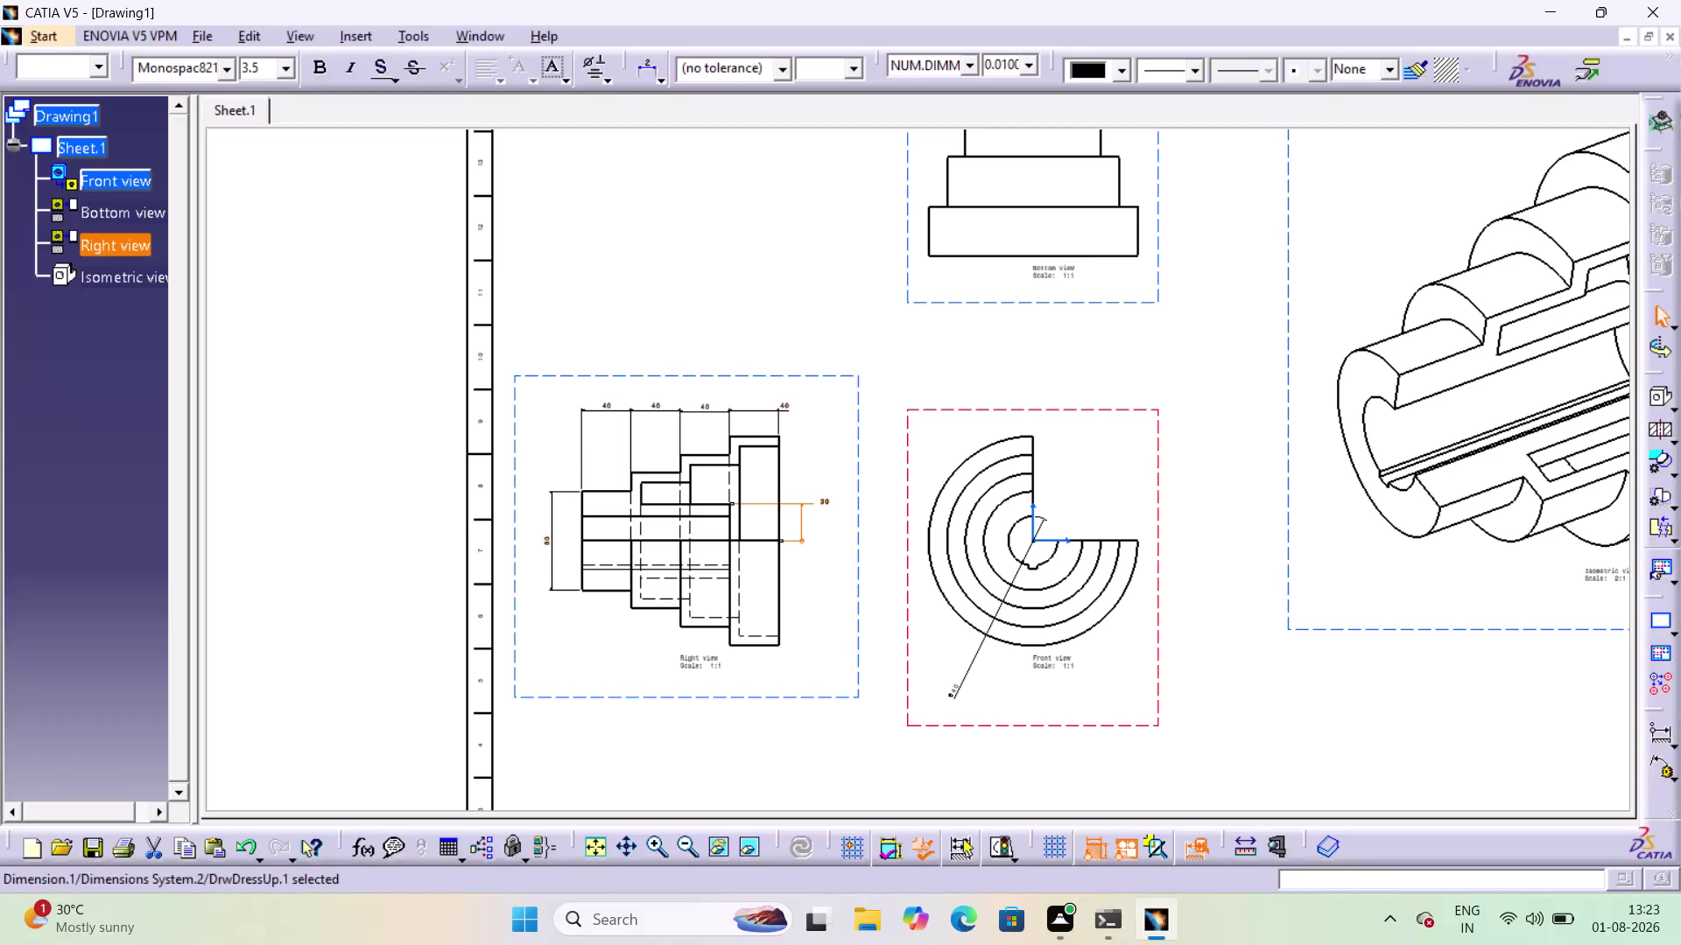
Frame the right view and place a step-edge dimension below it.
middle_drag(964, 369, 983, 442)
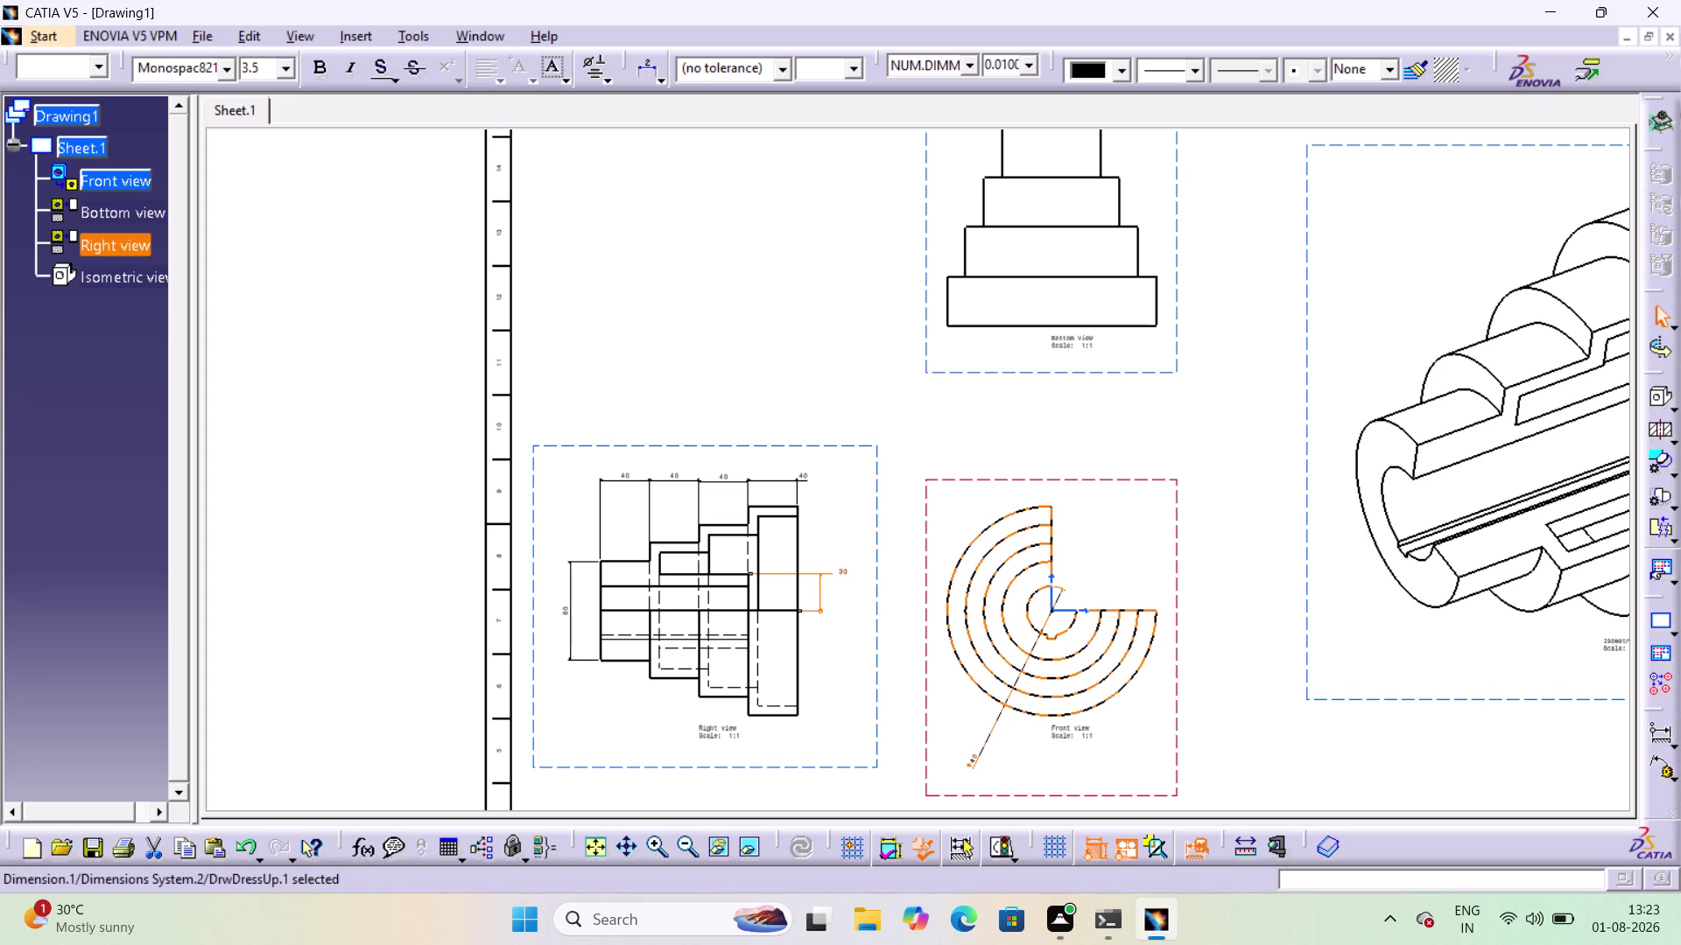
scroll(down, 3)
middle_drag(705, 664, 694, 577)
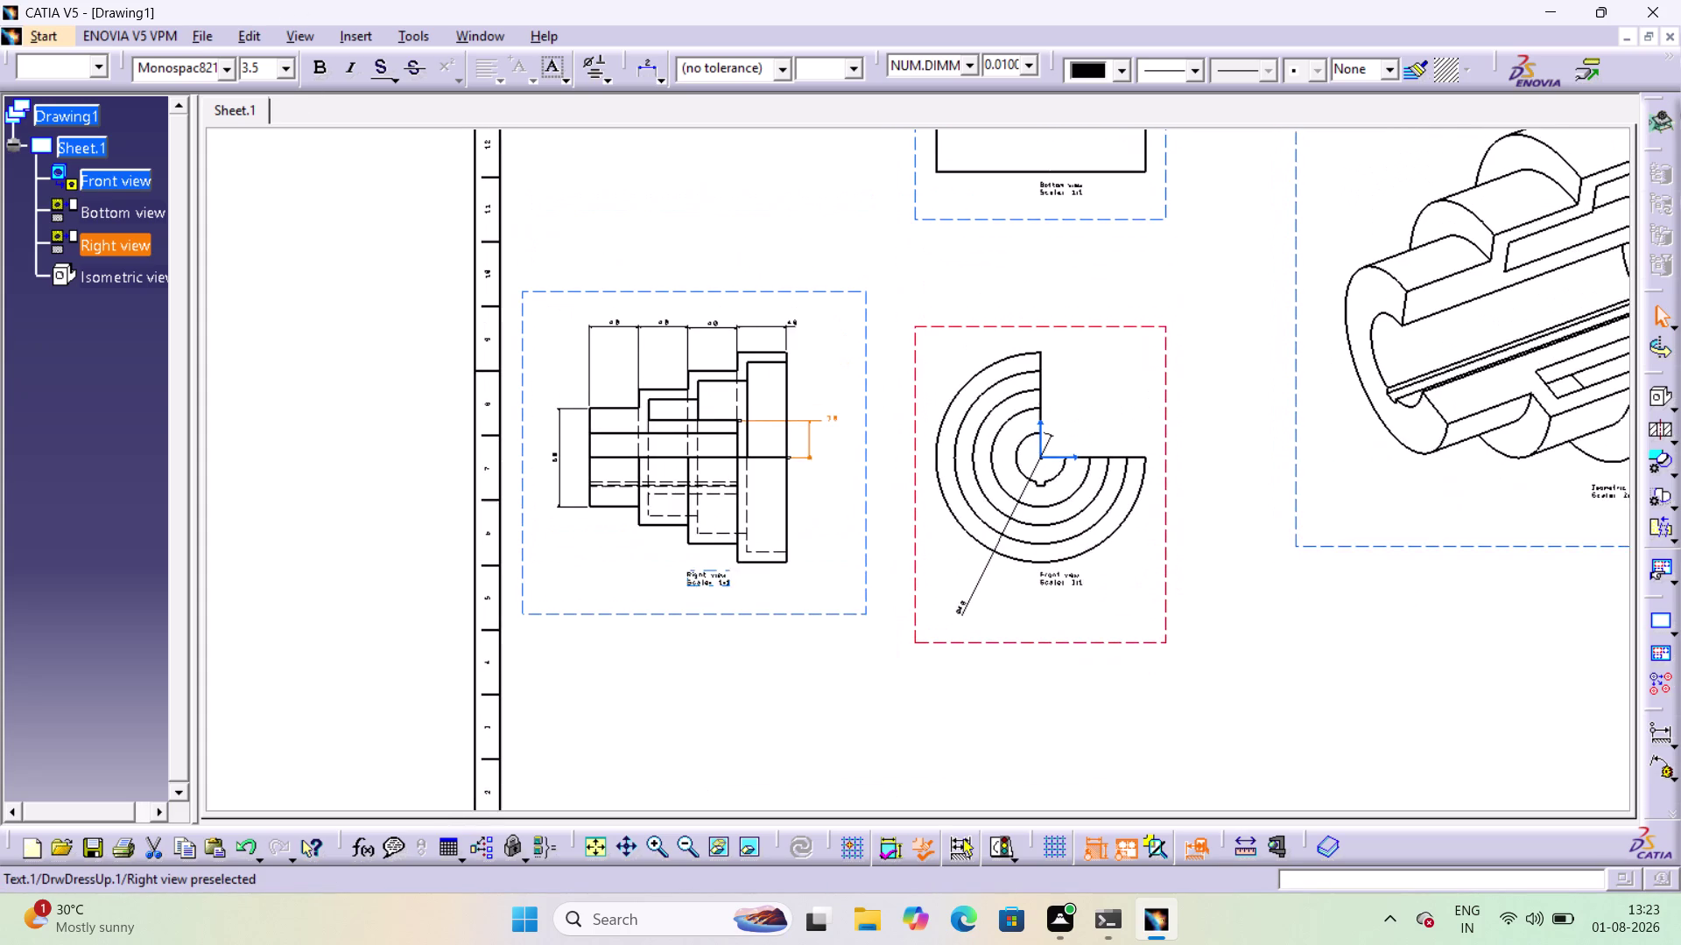
middle_drag(694, 577, 694, 579)
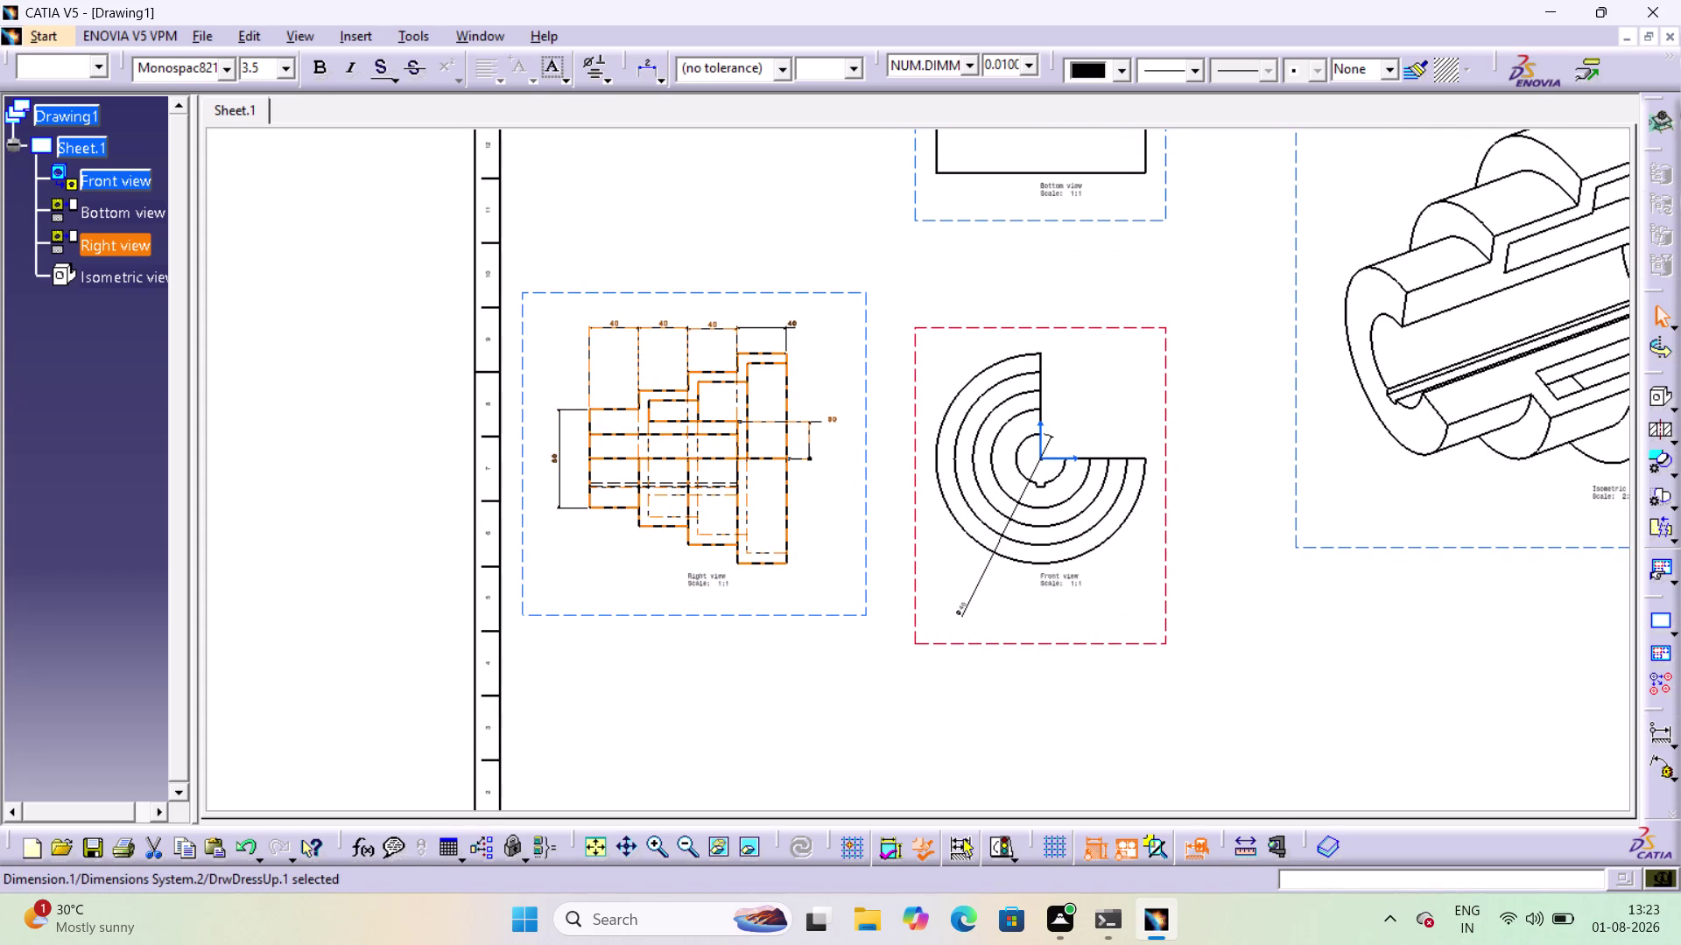
click(1675, 744)
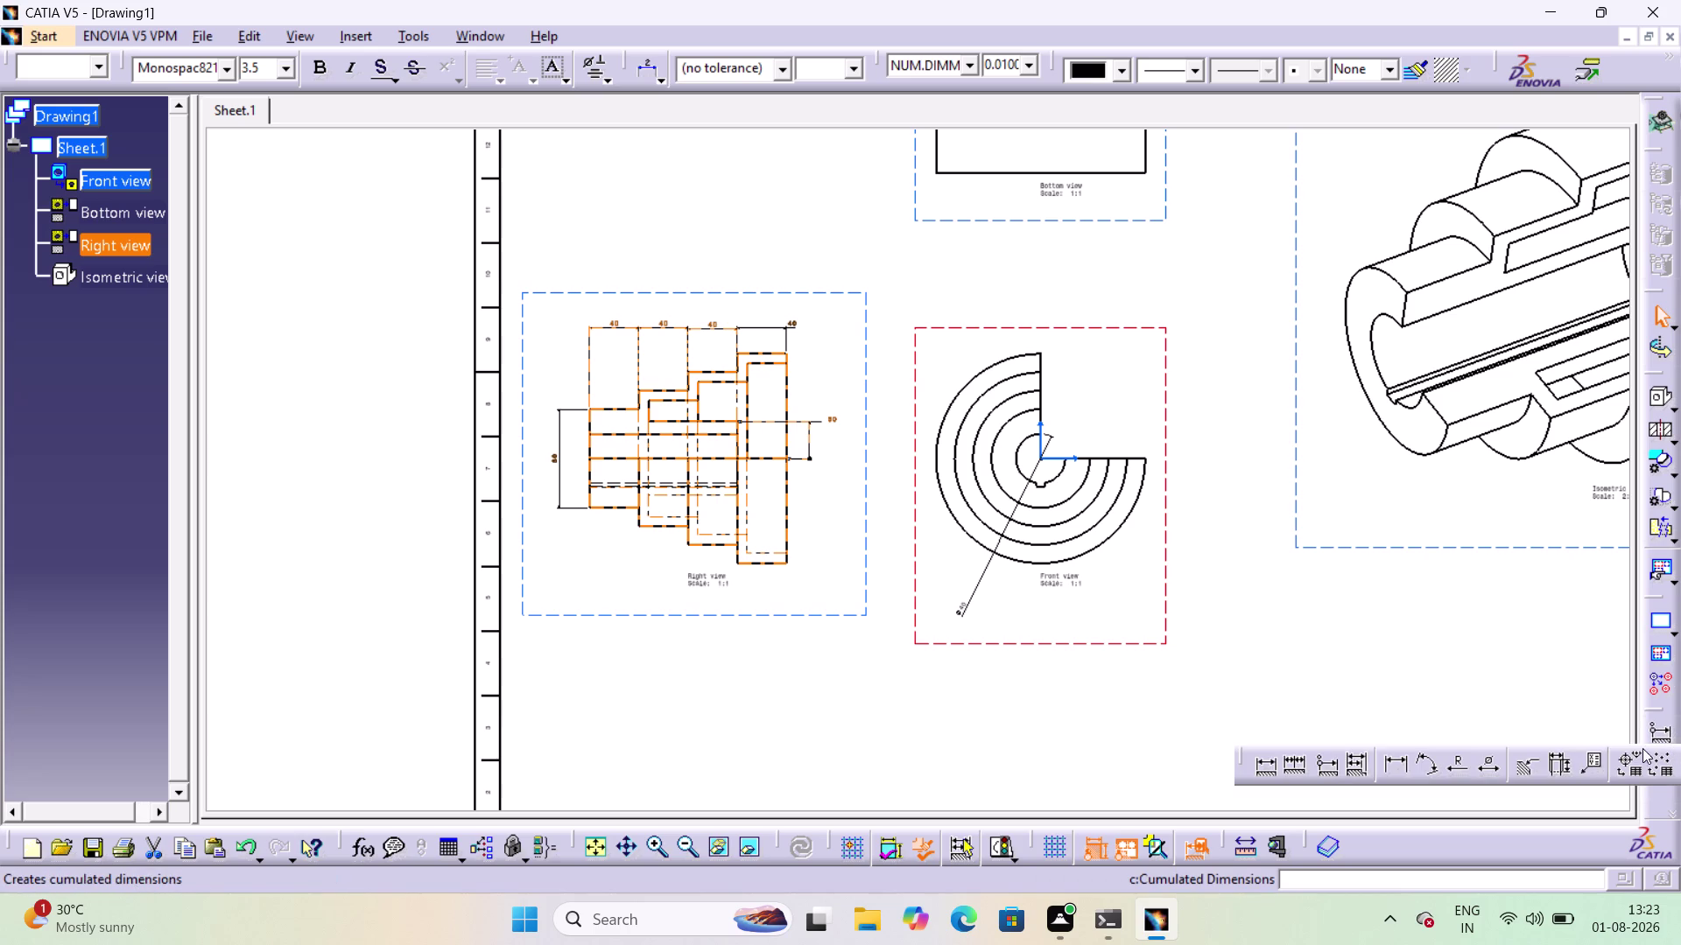
click(1449, 755)
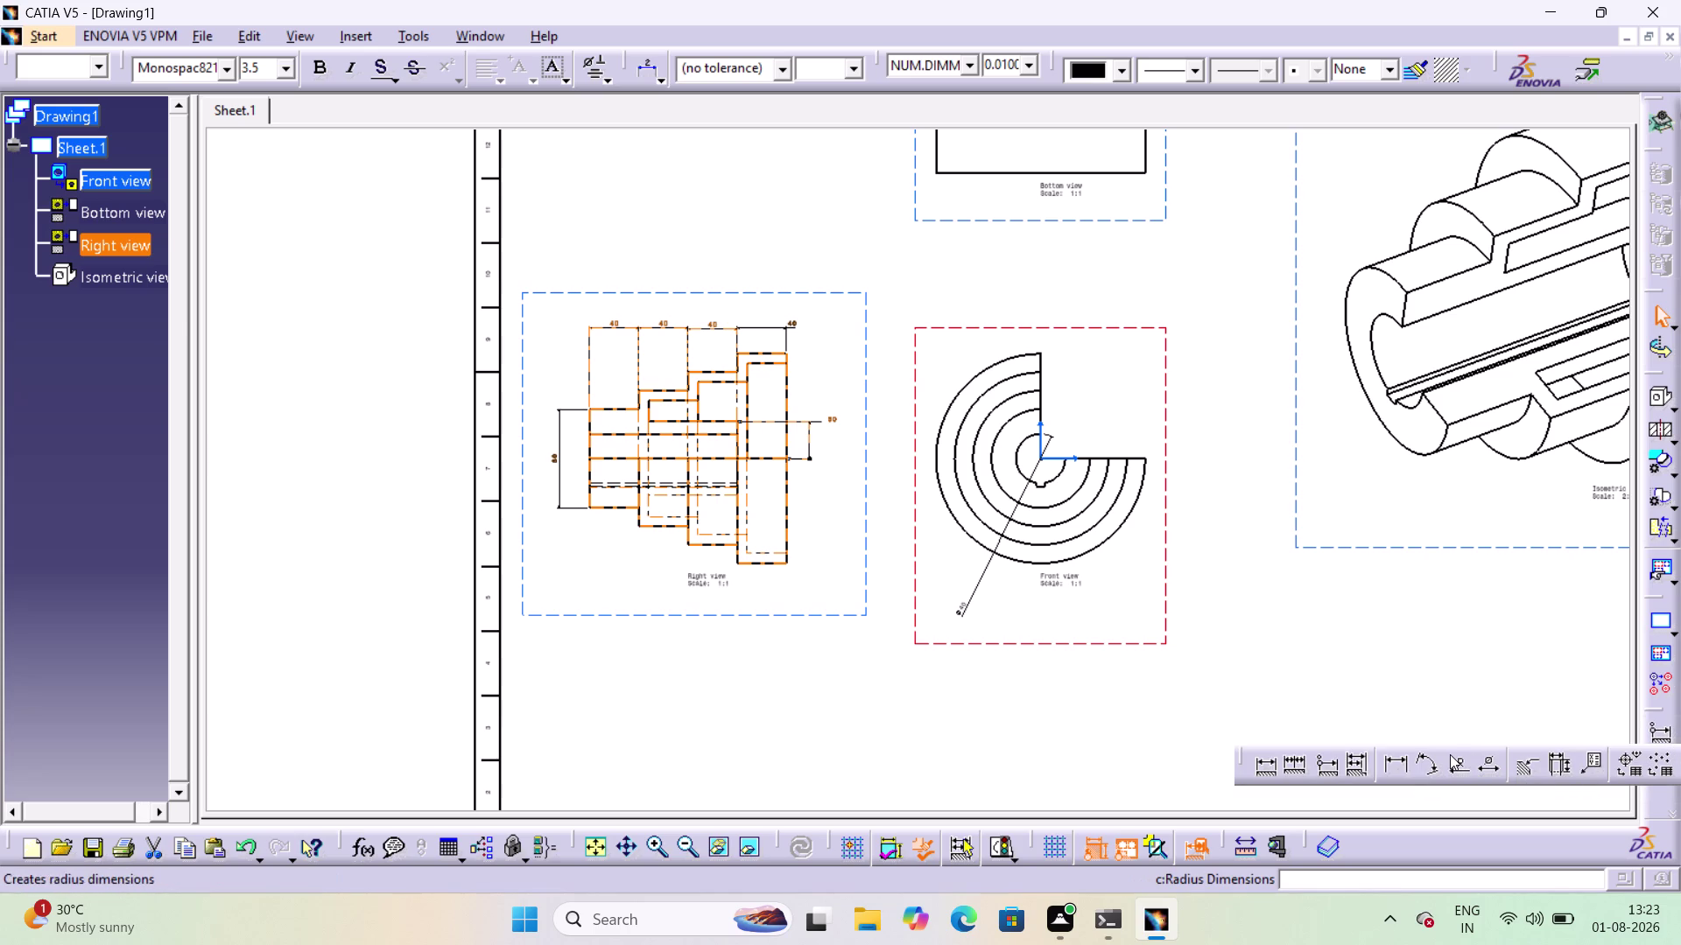
click(661, 458)
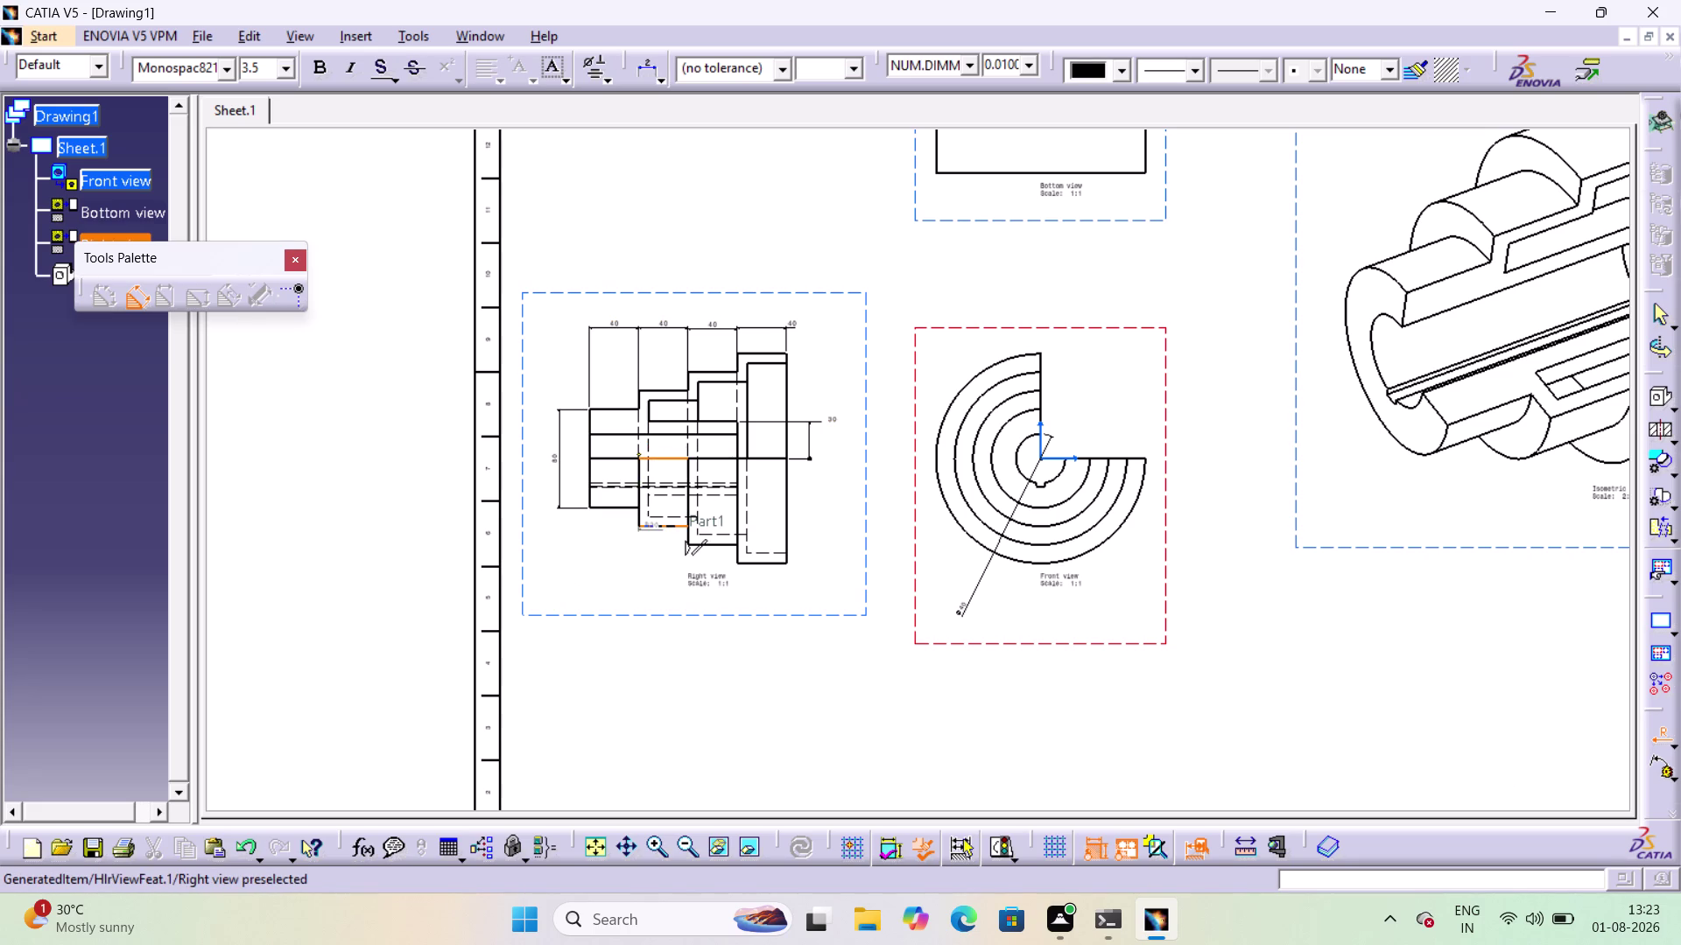
click(653, 523)
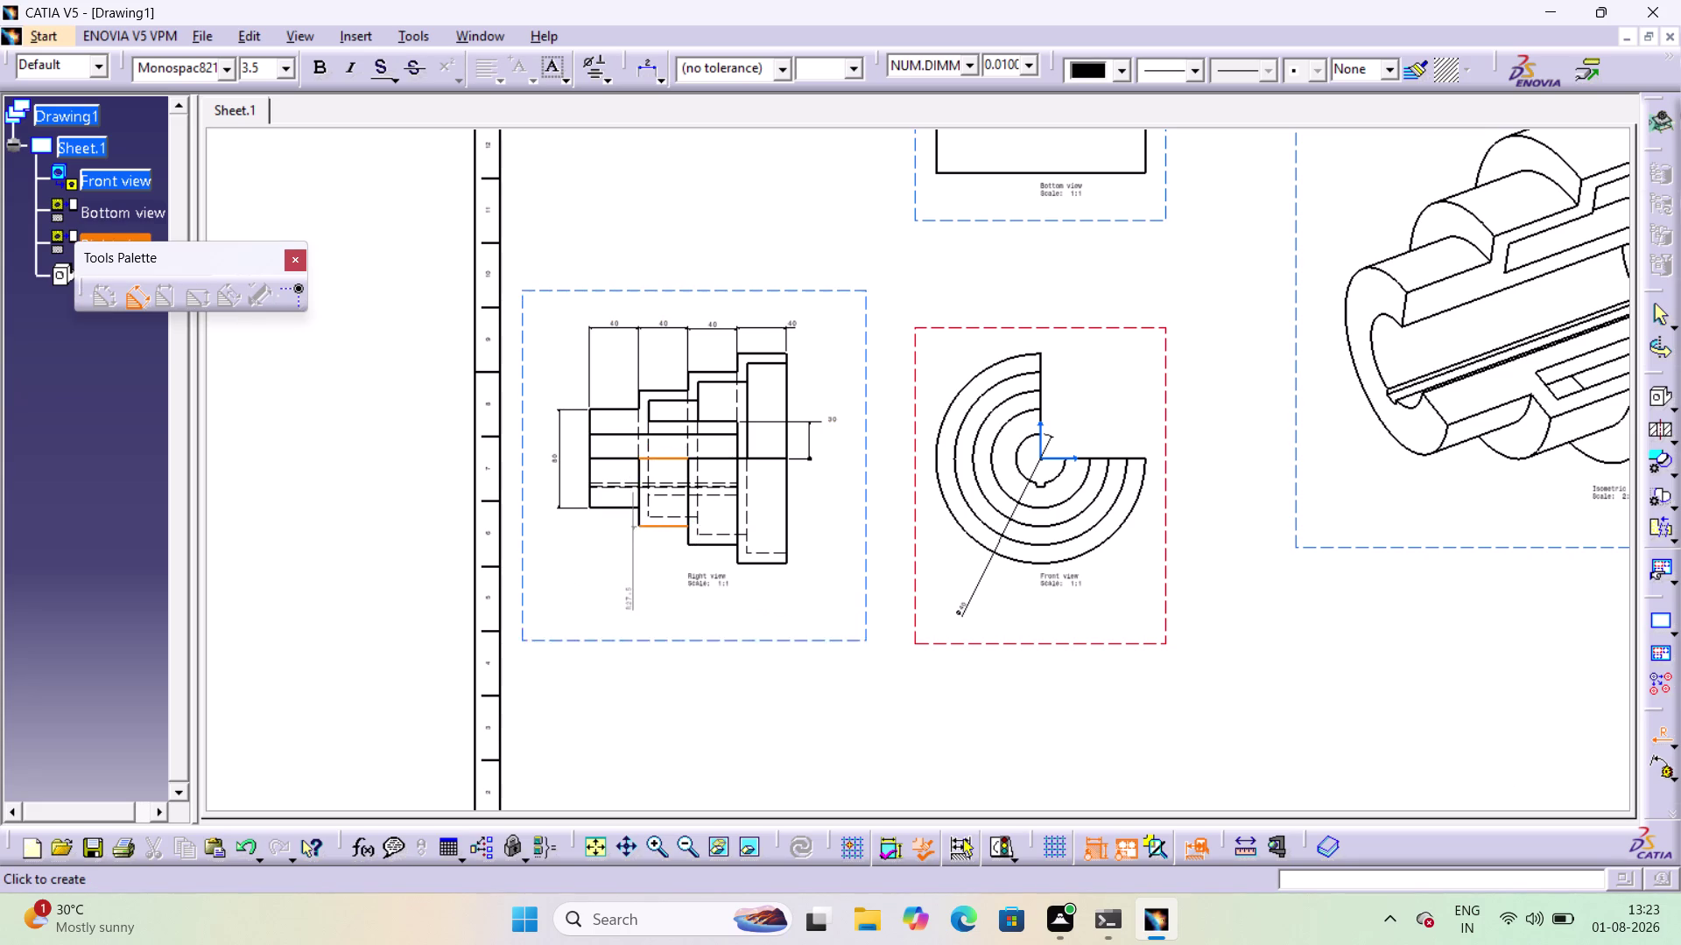
click(642, 602)
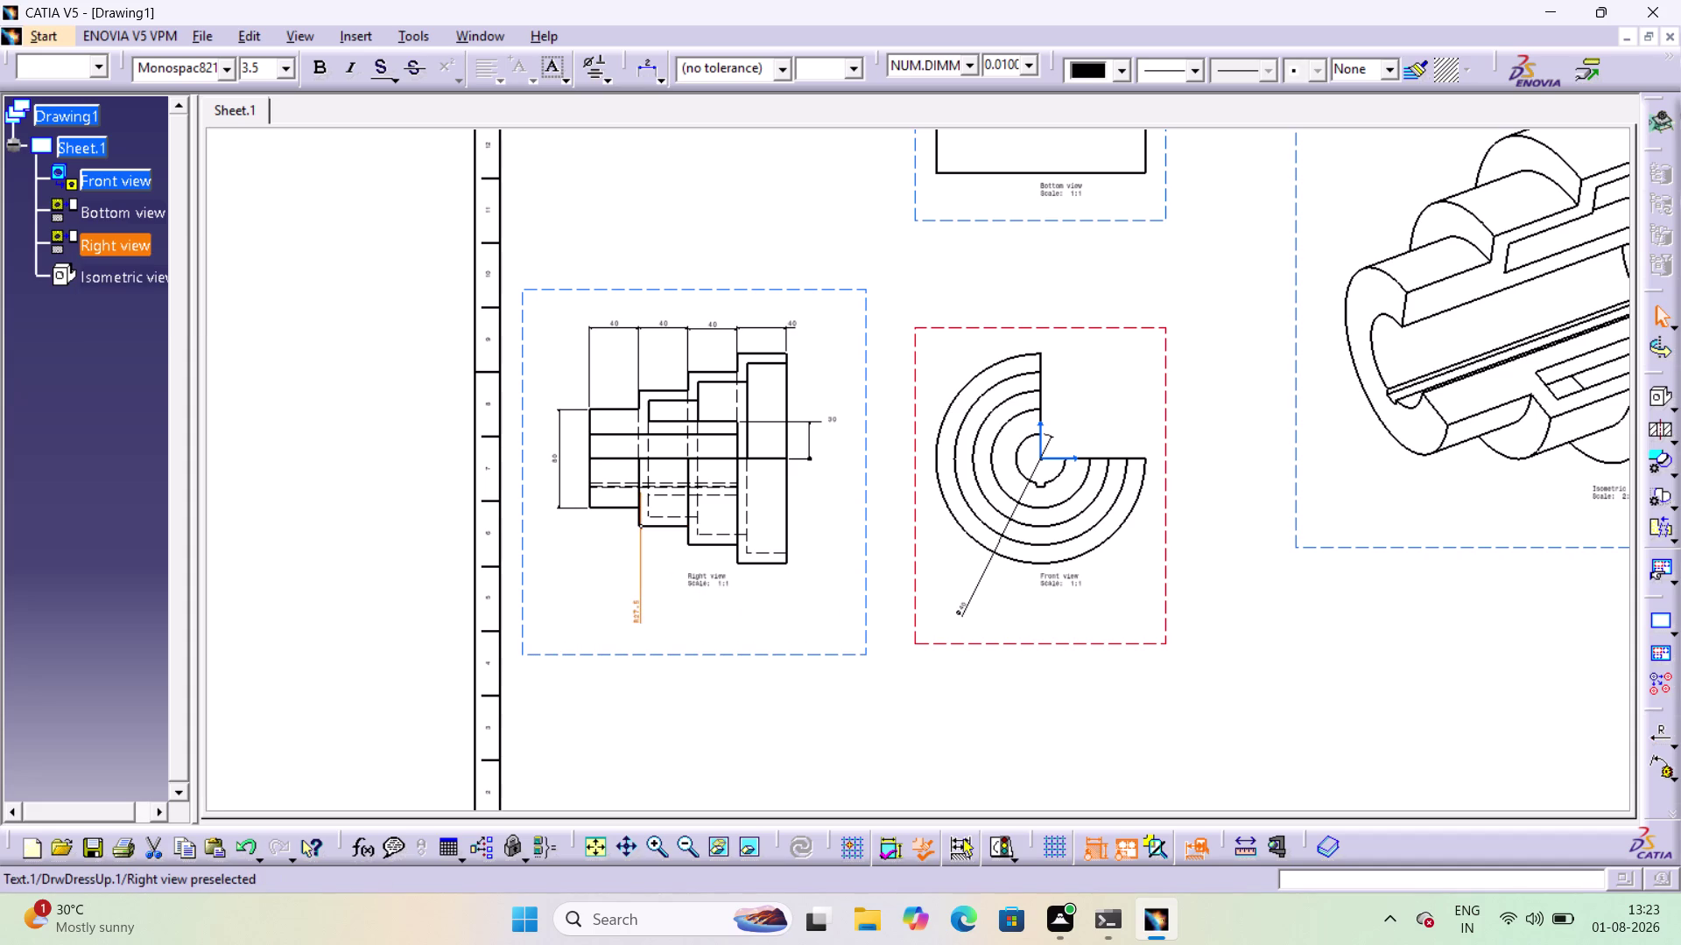
Add a second step-edge dimension below the right view and delete the extra one.
click(727, 461)
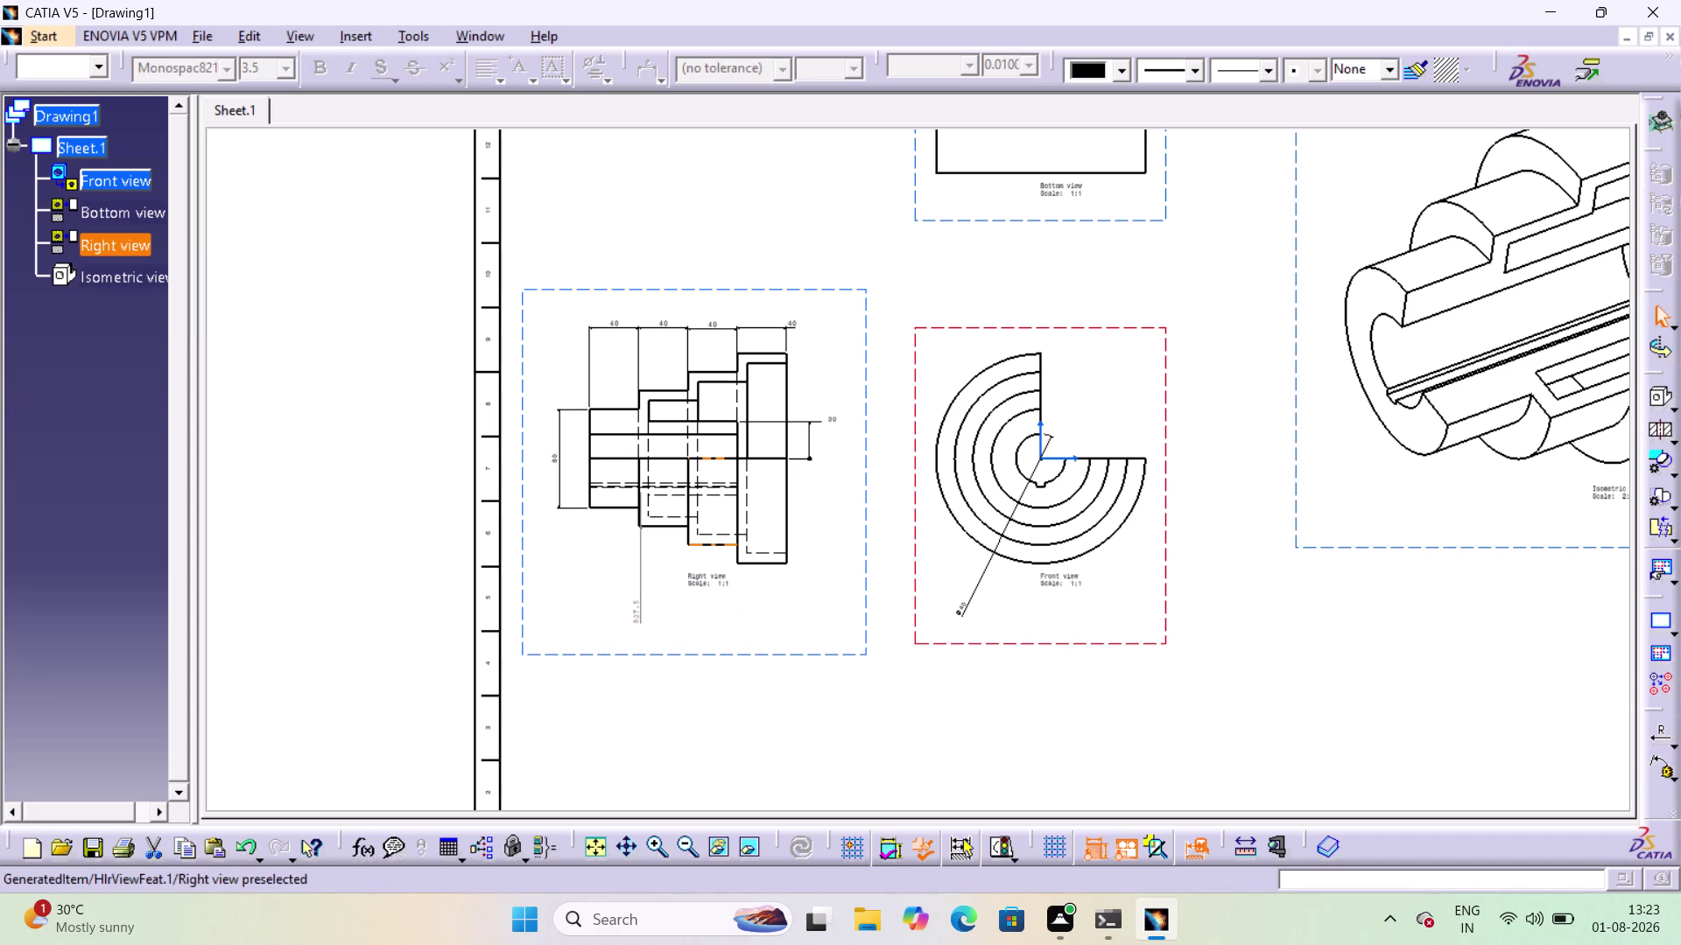
click(732, 542)
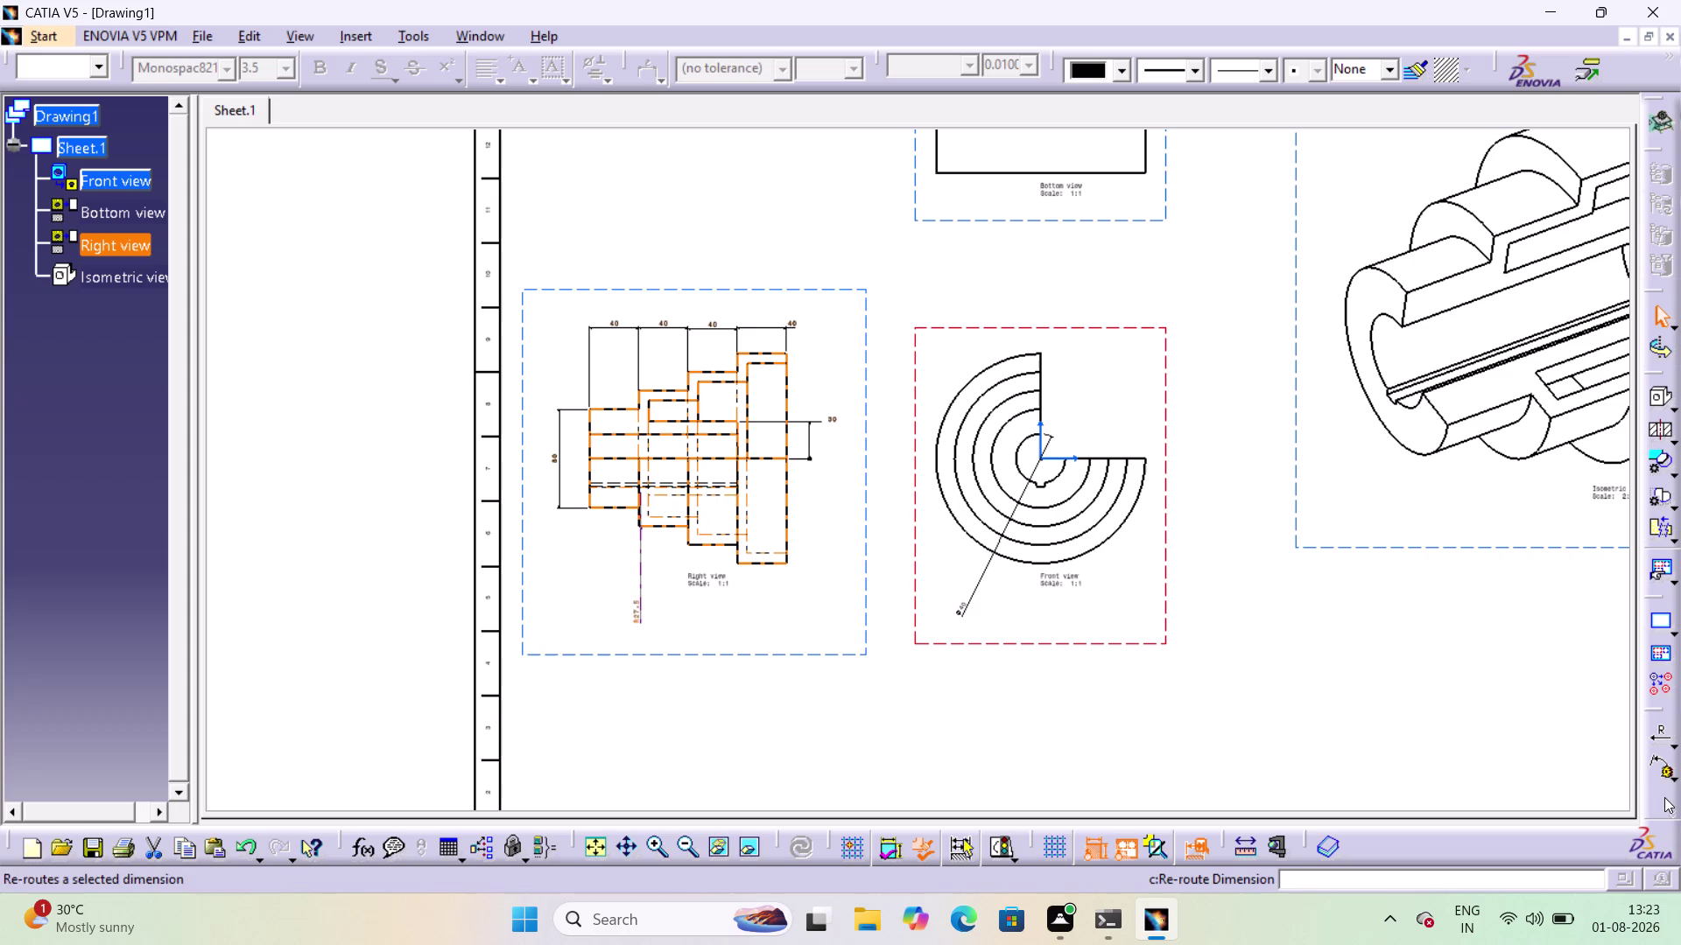
click(1667, 733)
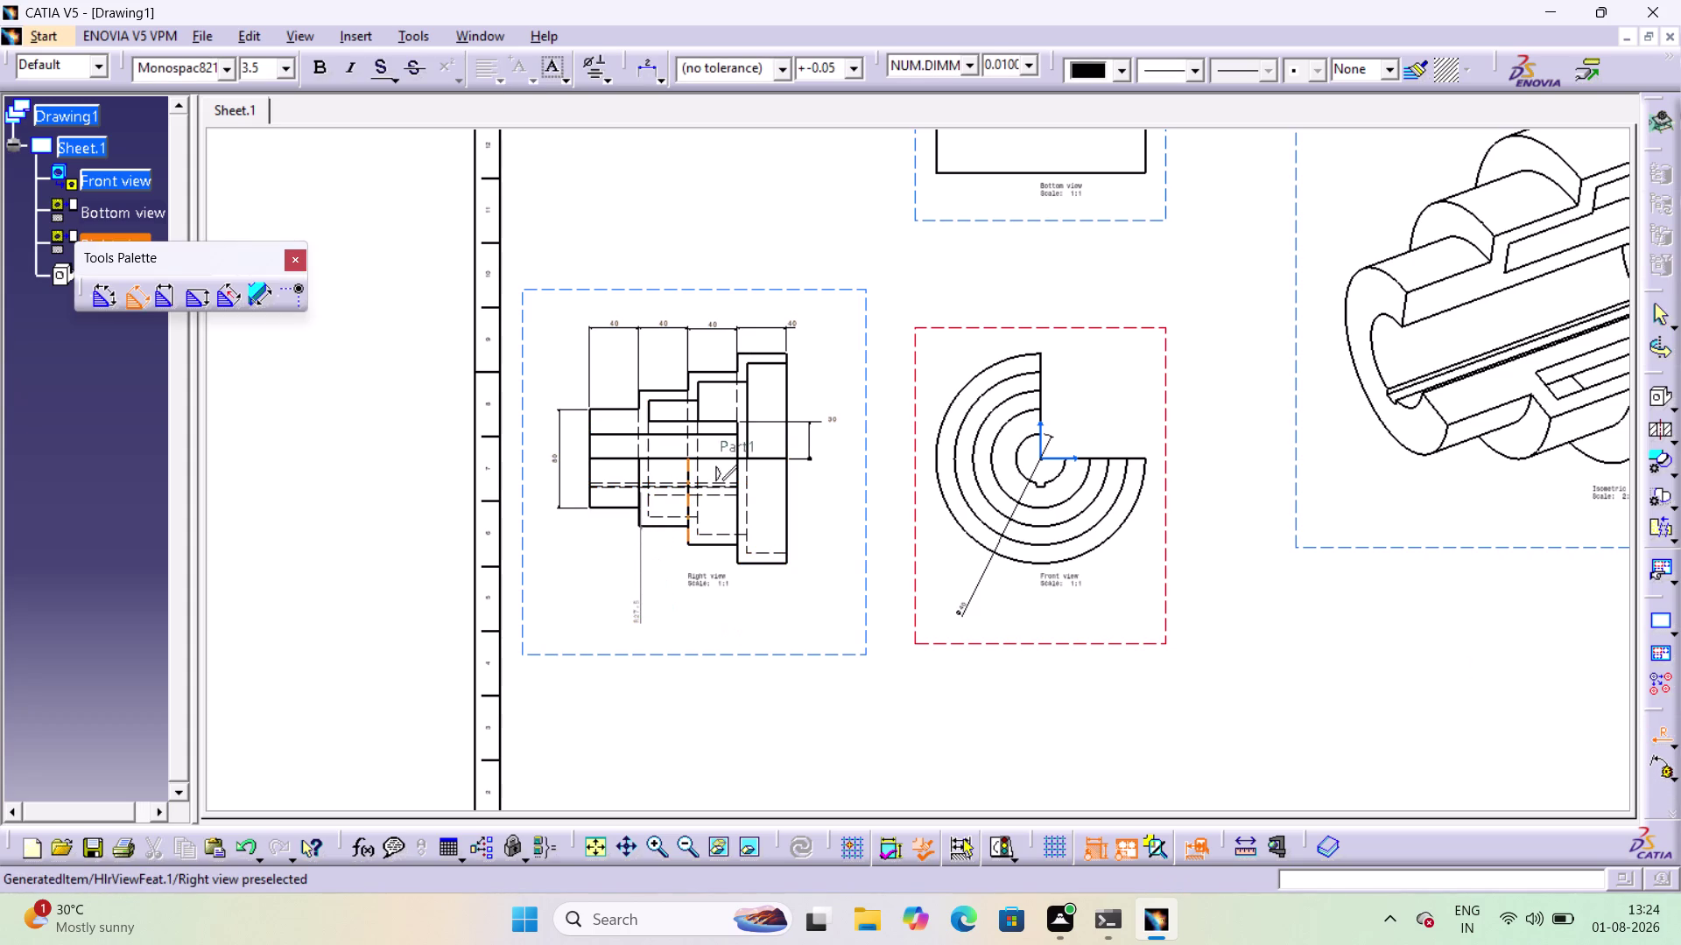
click(707, 460)
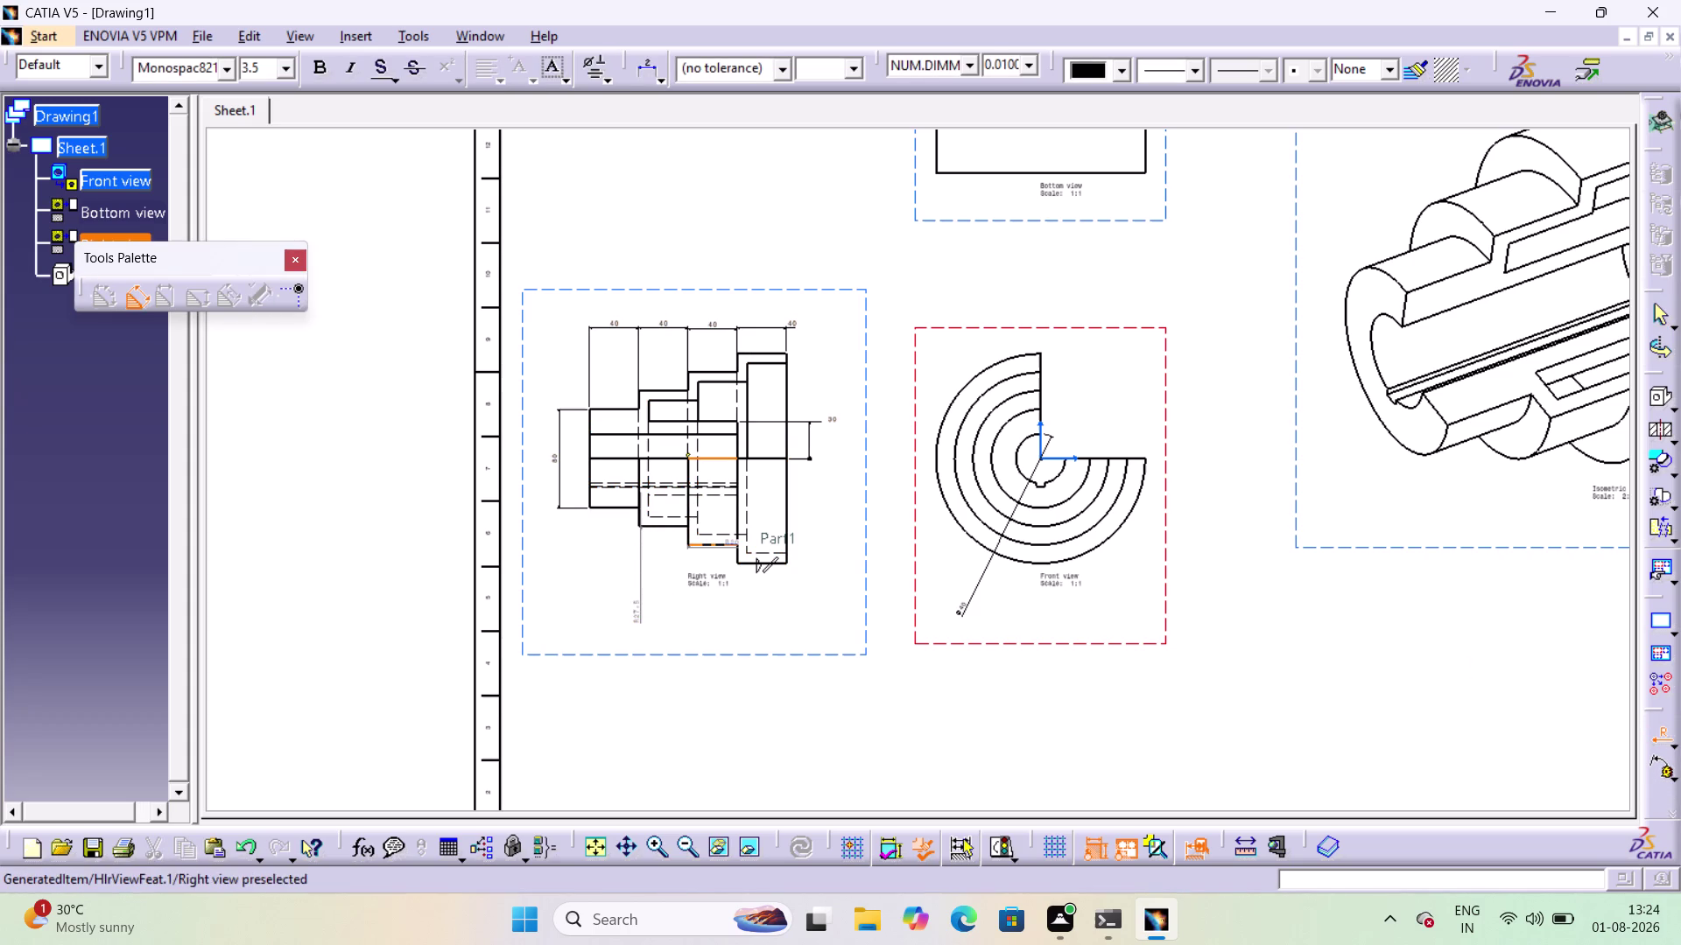
click(726, 548)
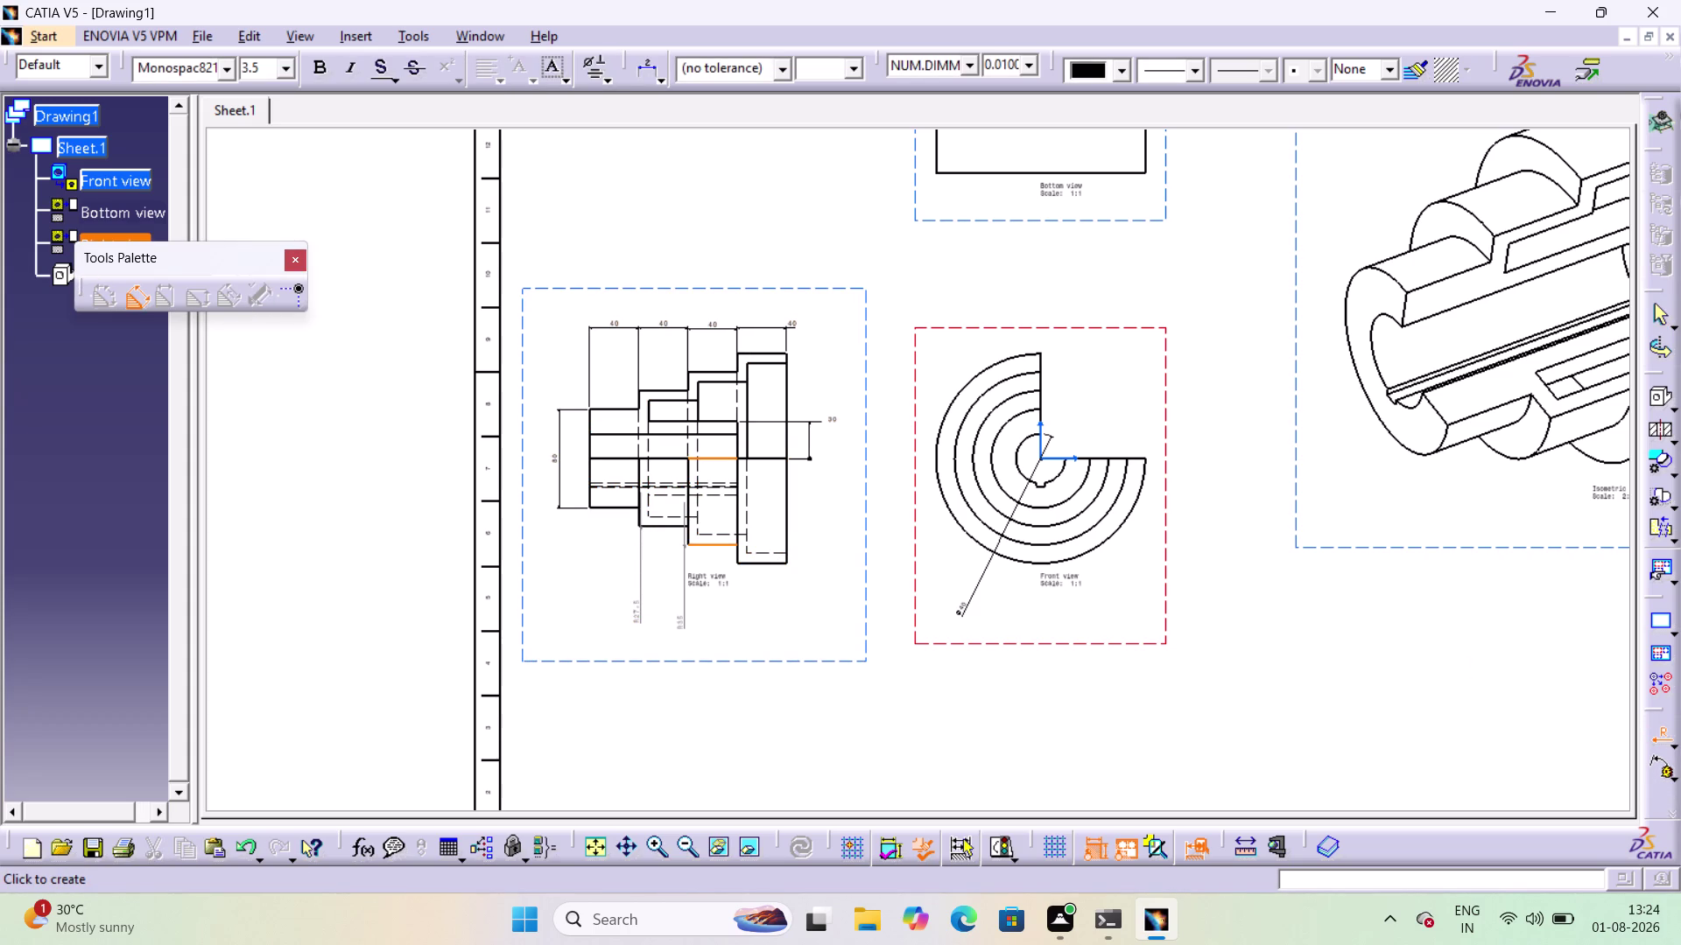
click(689, 610)
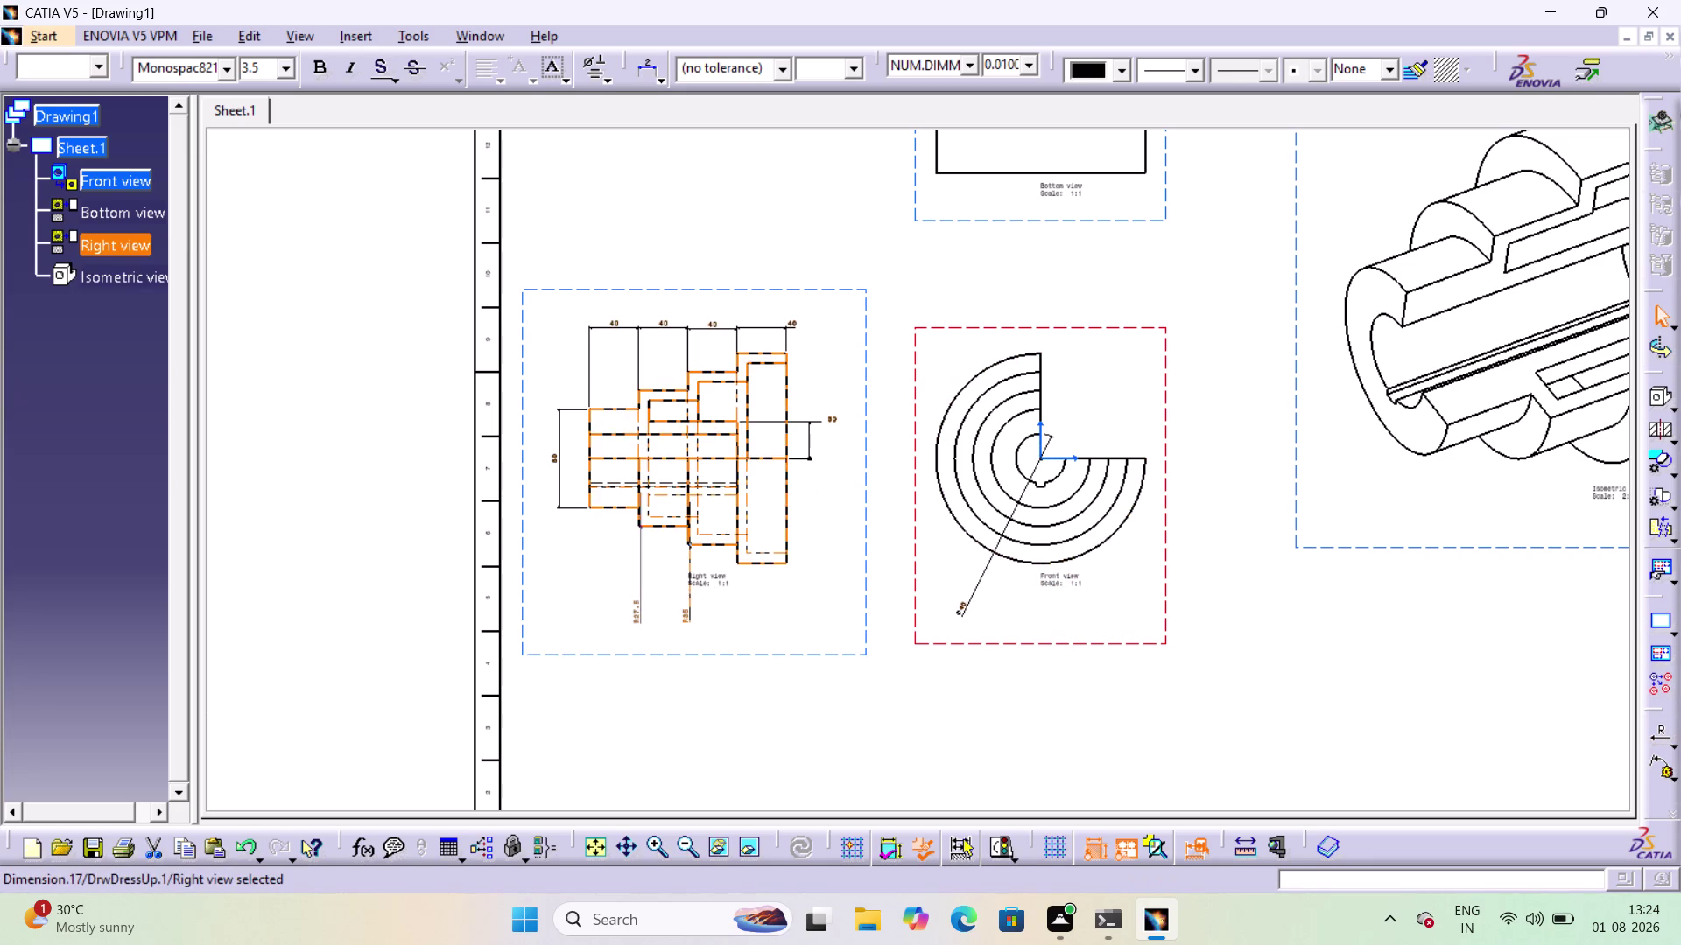
click(643, 584)
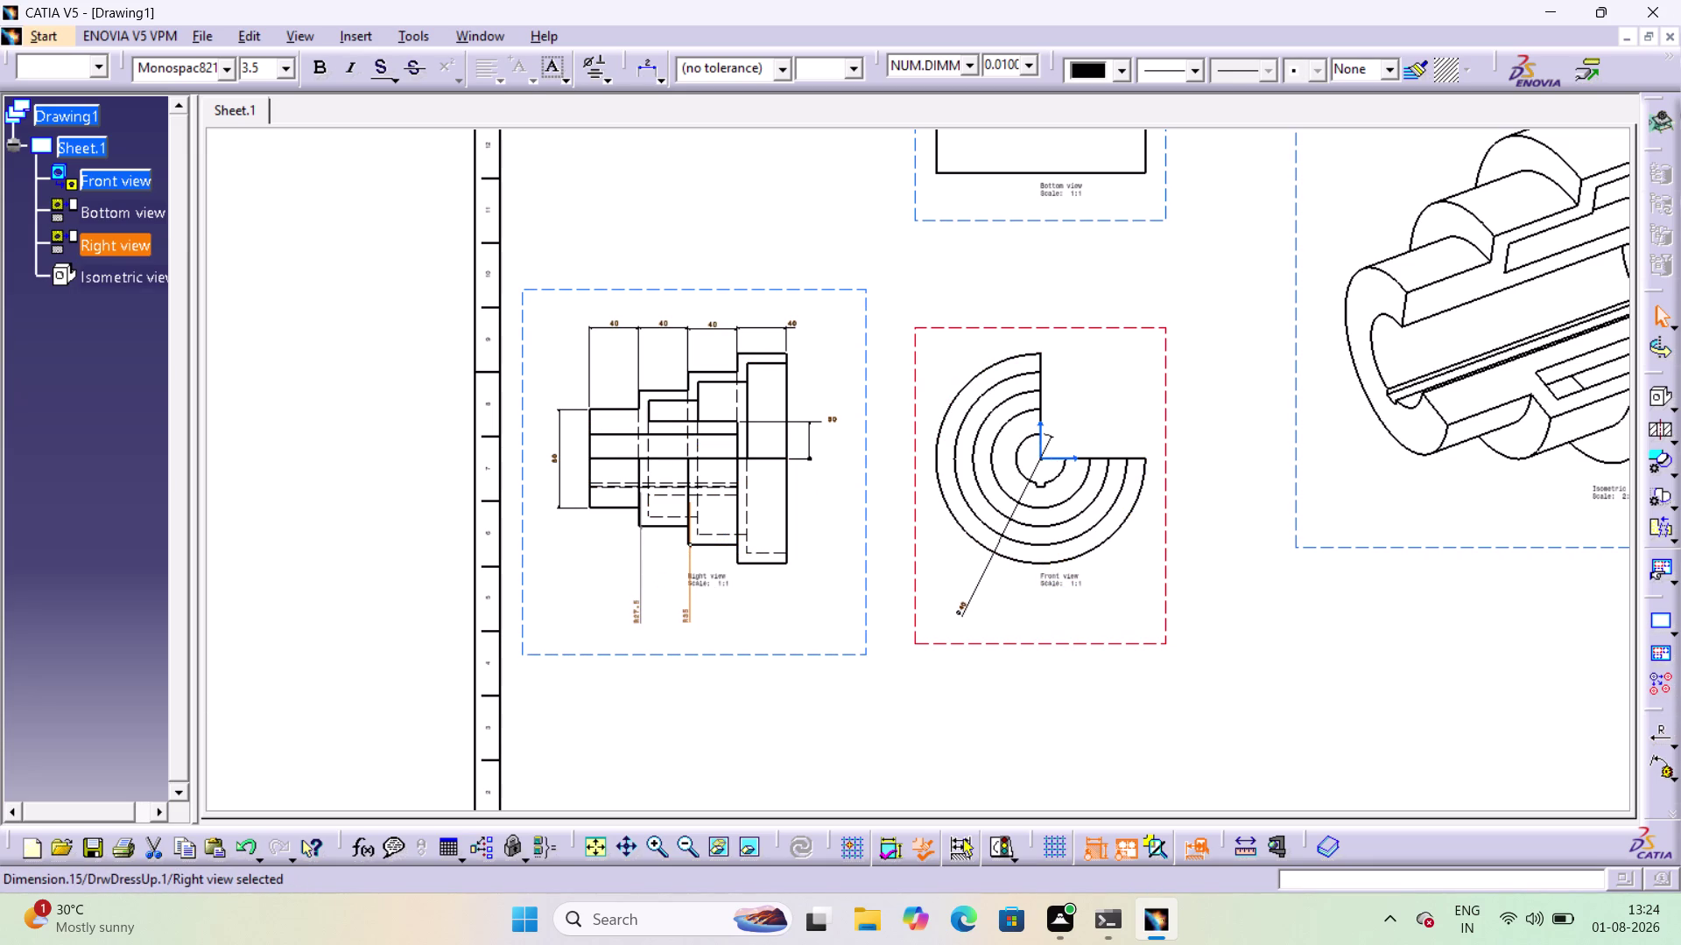
key(Delete)
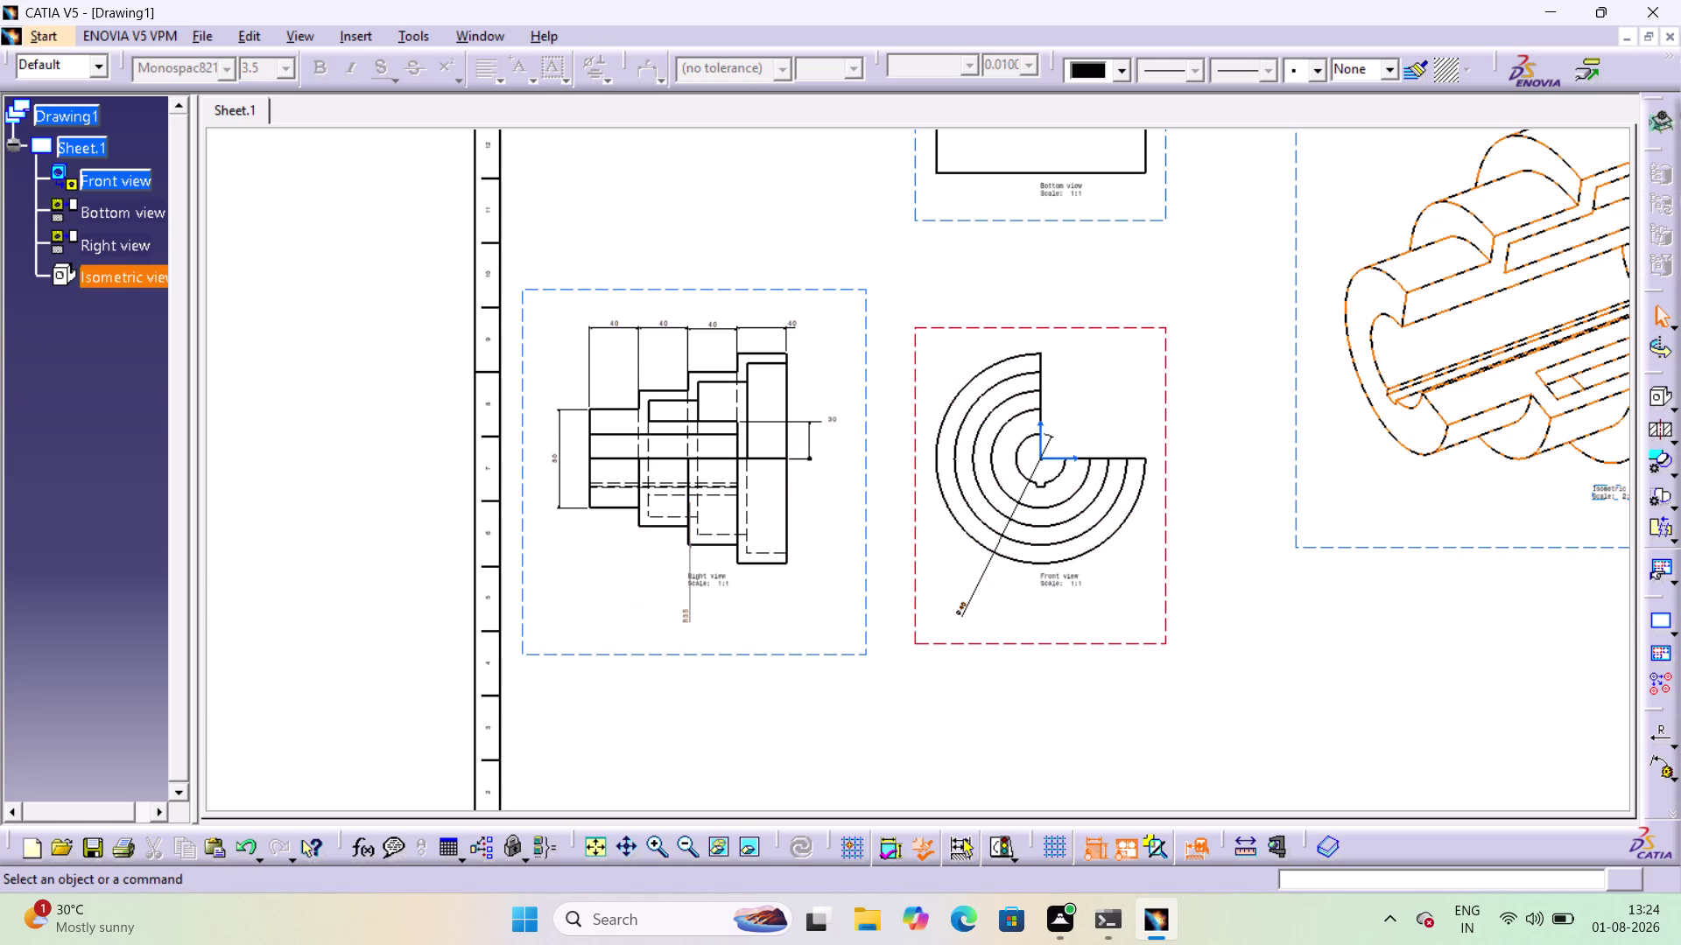
click(1655, 734)
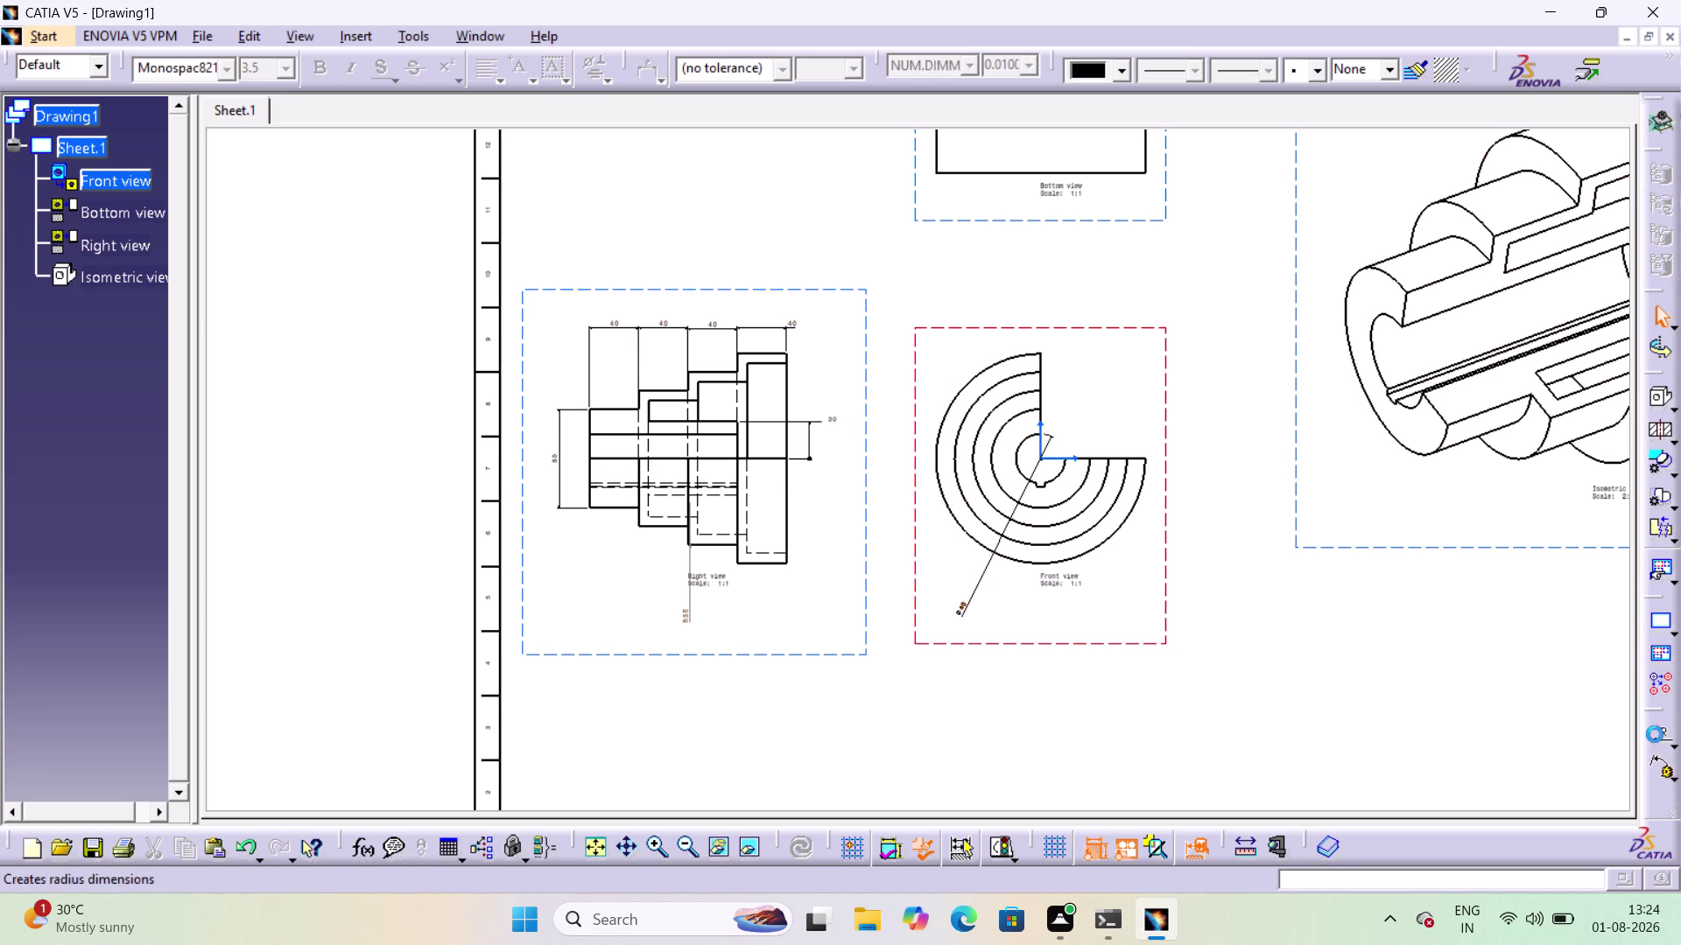
click(759, 455)
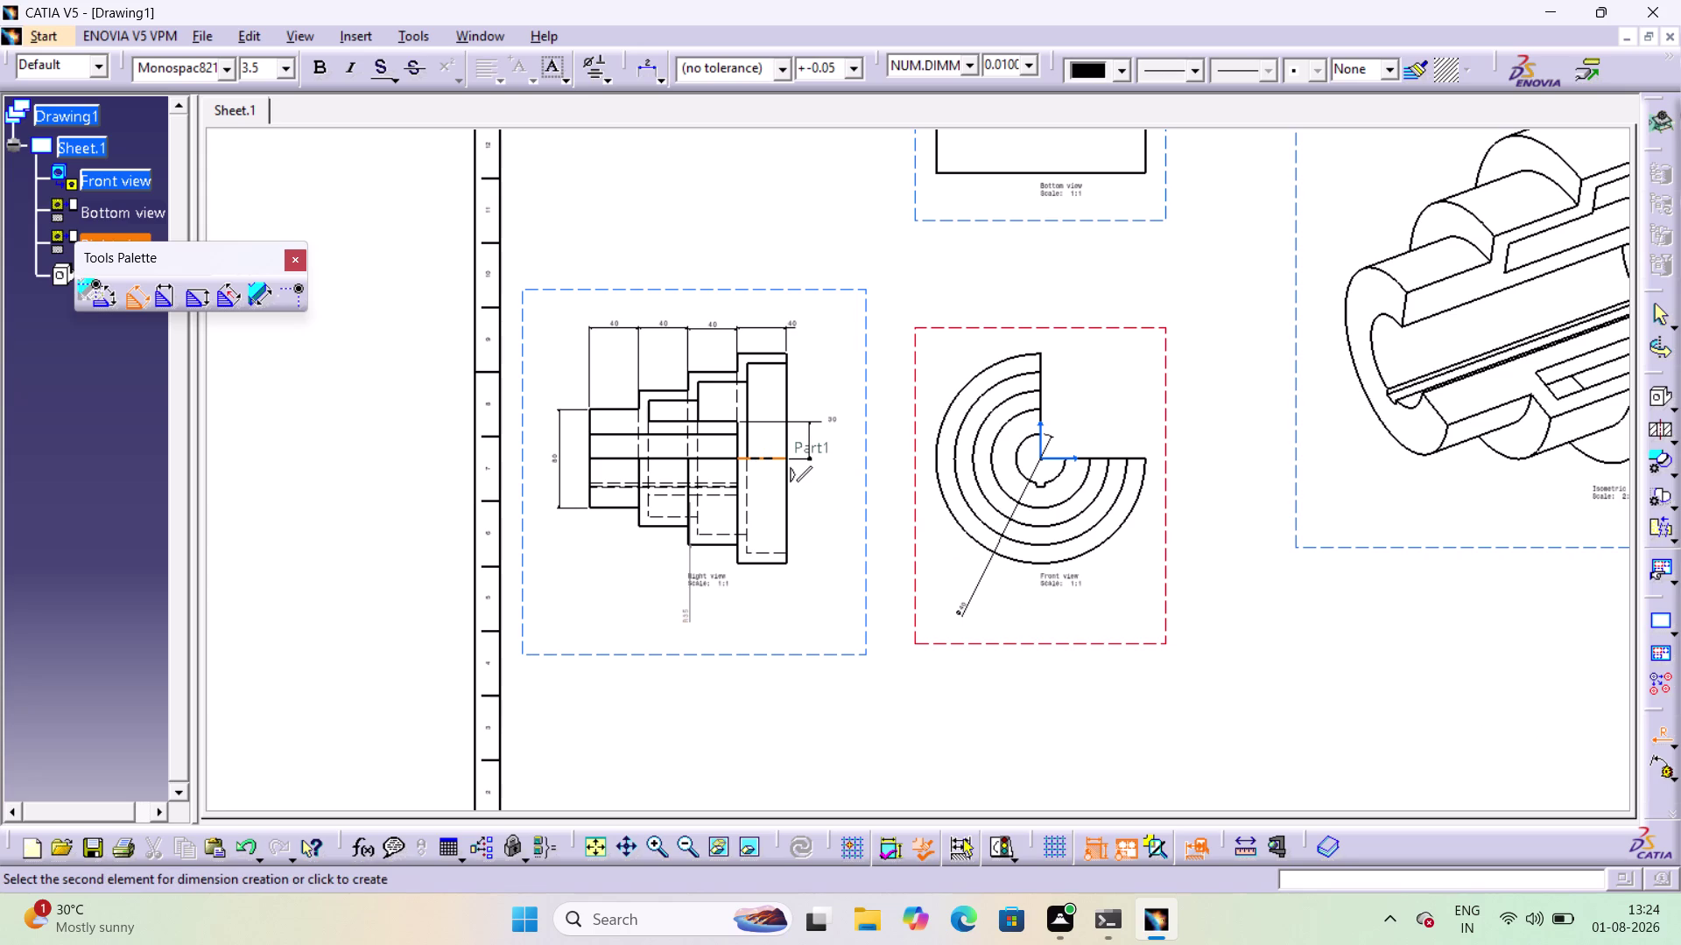
click(768, 565)
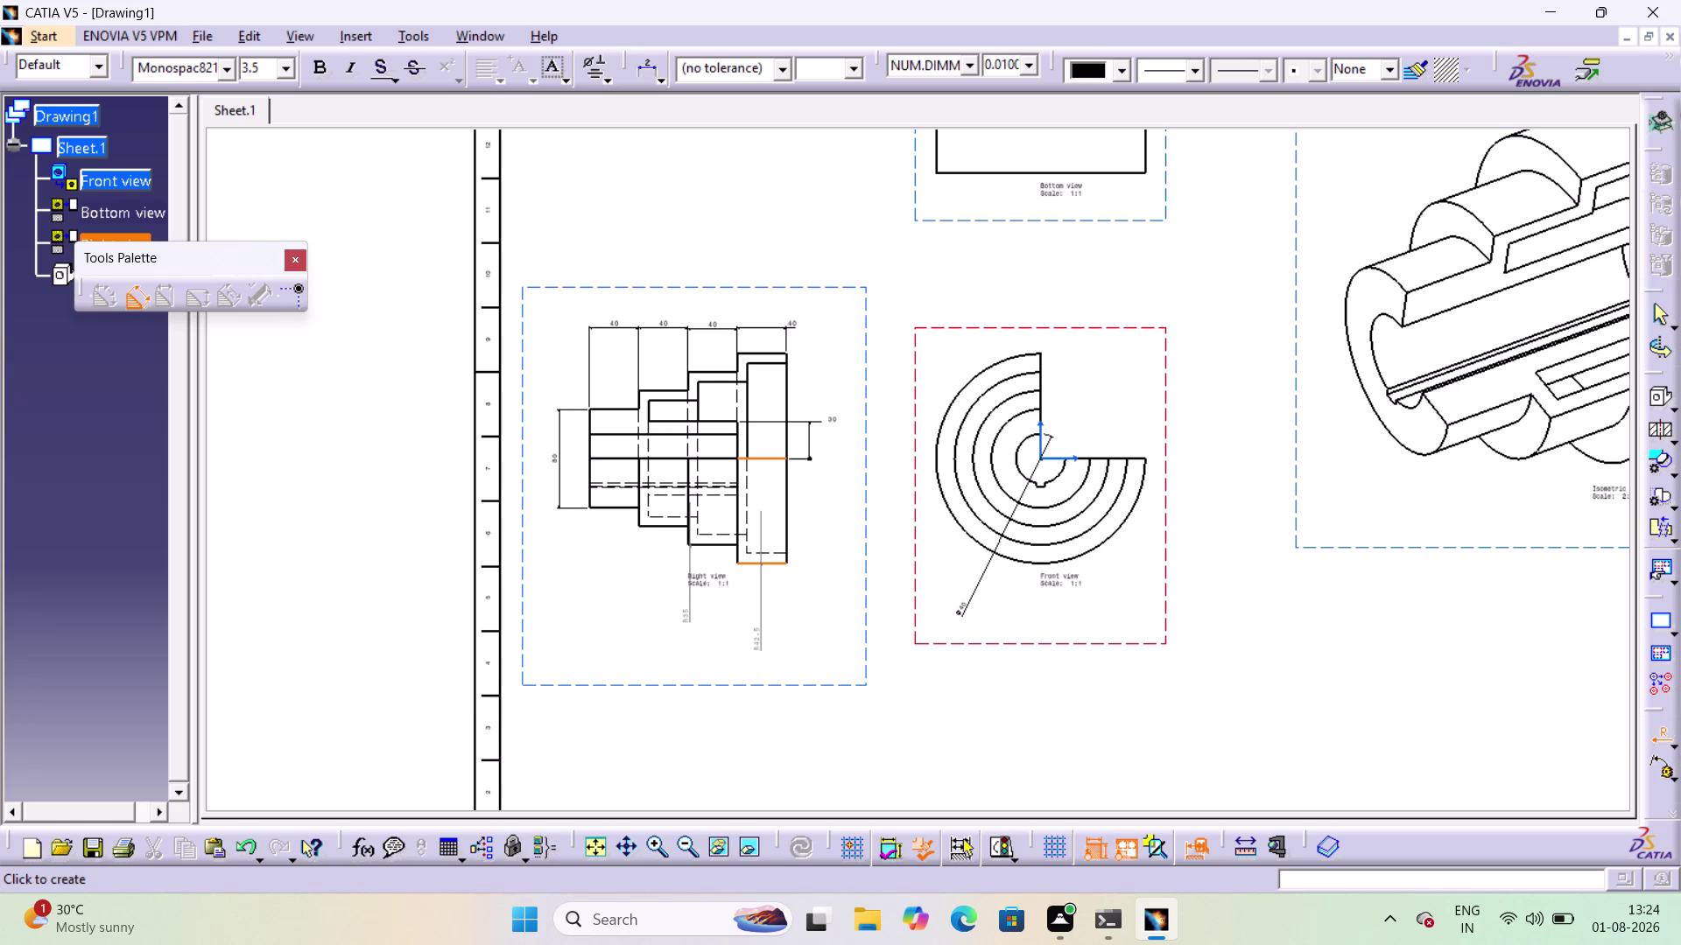
click(763, 623)
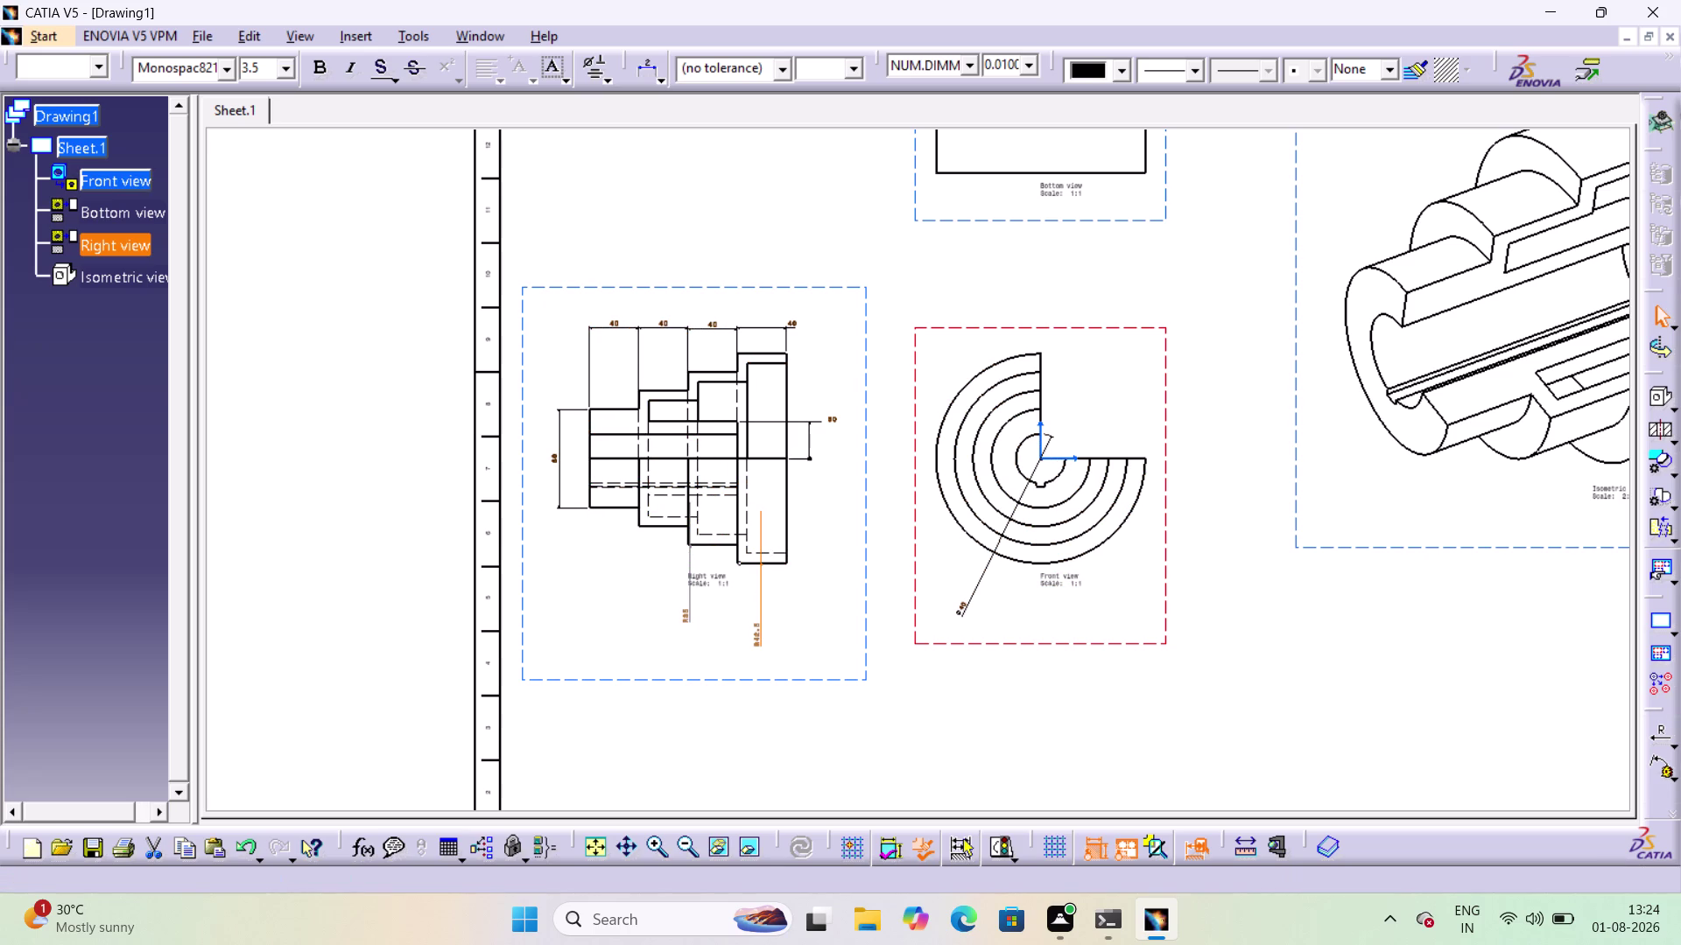
click(762, 618)
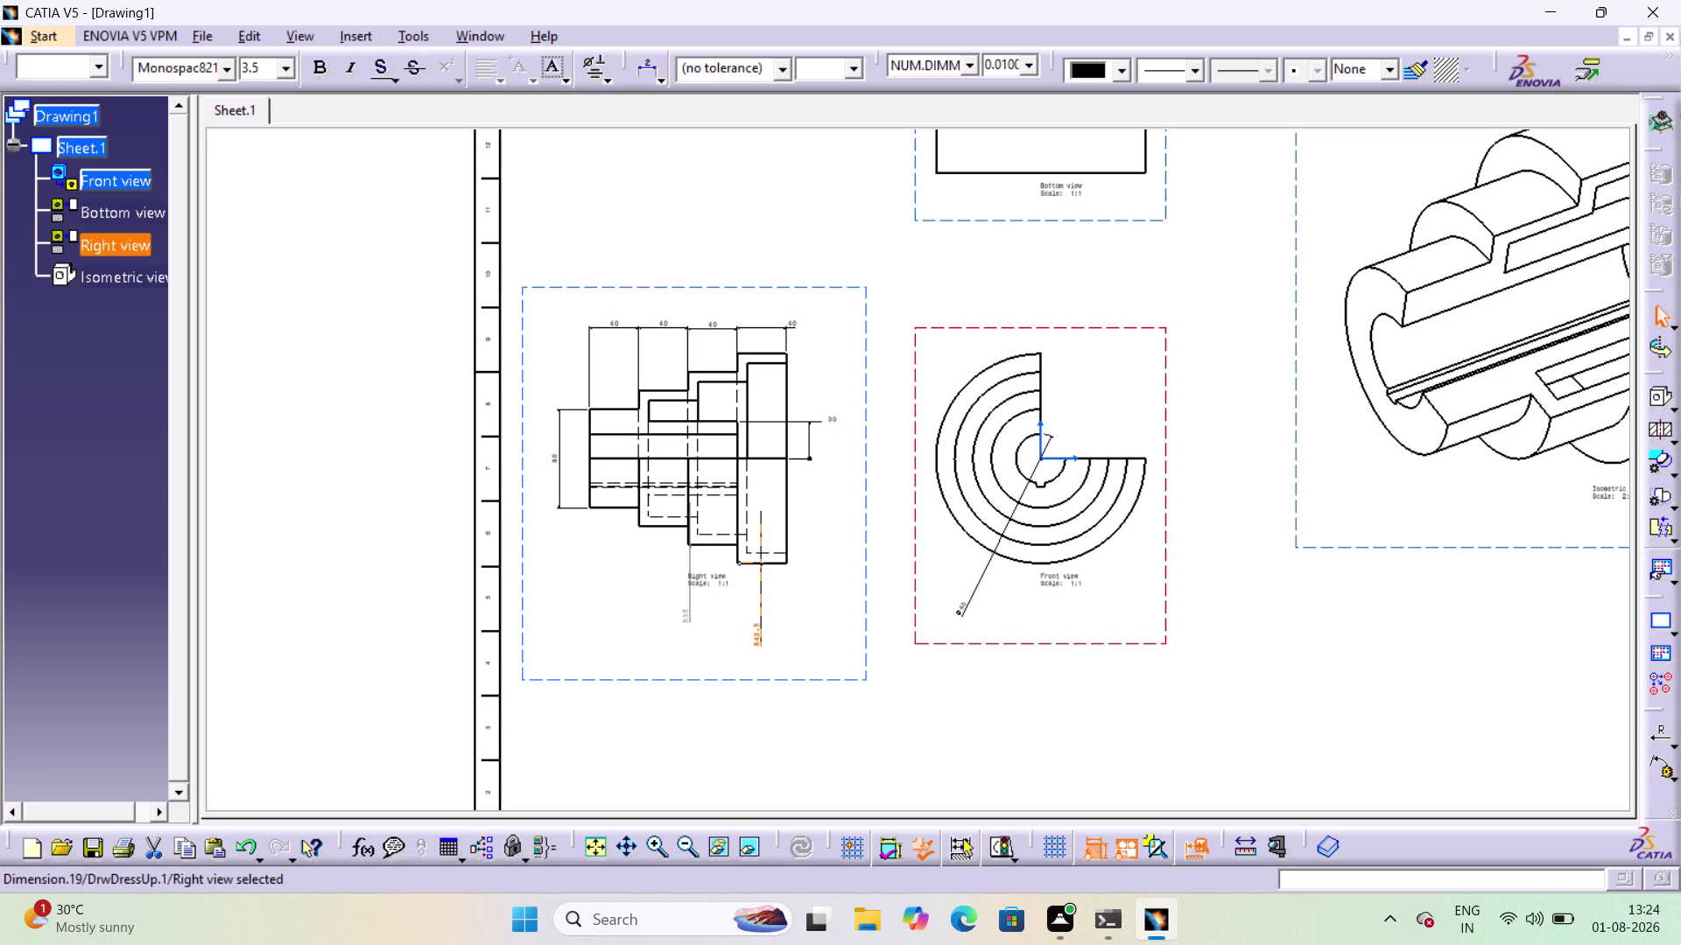
key(Delete)
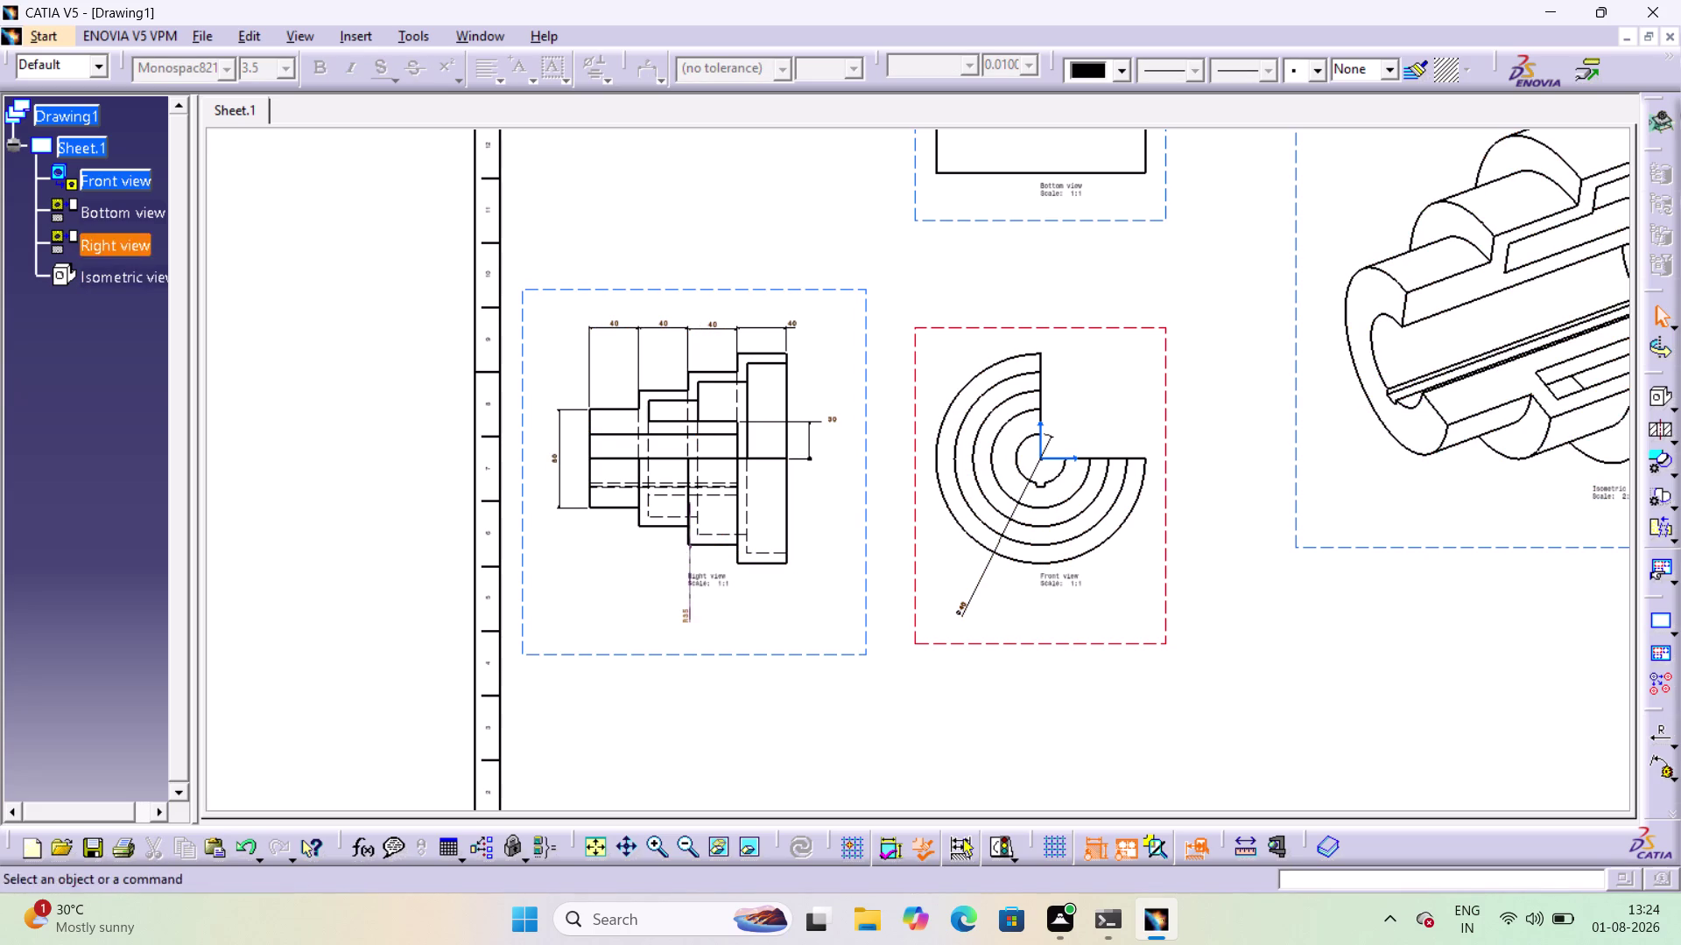
click(1676, 773)
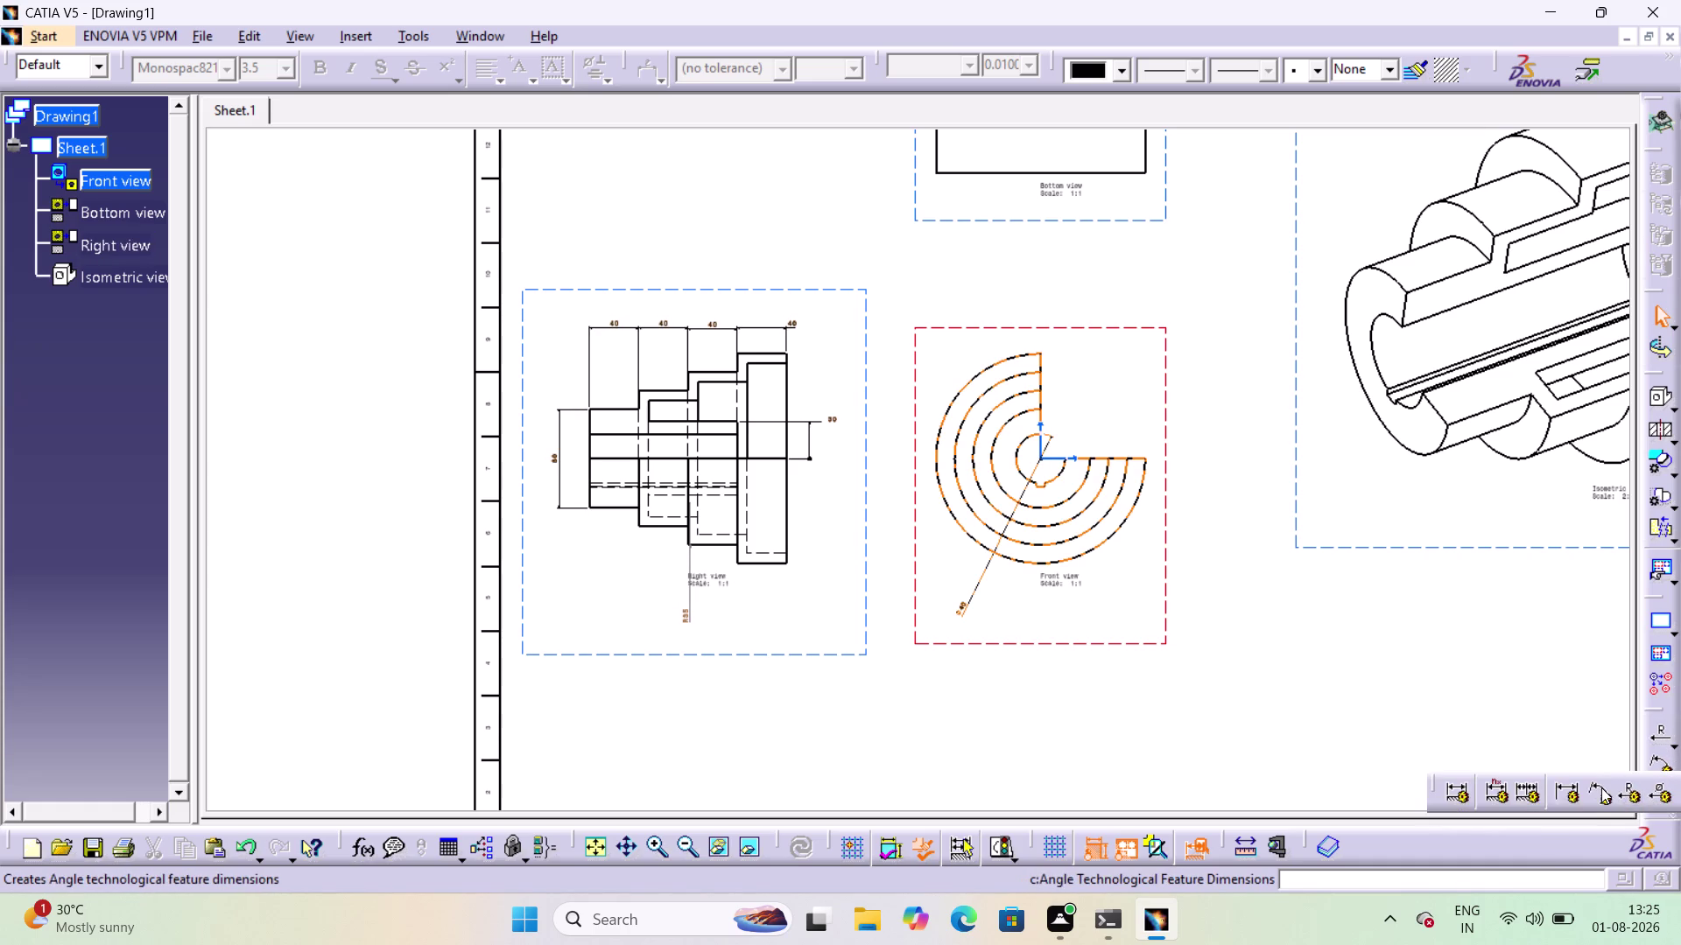
Dimension a step edge of the right view, placing it below the profile.
click(1630, 786)
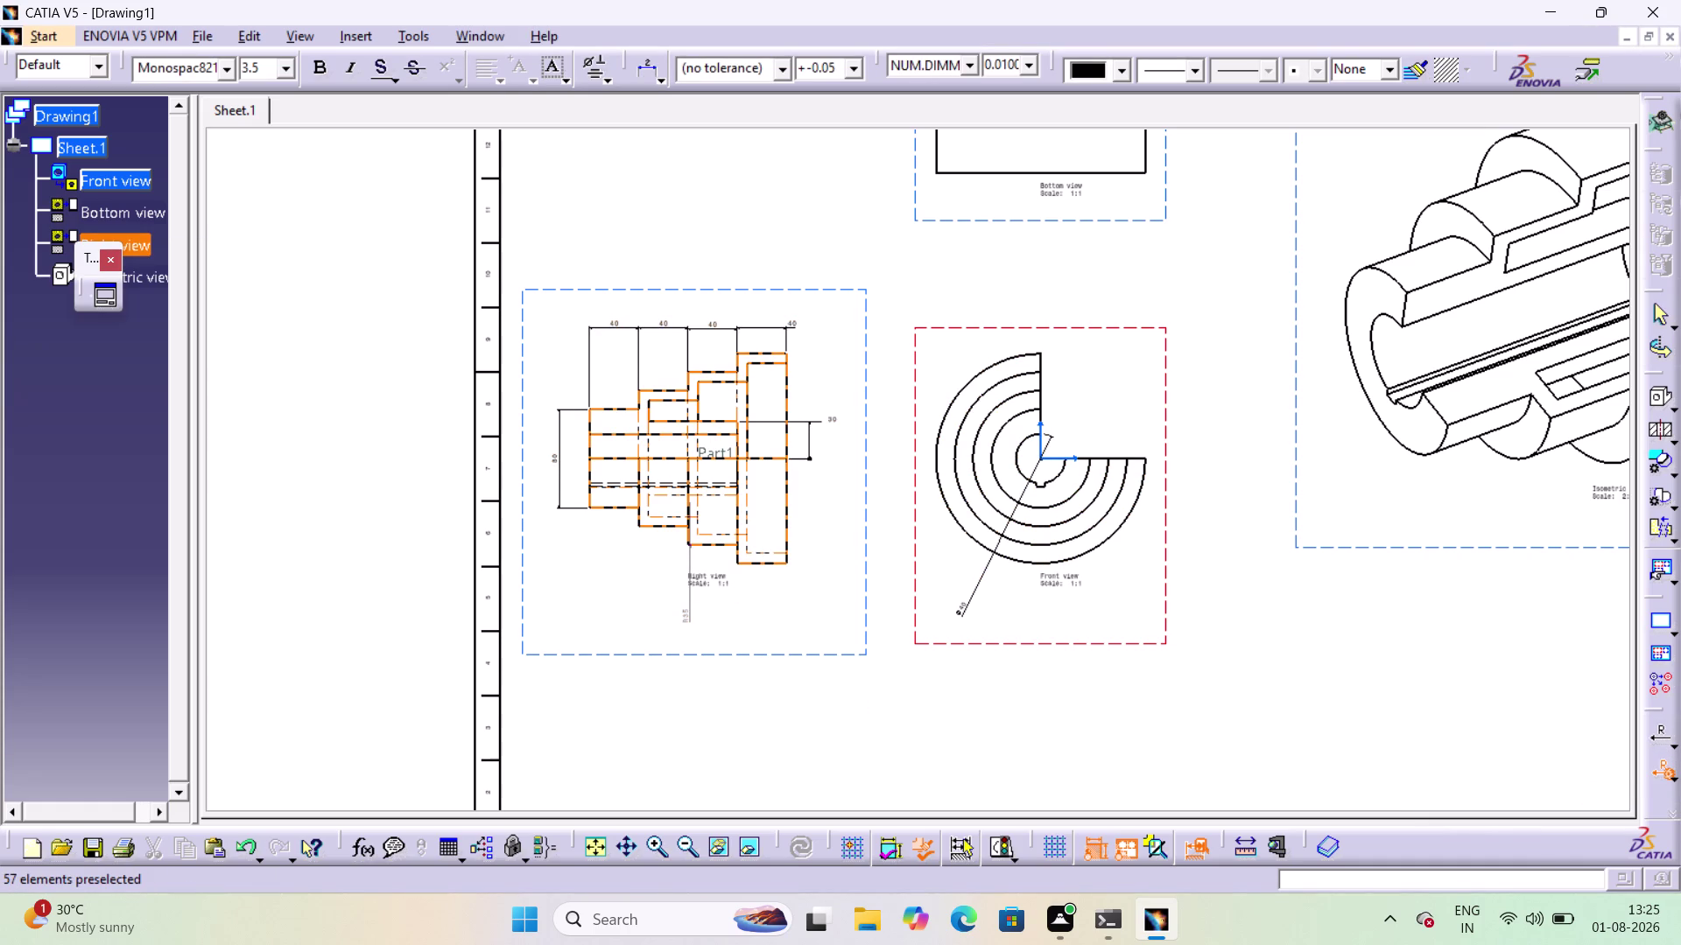
click(1669, 747)
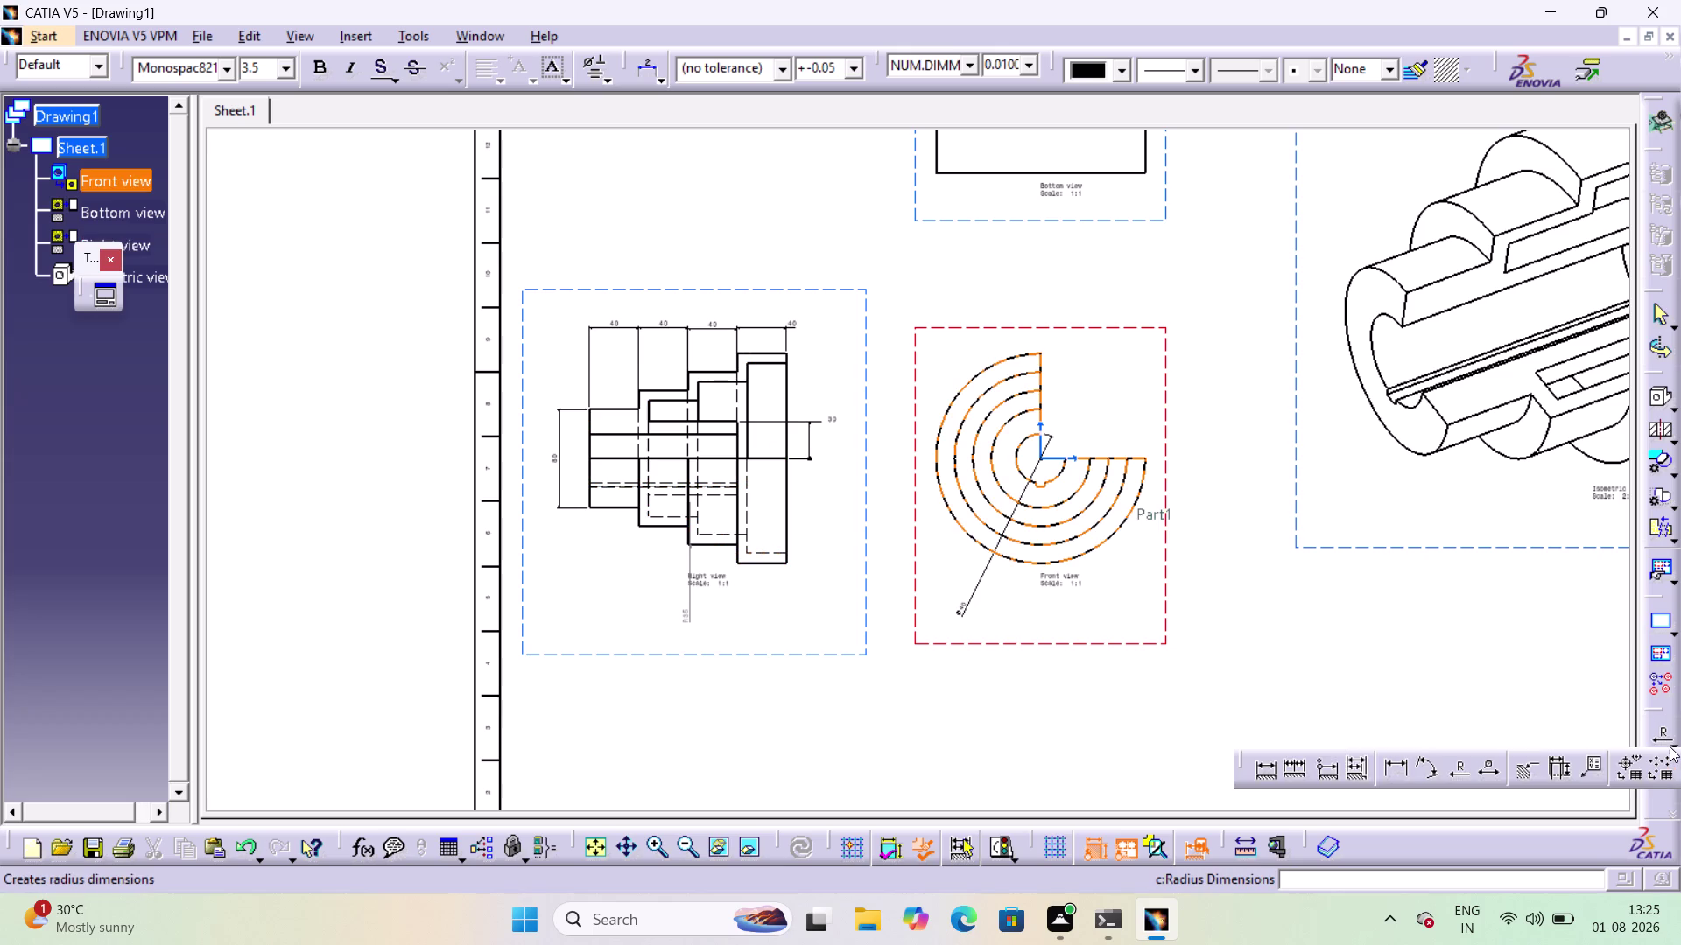
click(1454, 773)
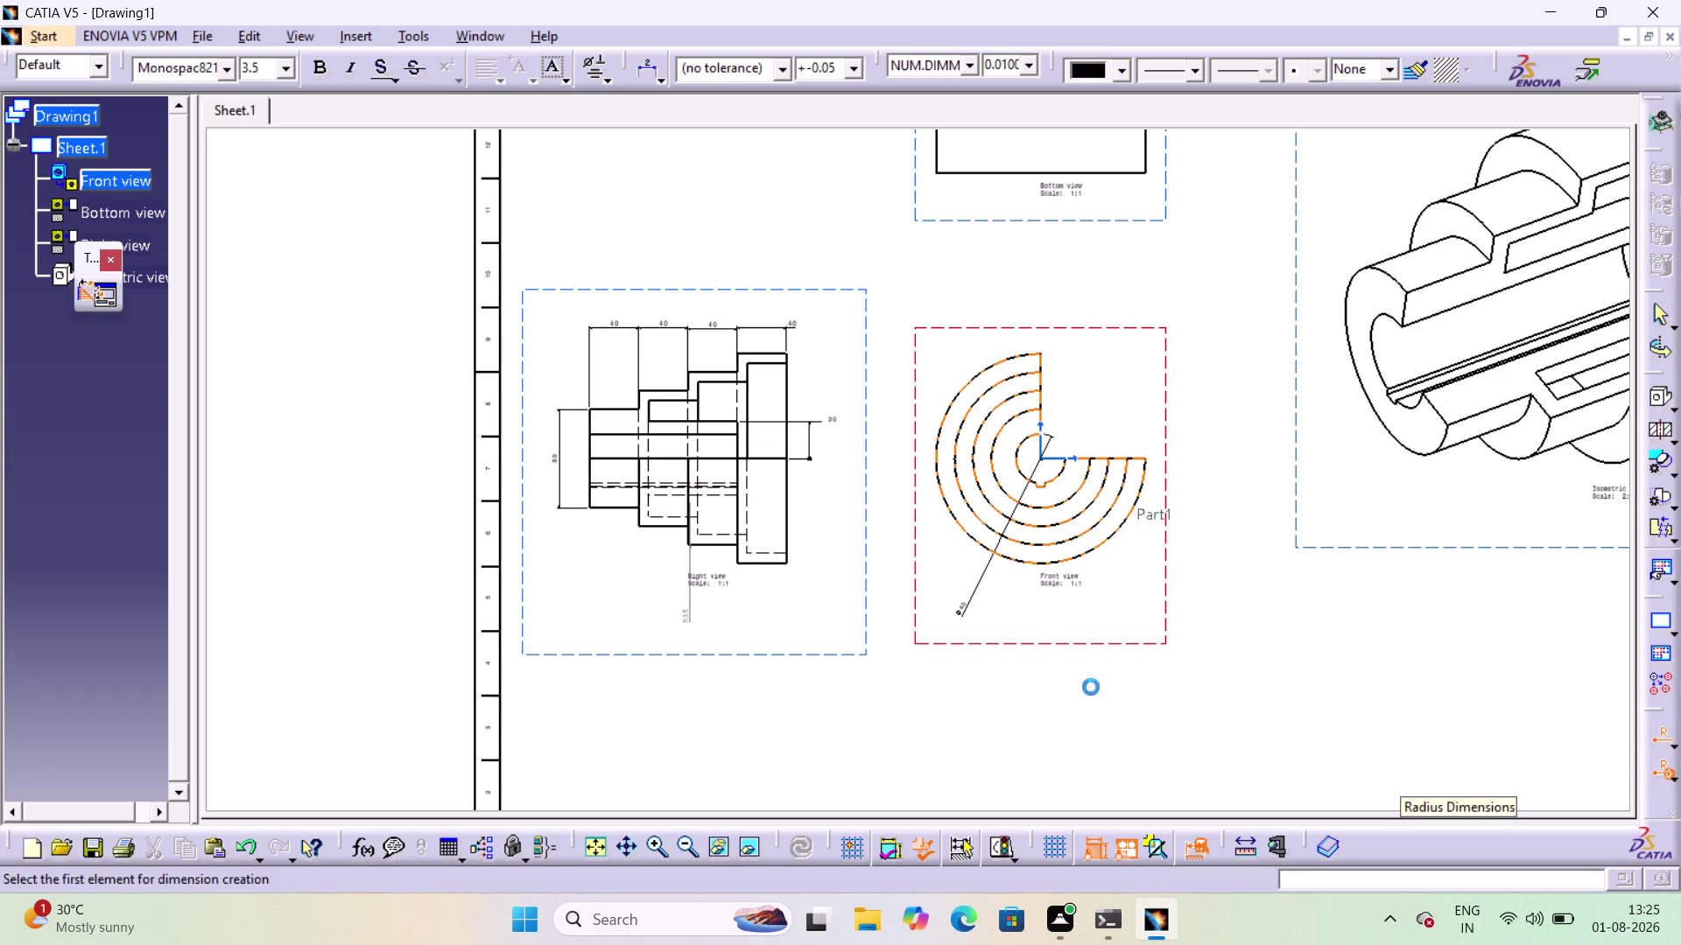
click(662, 456)
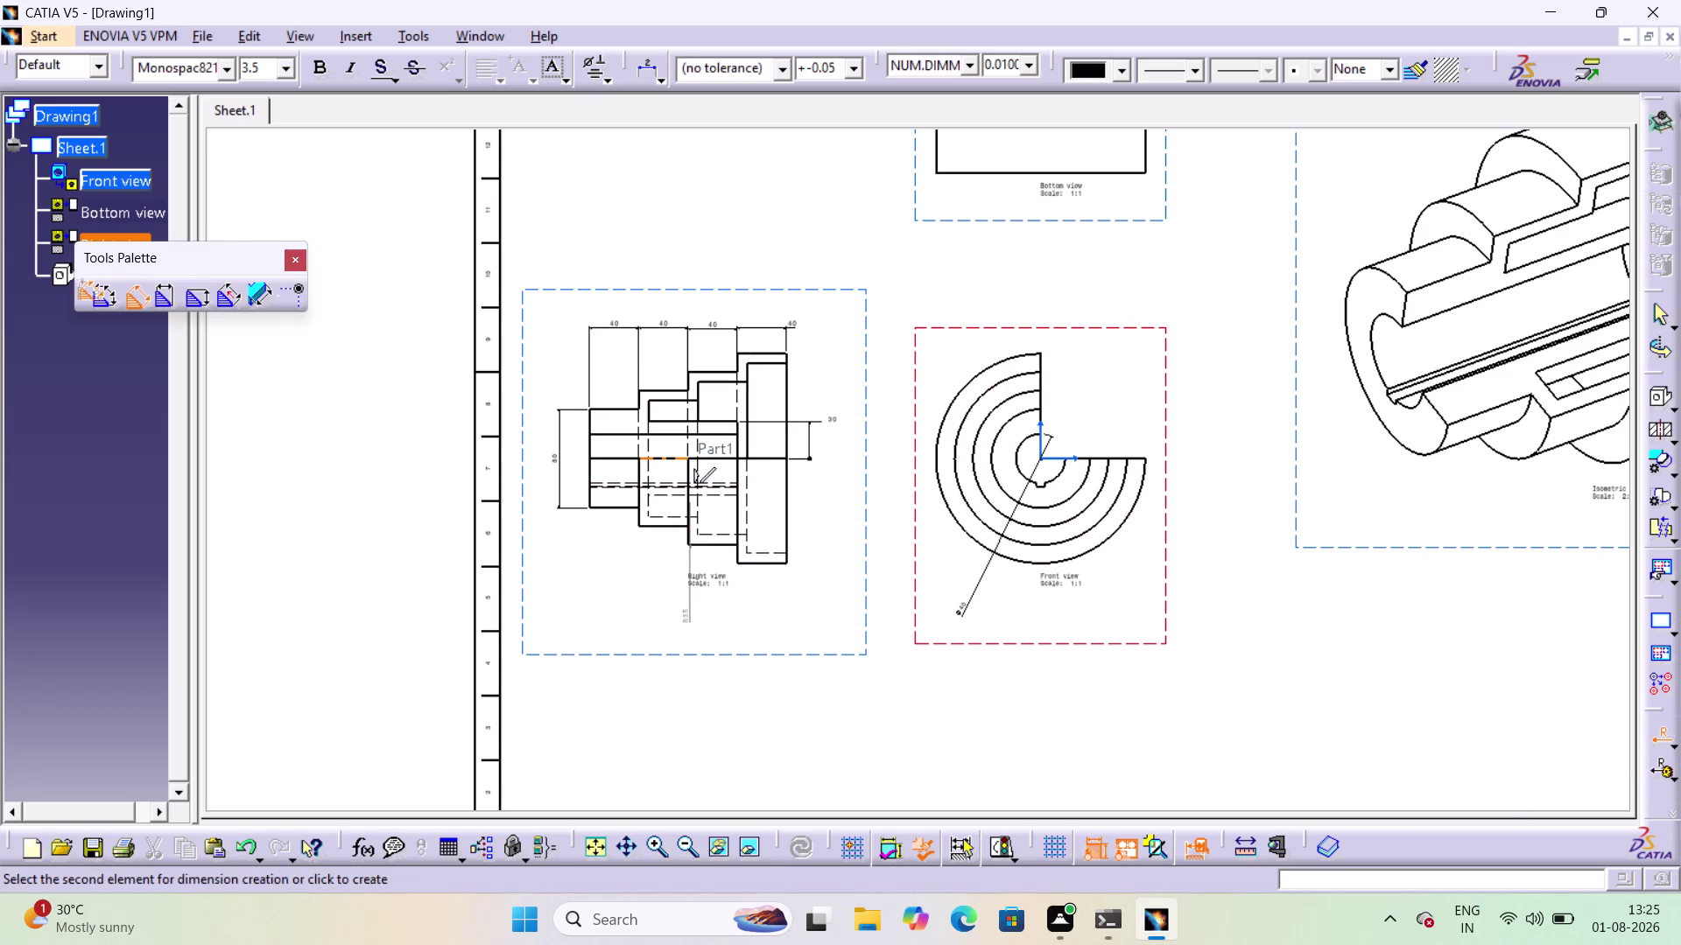
click(661, 525)
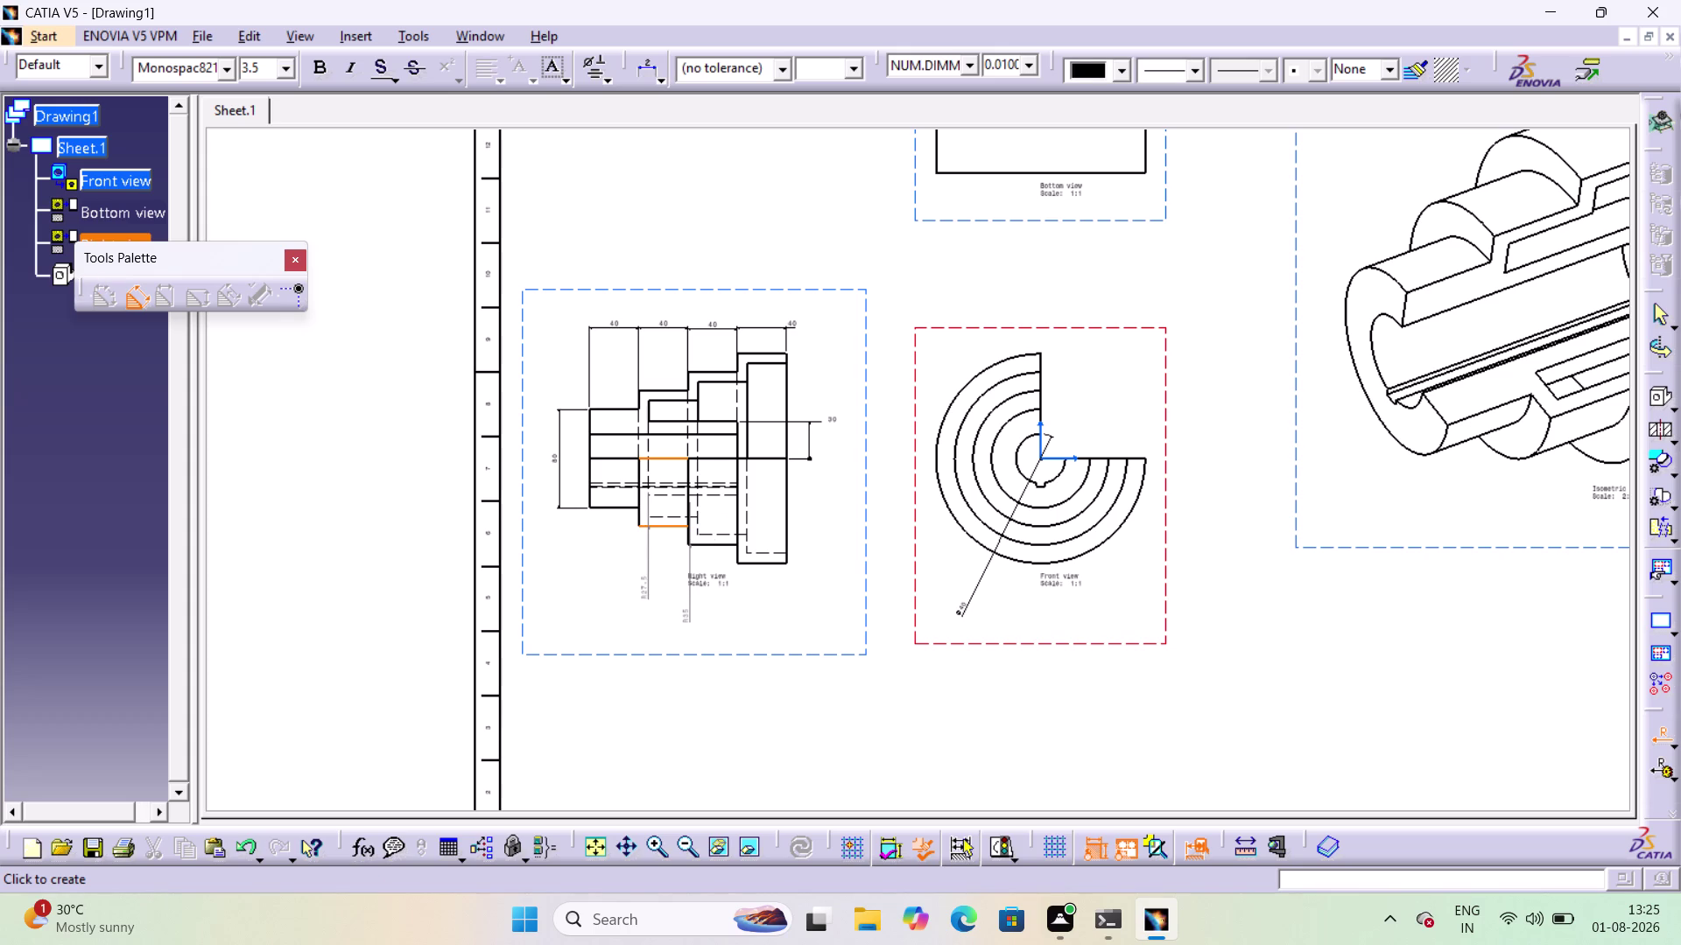
click(650, 576)
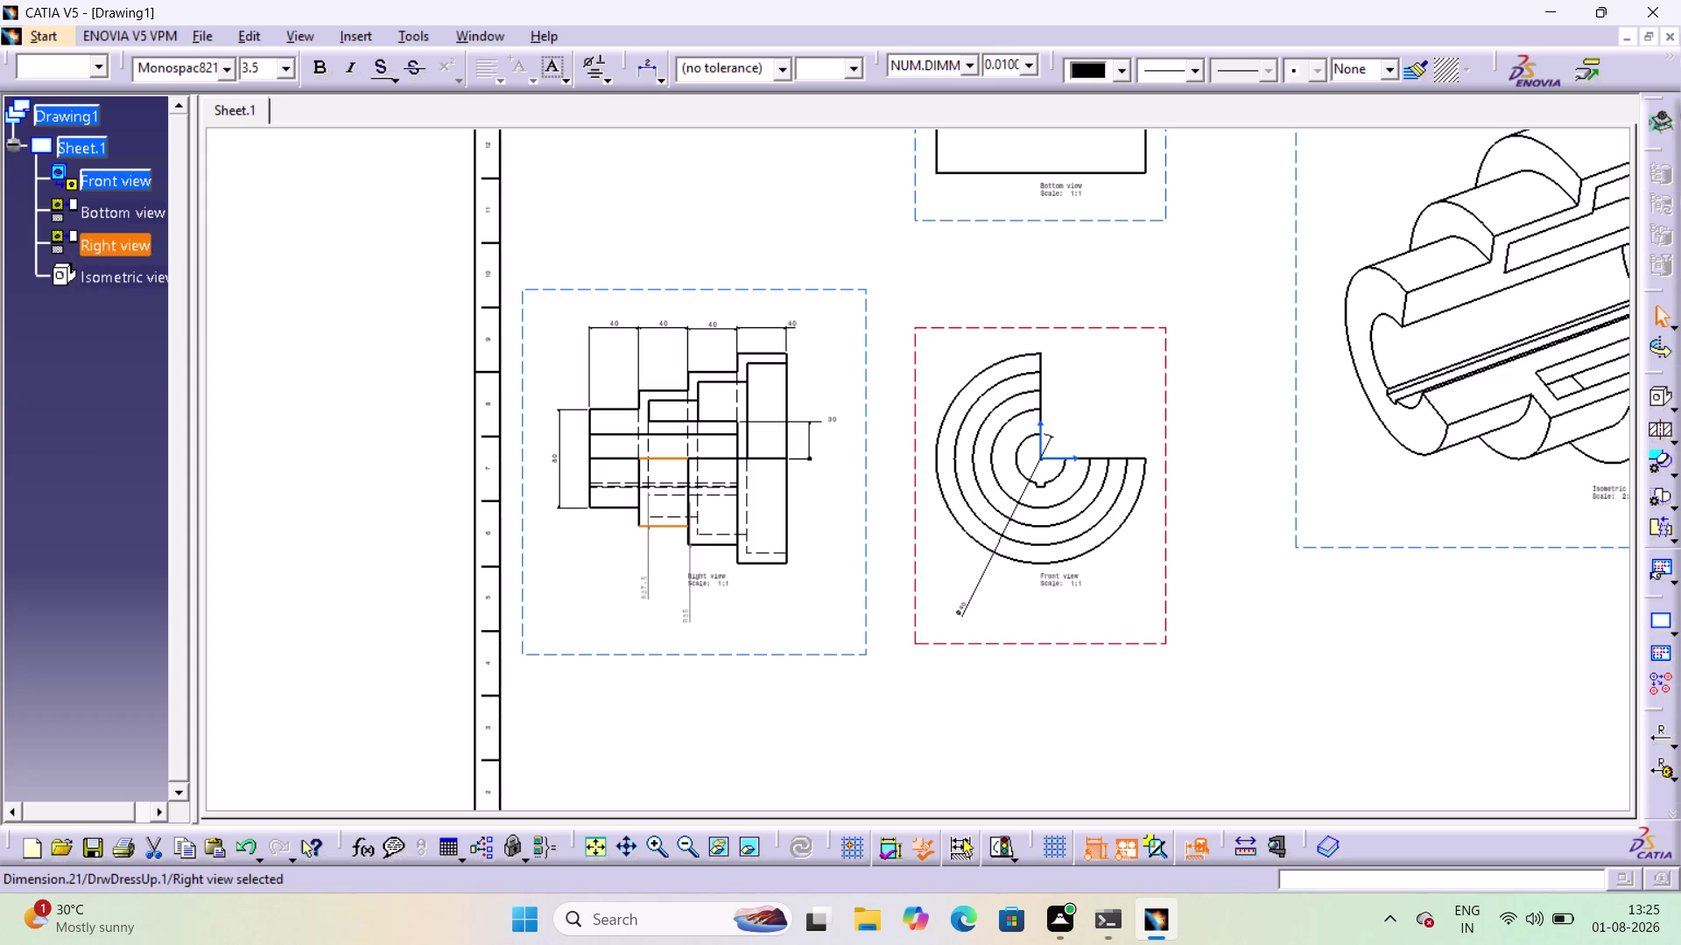
click(1159, 300)
click(1055, 289)
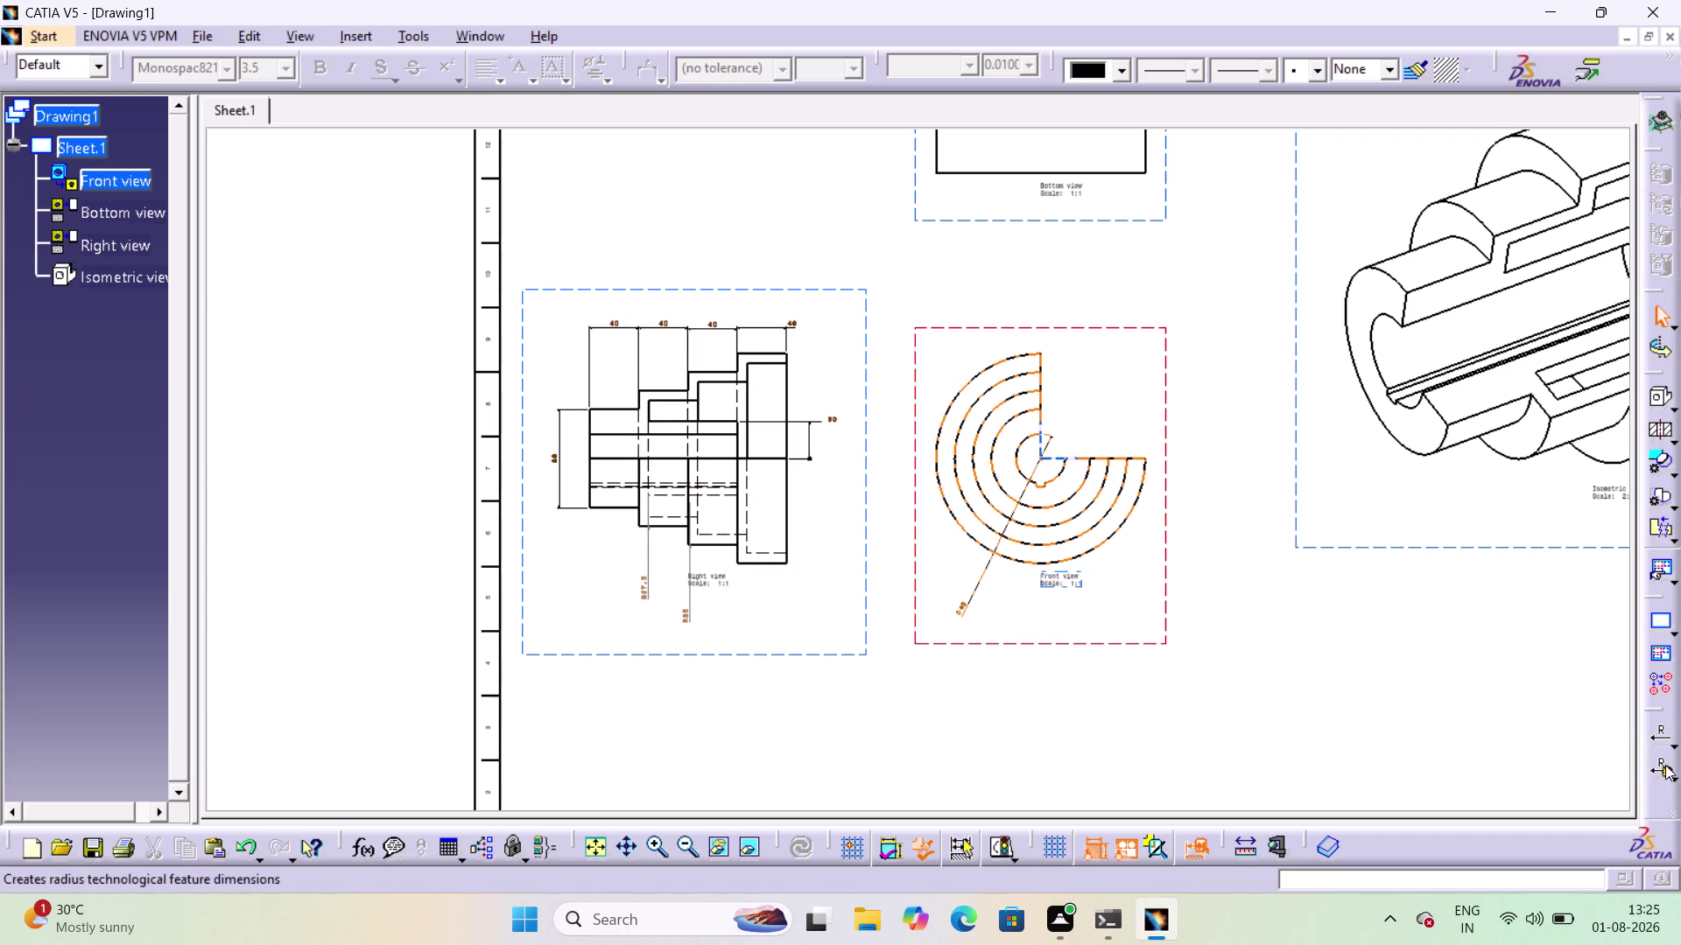
Add the last chained 40 step dimension above the right view.
click(1674, 737)
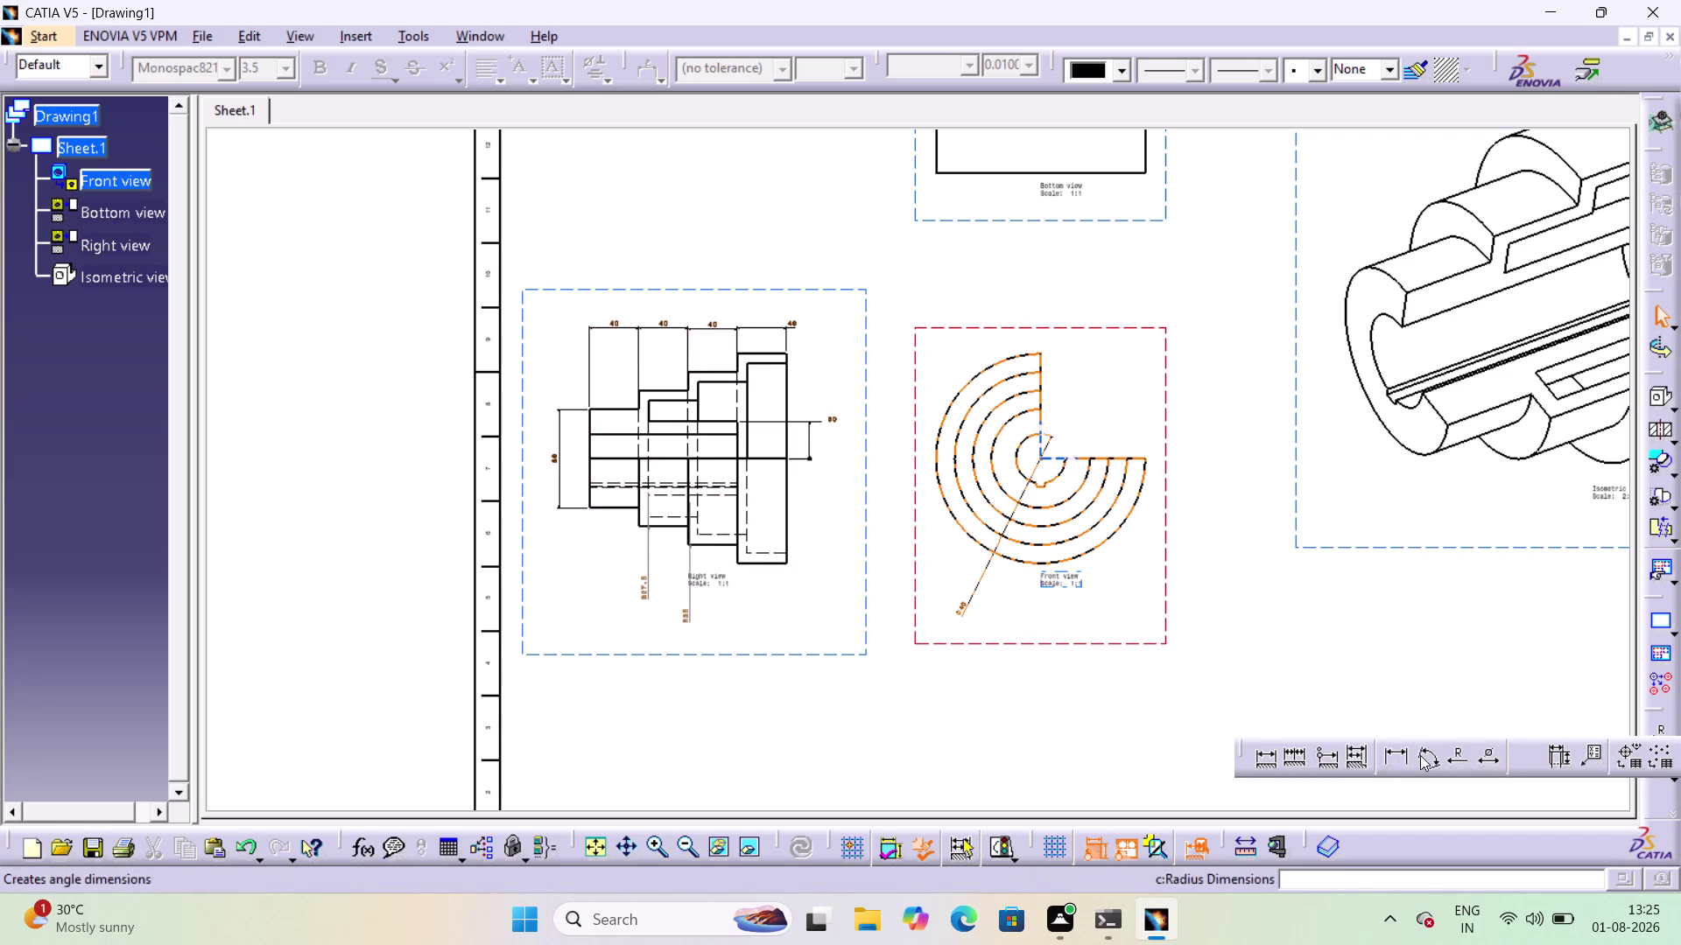
click(1386, 756)
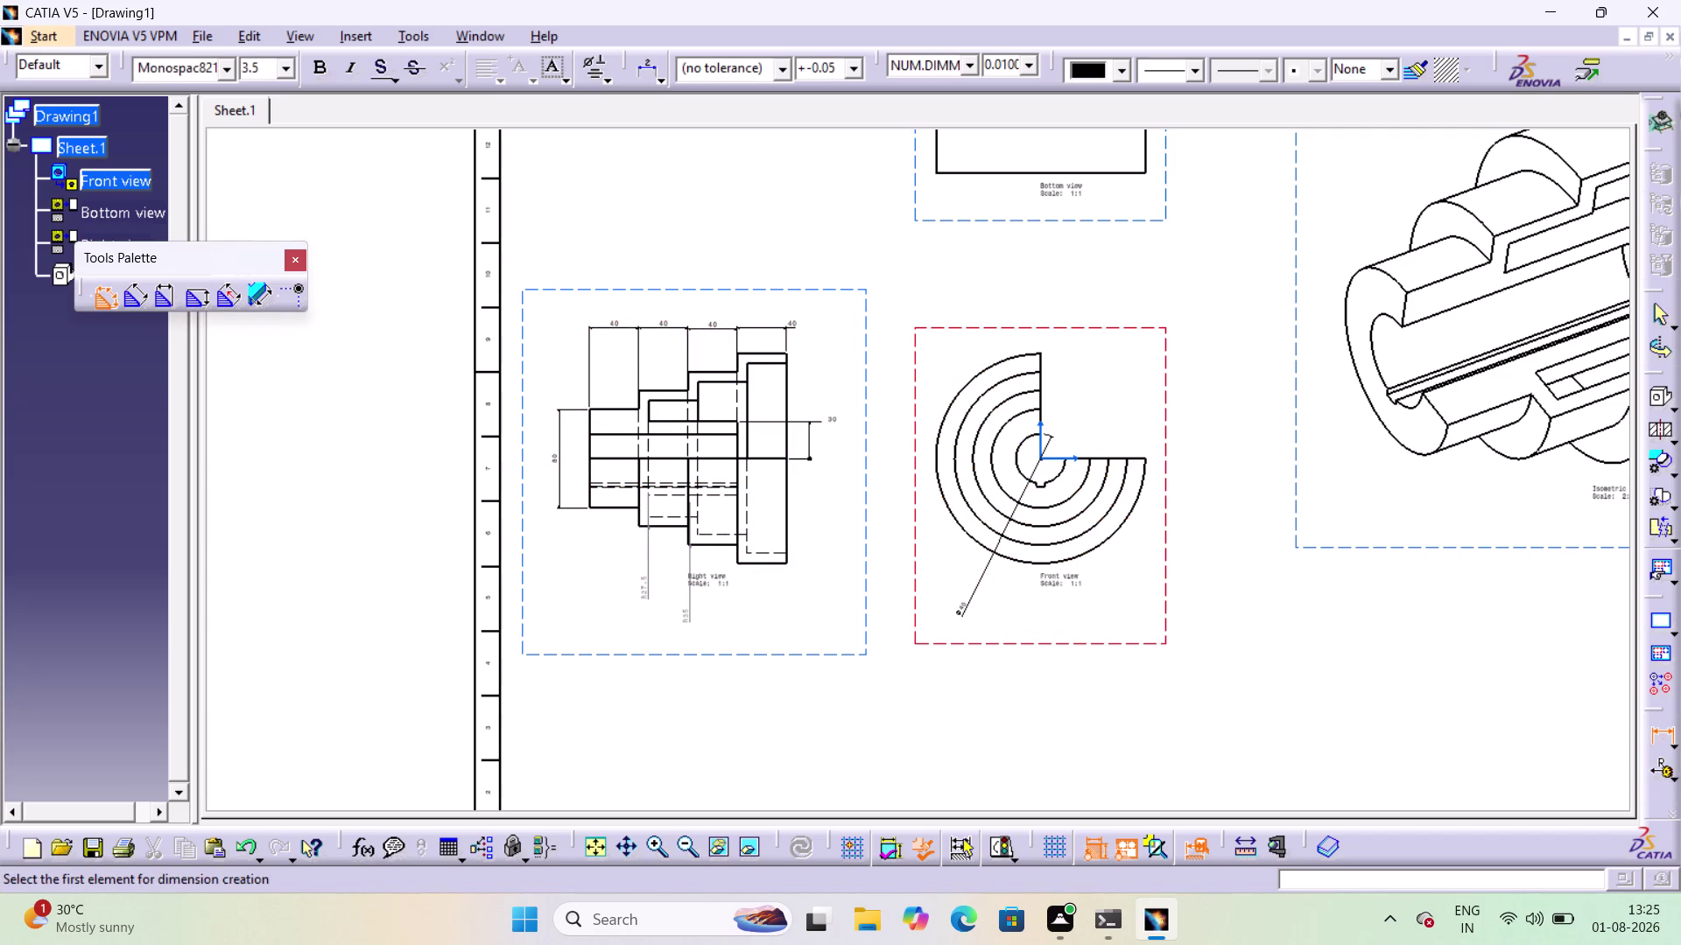
click(763, 567)
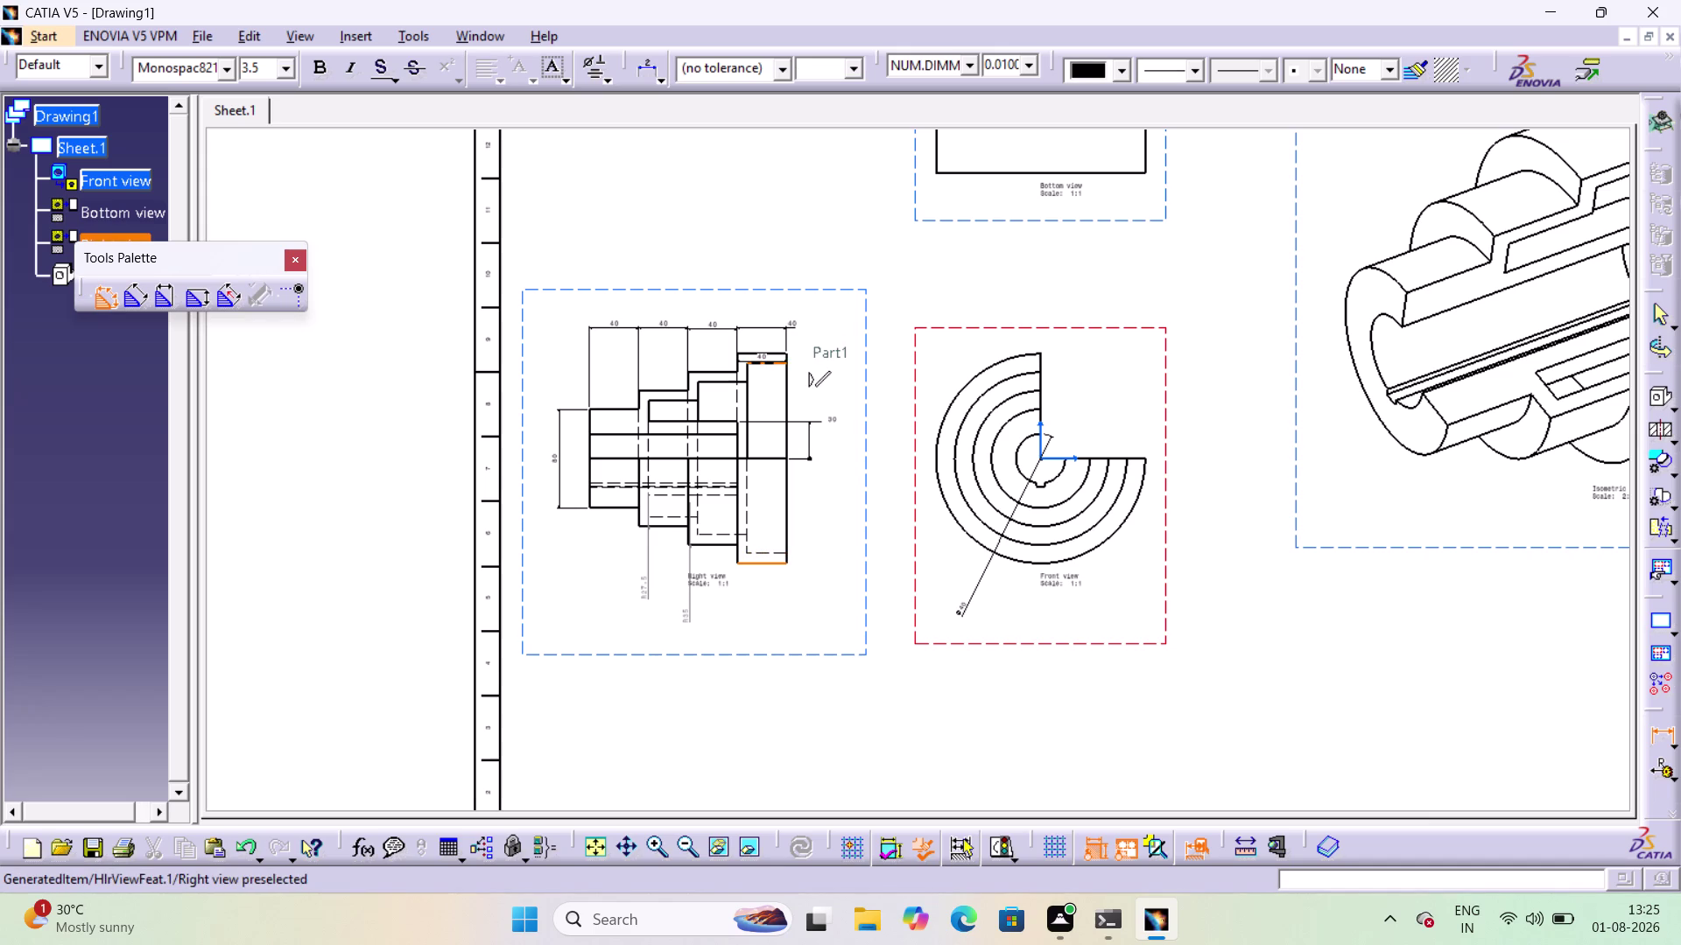
click(773, 358)
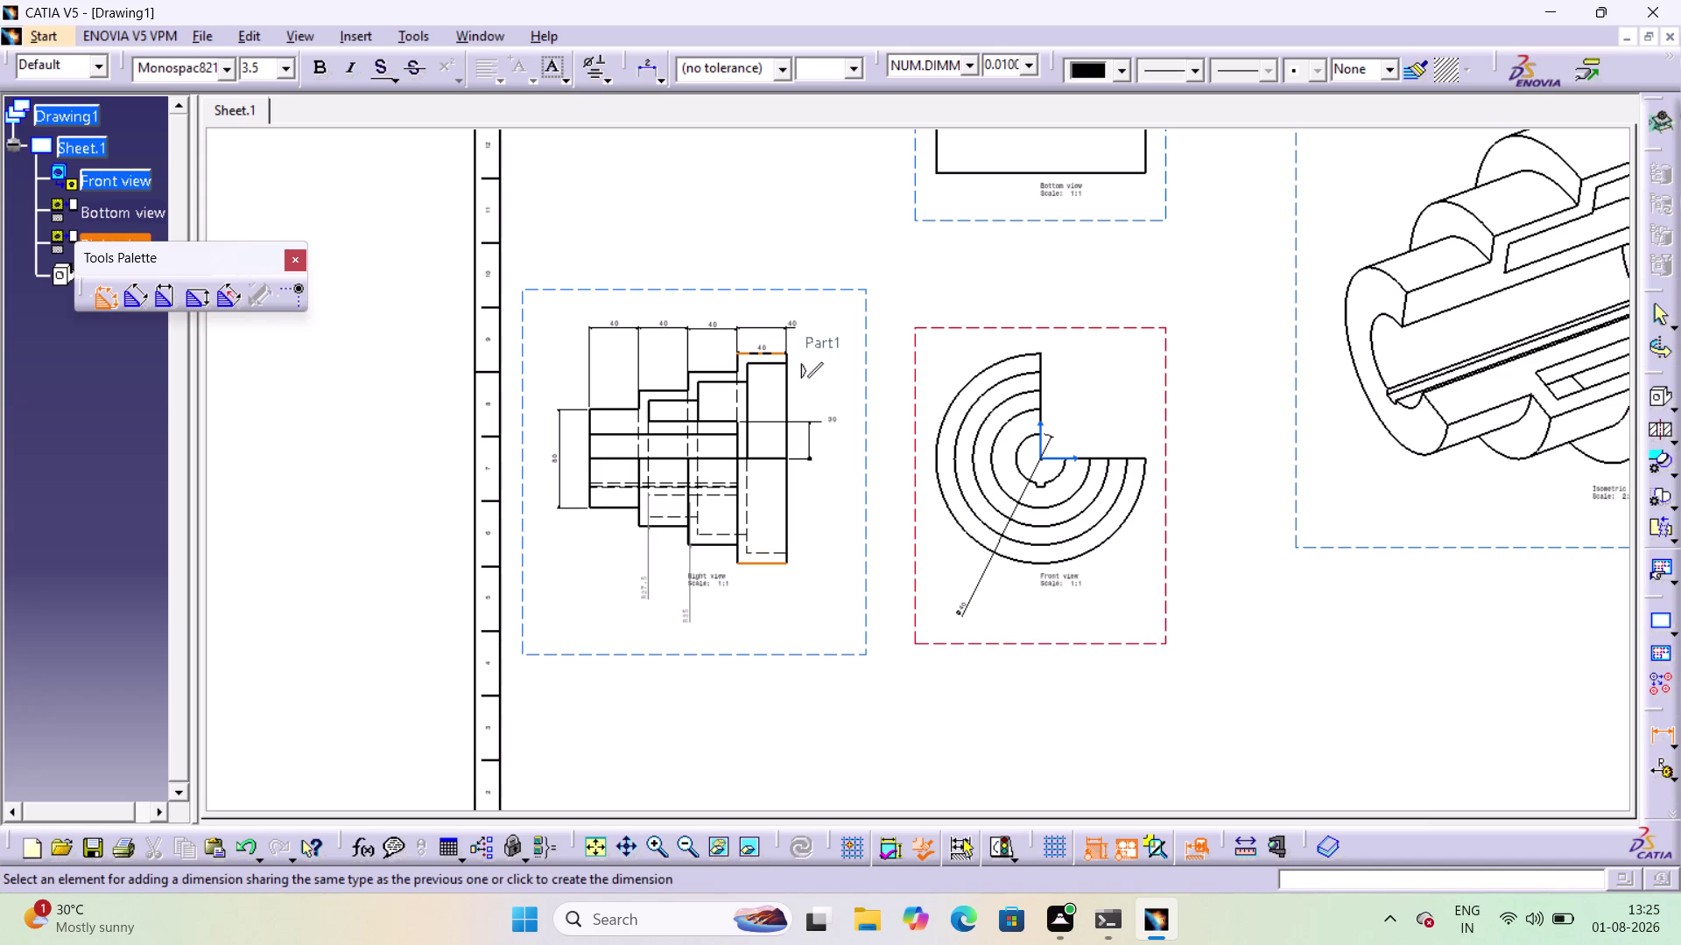
click(844, 387)
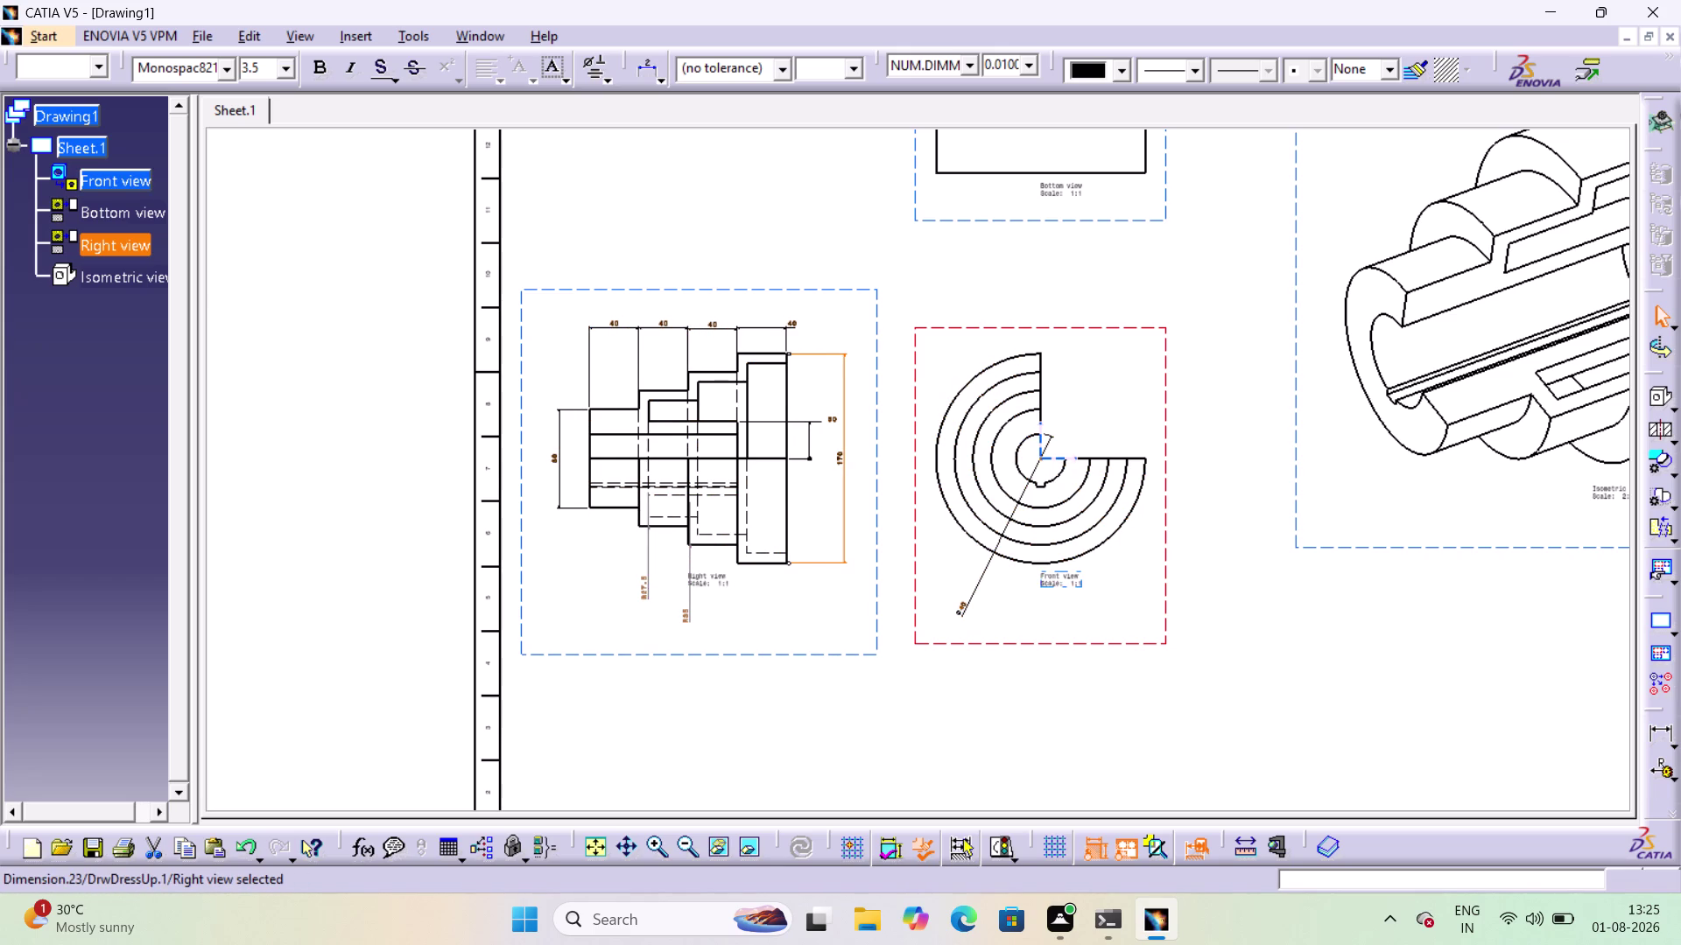
Accept the 170 length dimension unchanged, then delete it from the right view's flange.
double_click(836, 458)
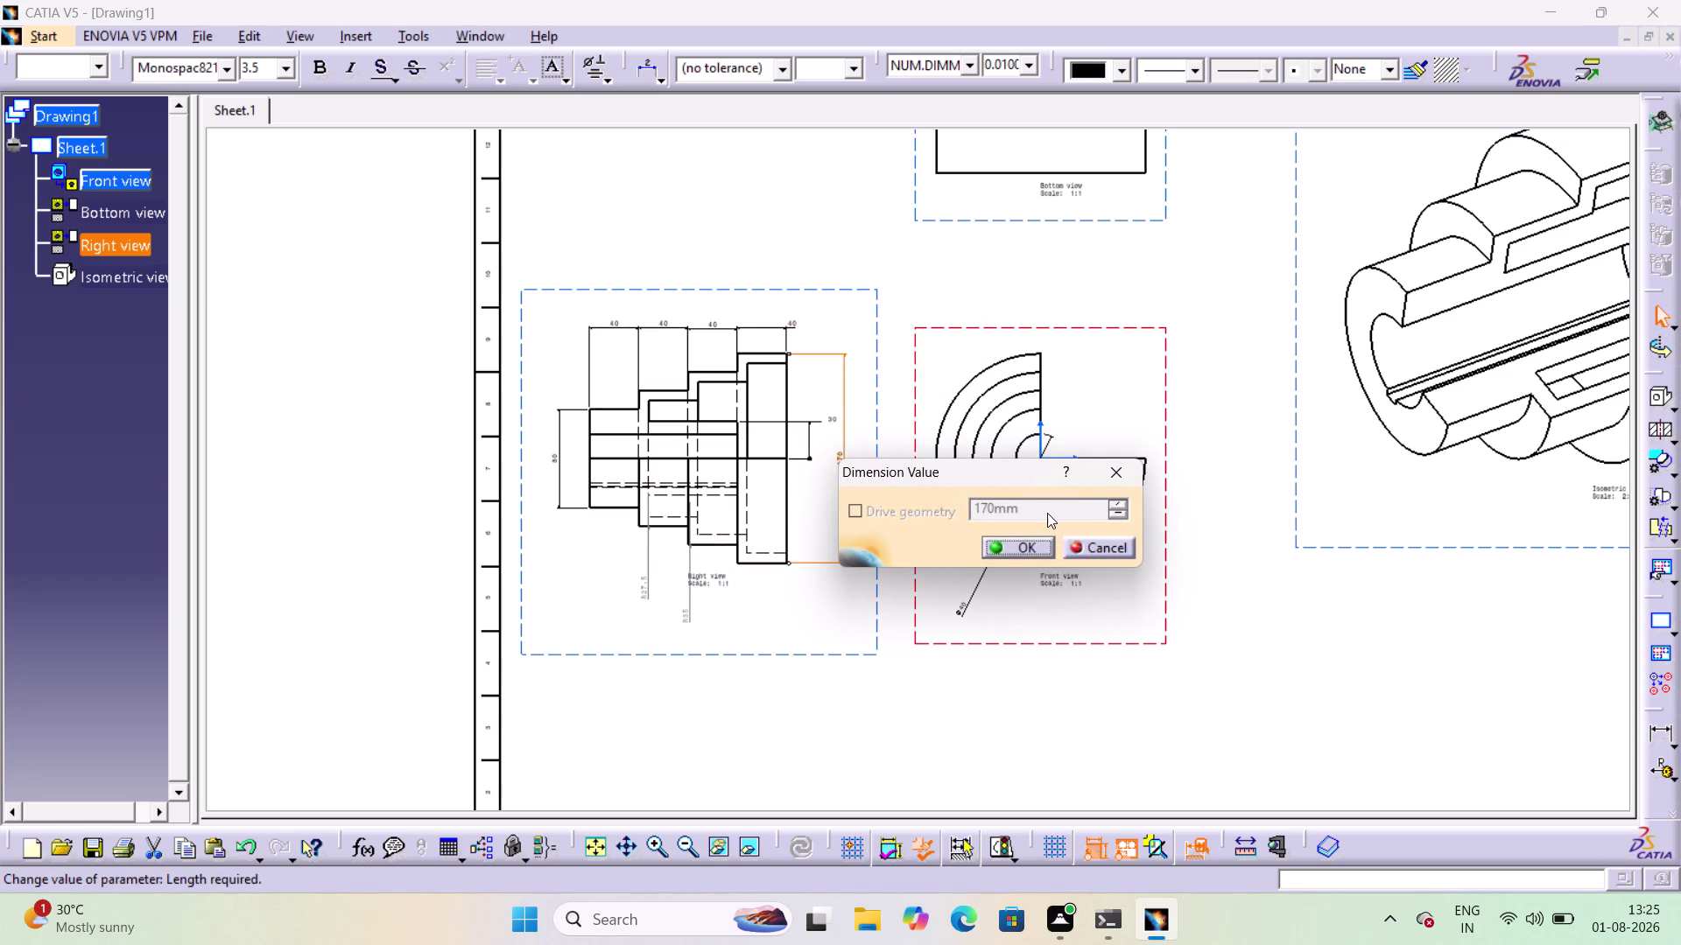
click(1047, 513)
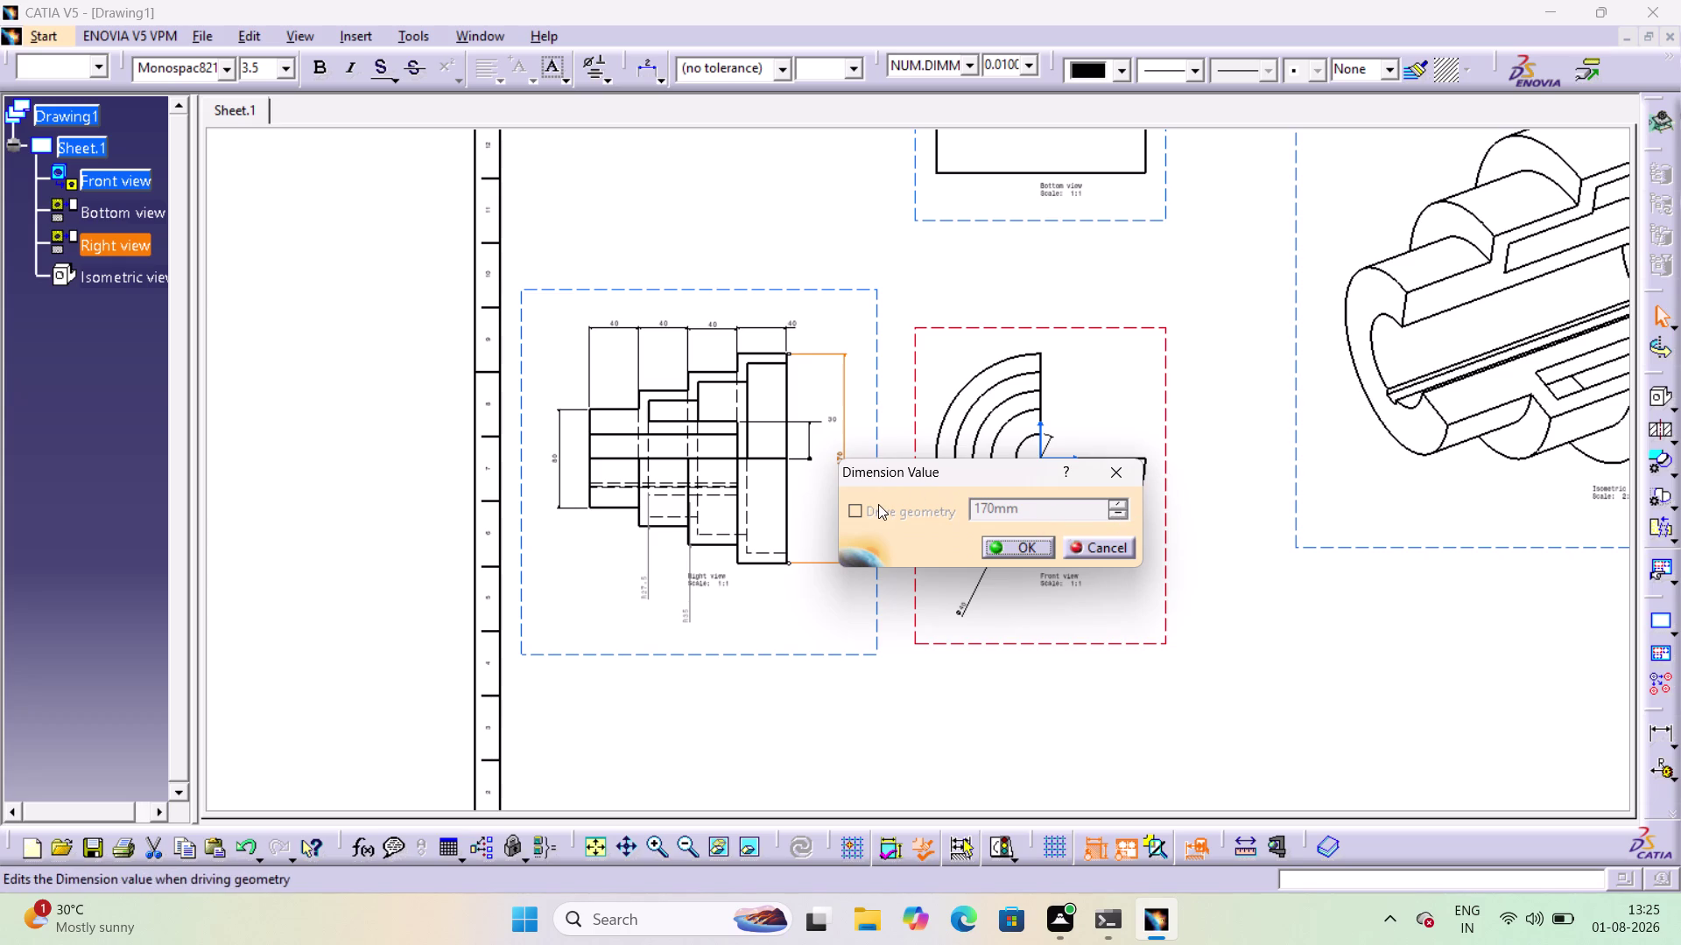
click(852, 508)
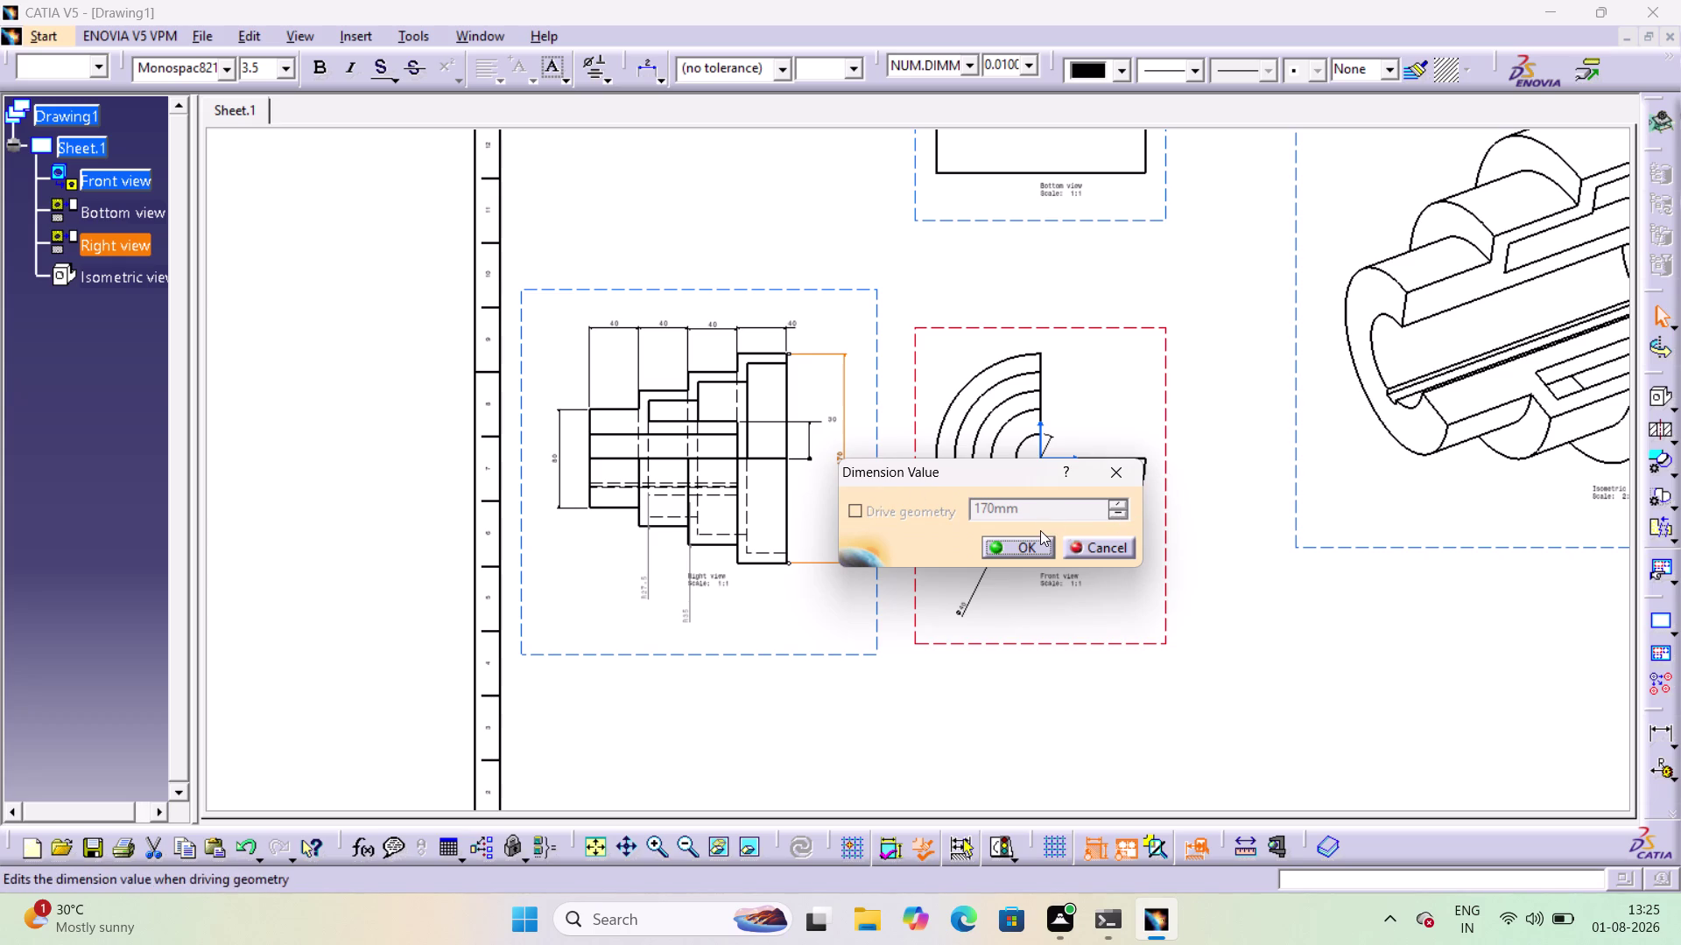
click(1032, 539)
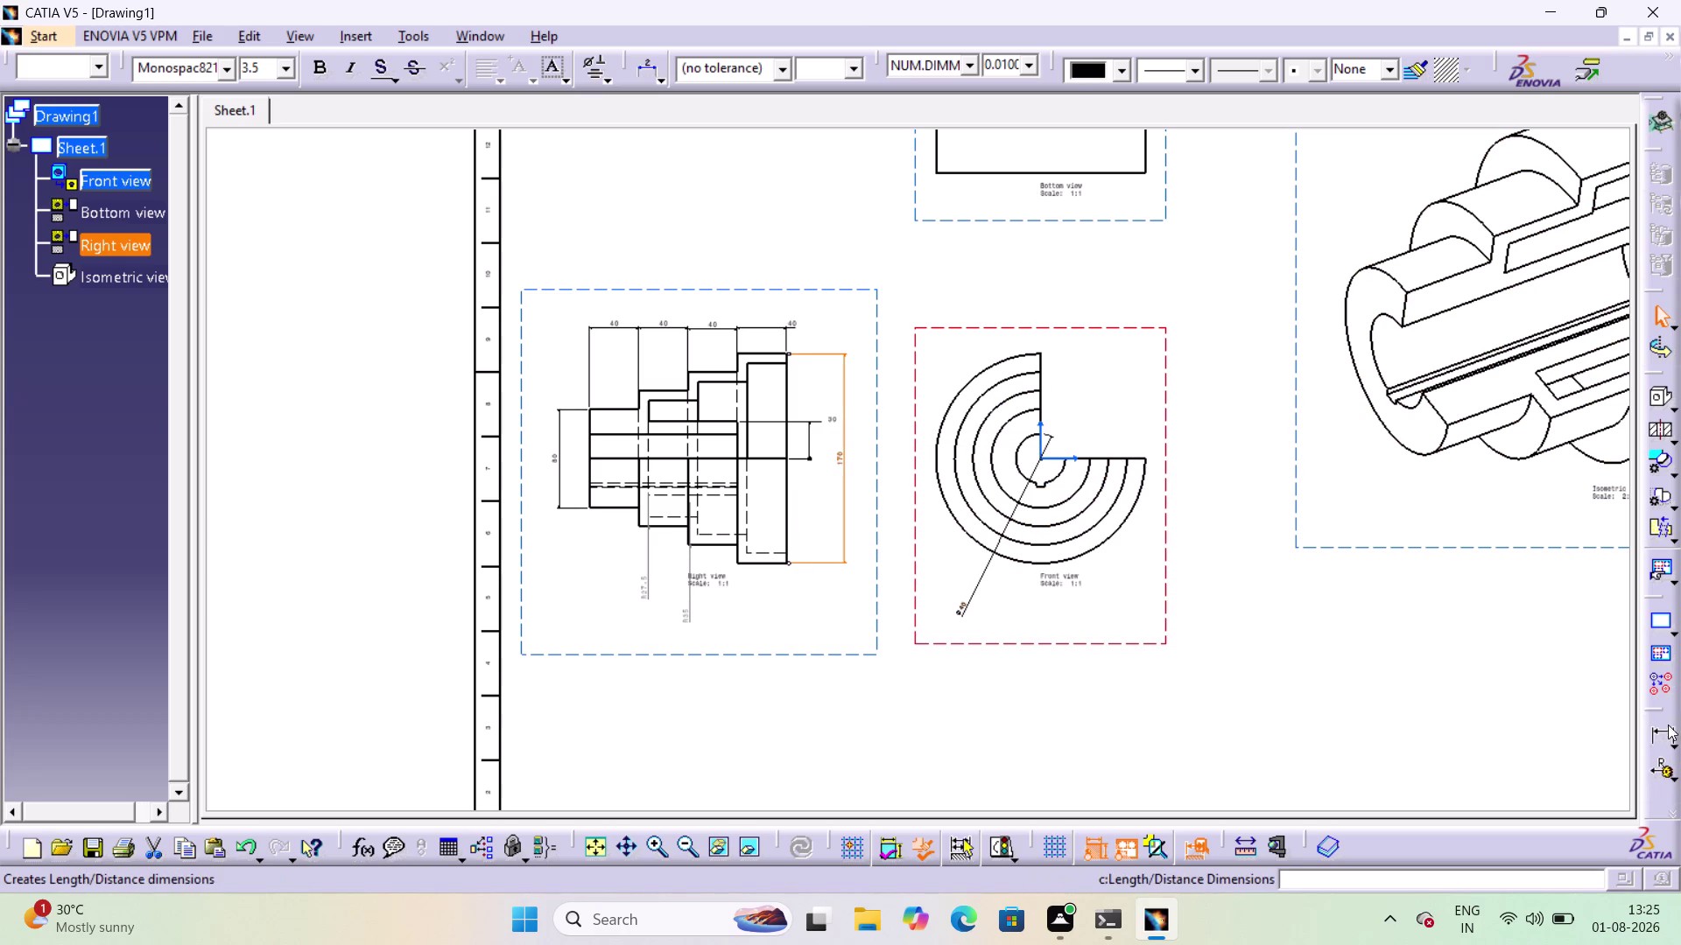
click(1674, 745)
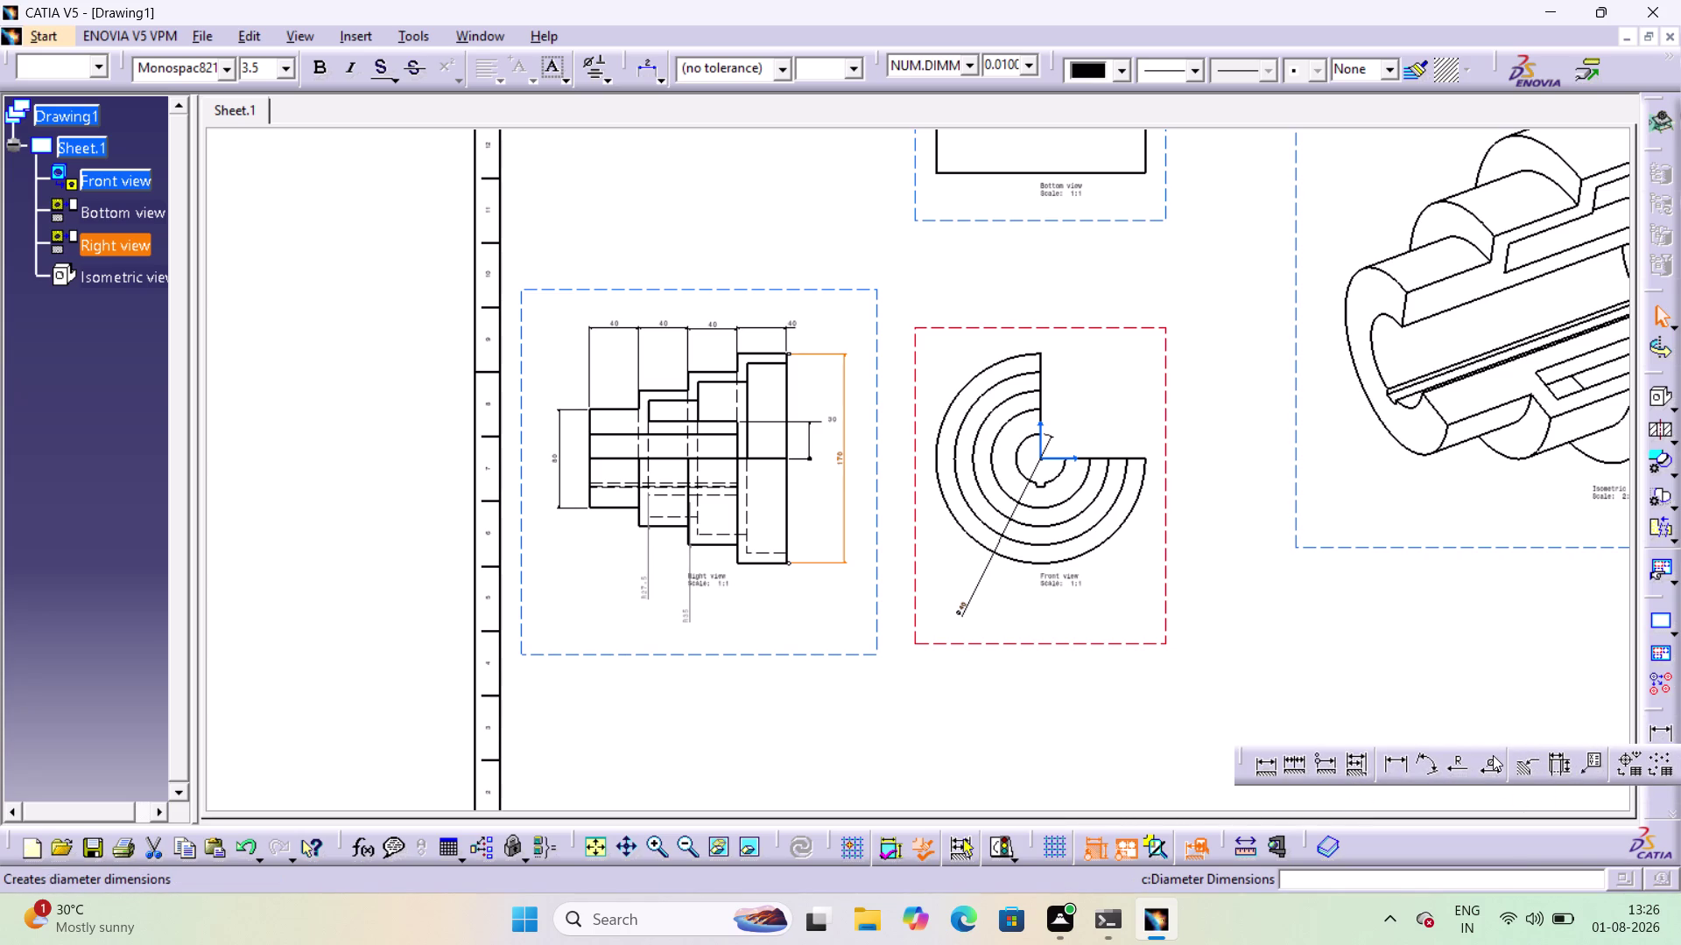
click(1472, 662)
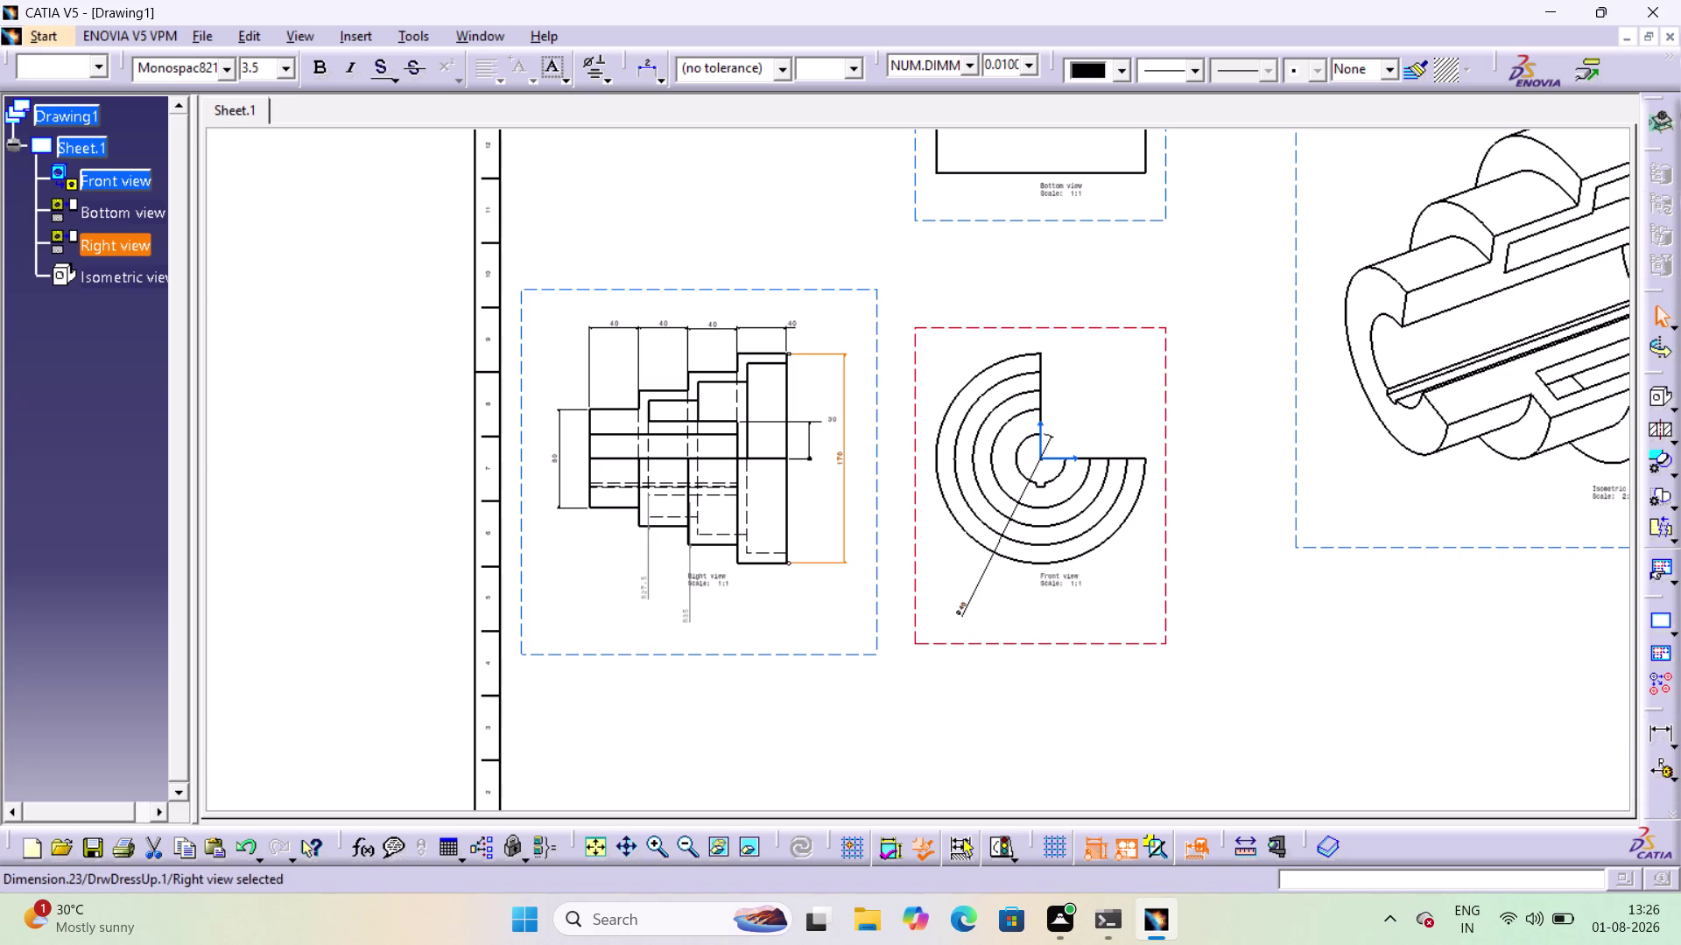
key(Delete)
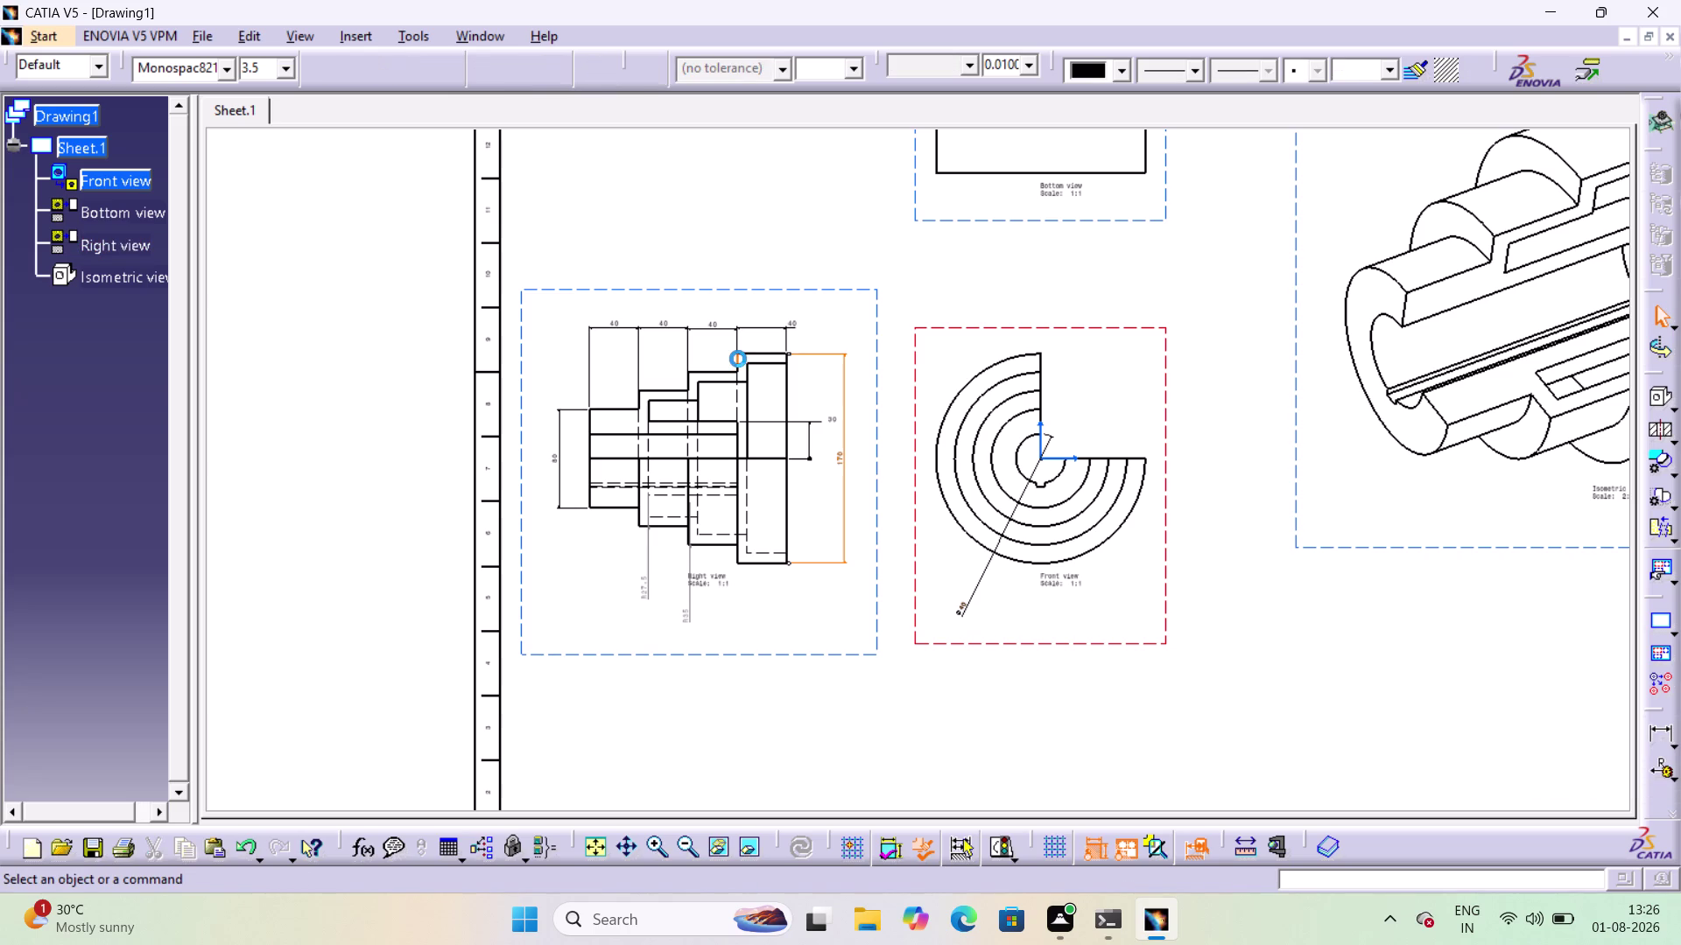
click(1663, 730)
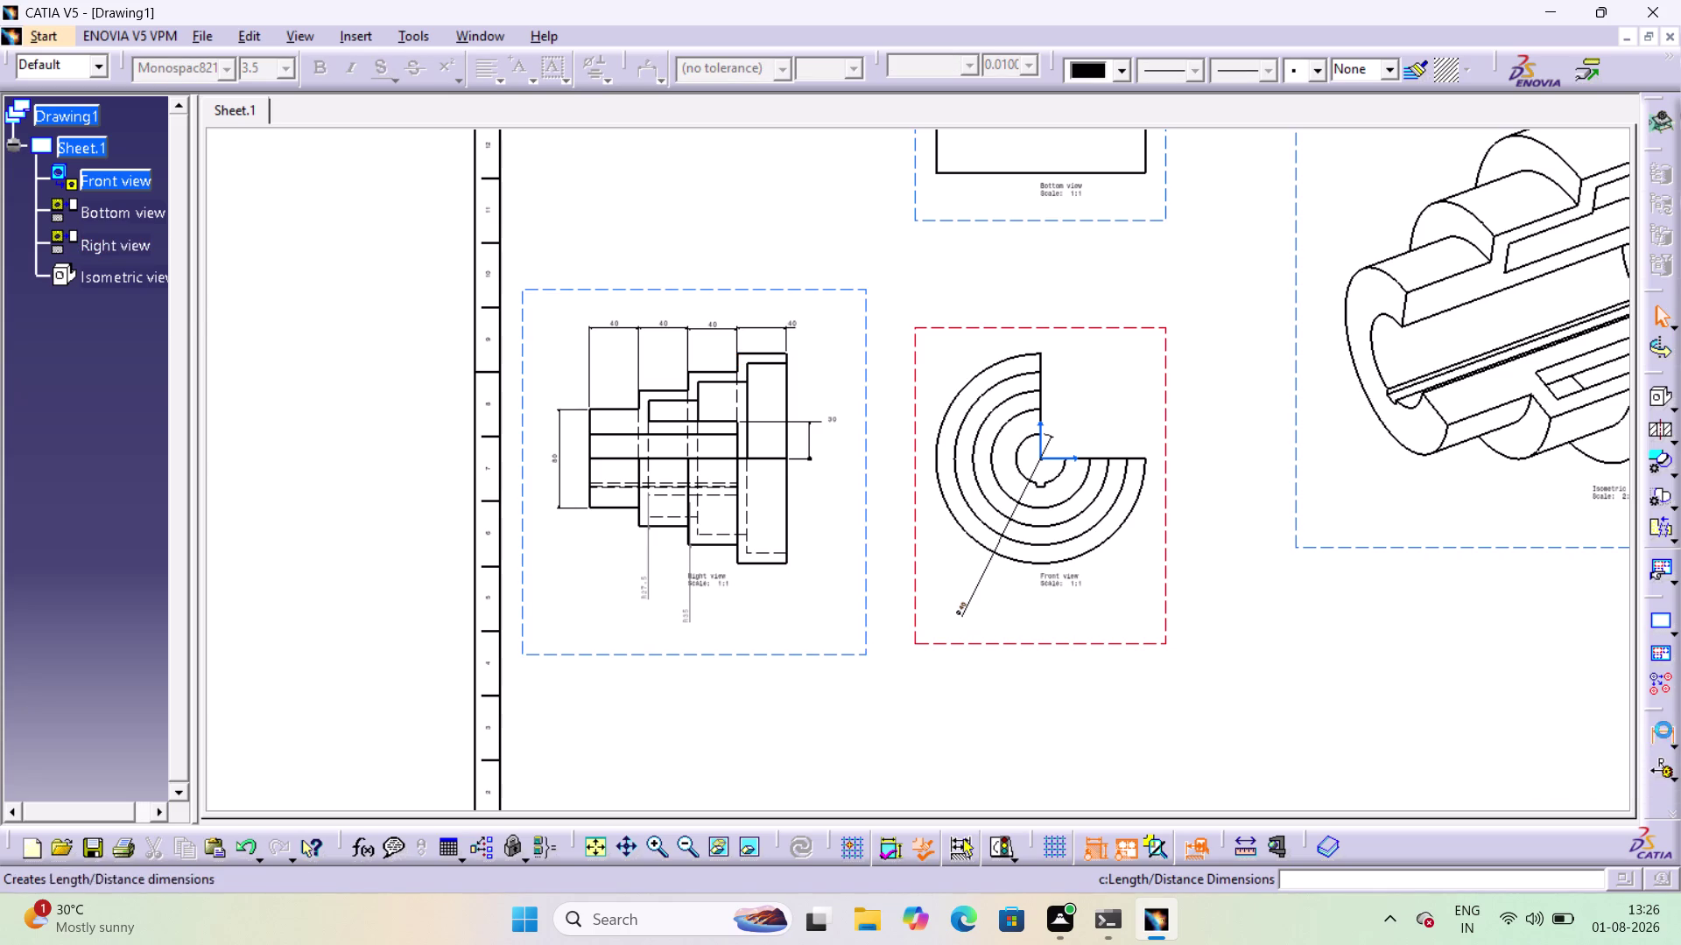
Dimension the flange edges as ø170 beside the right view and recentre the sheet.
click(1675, 741)
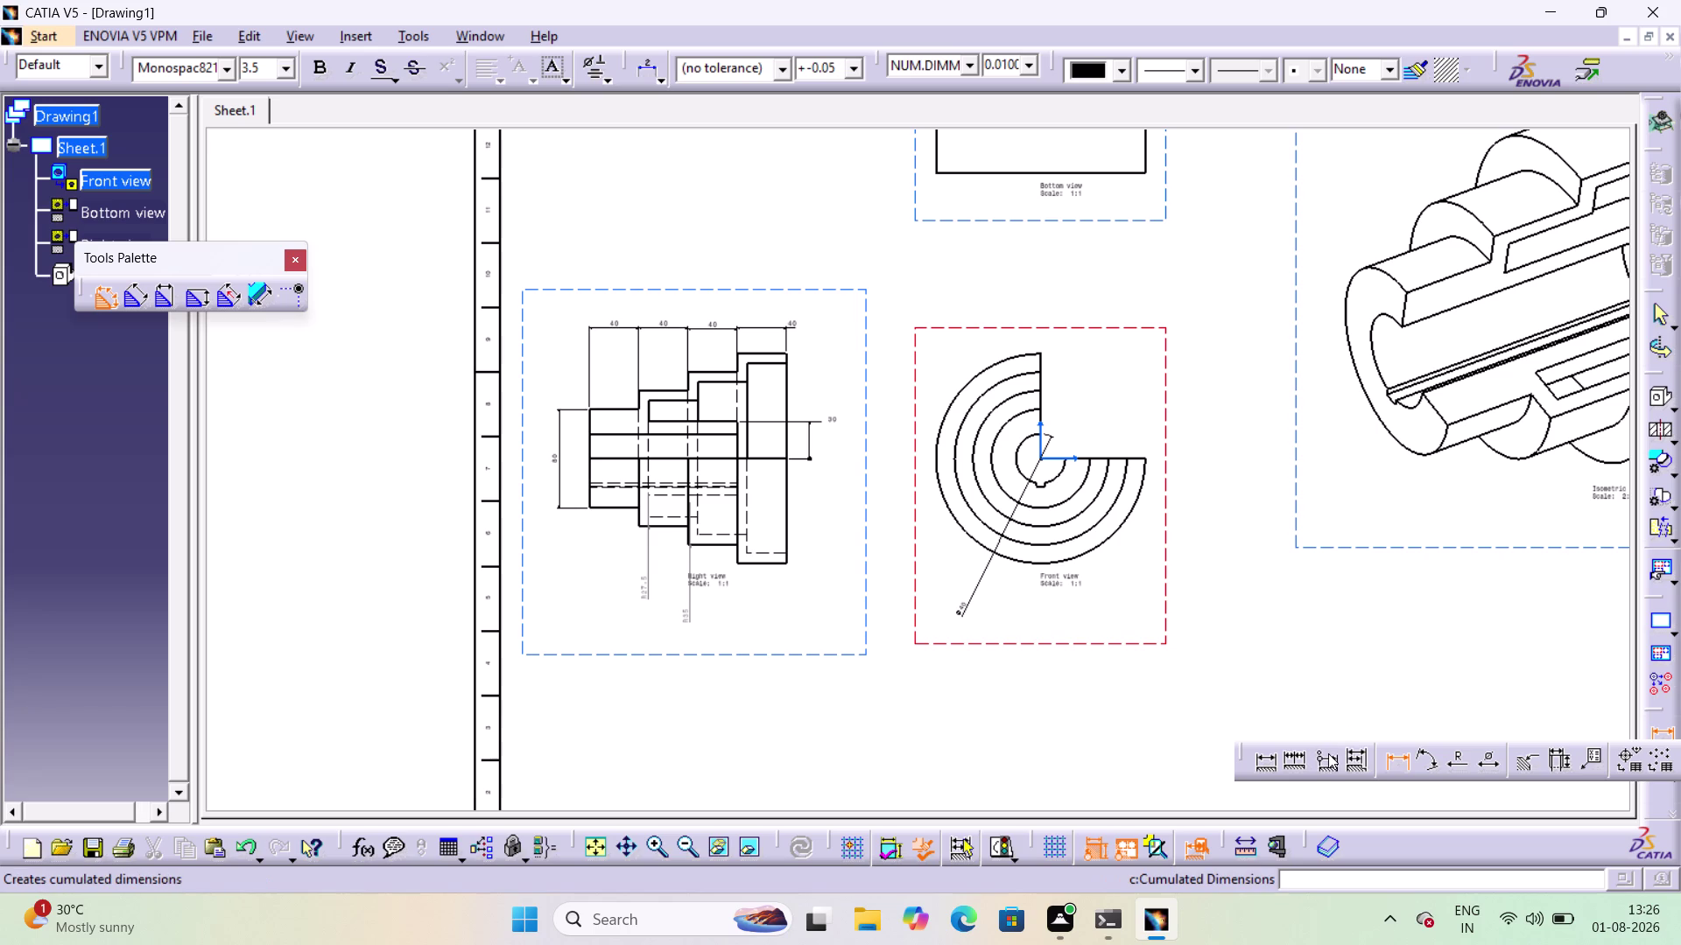
click(1490, 767)
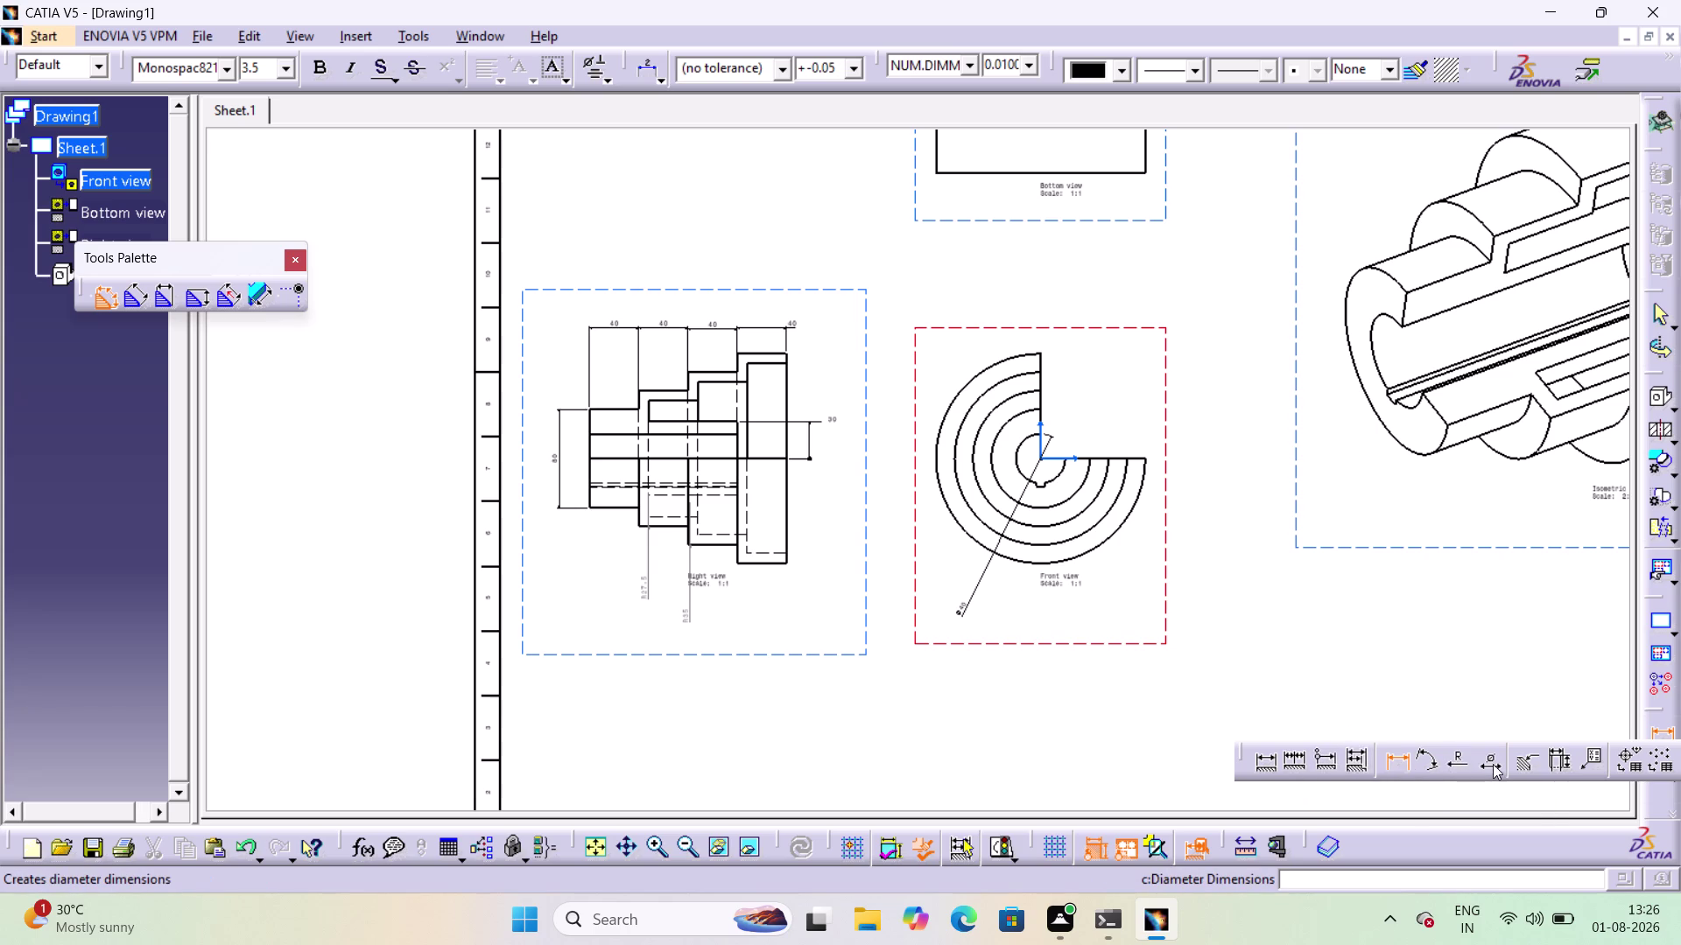
click(763, 559)
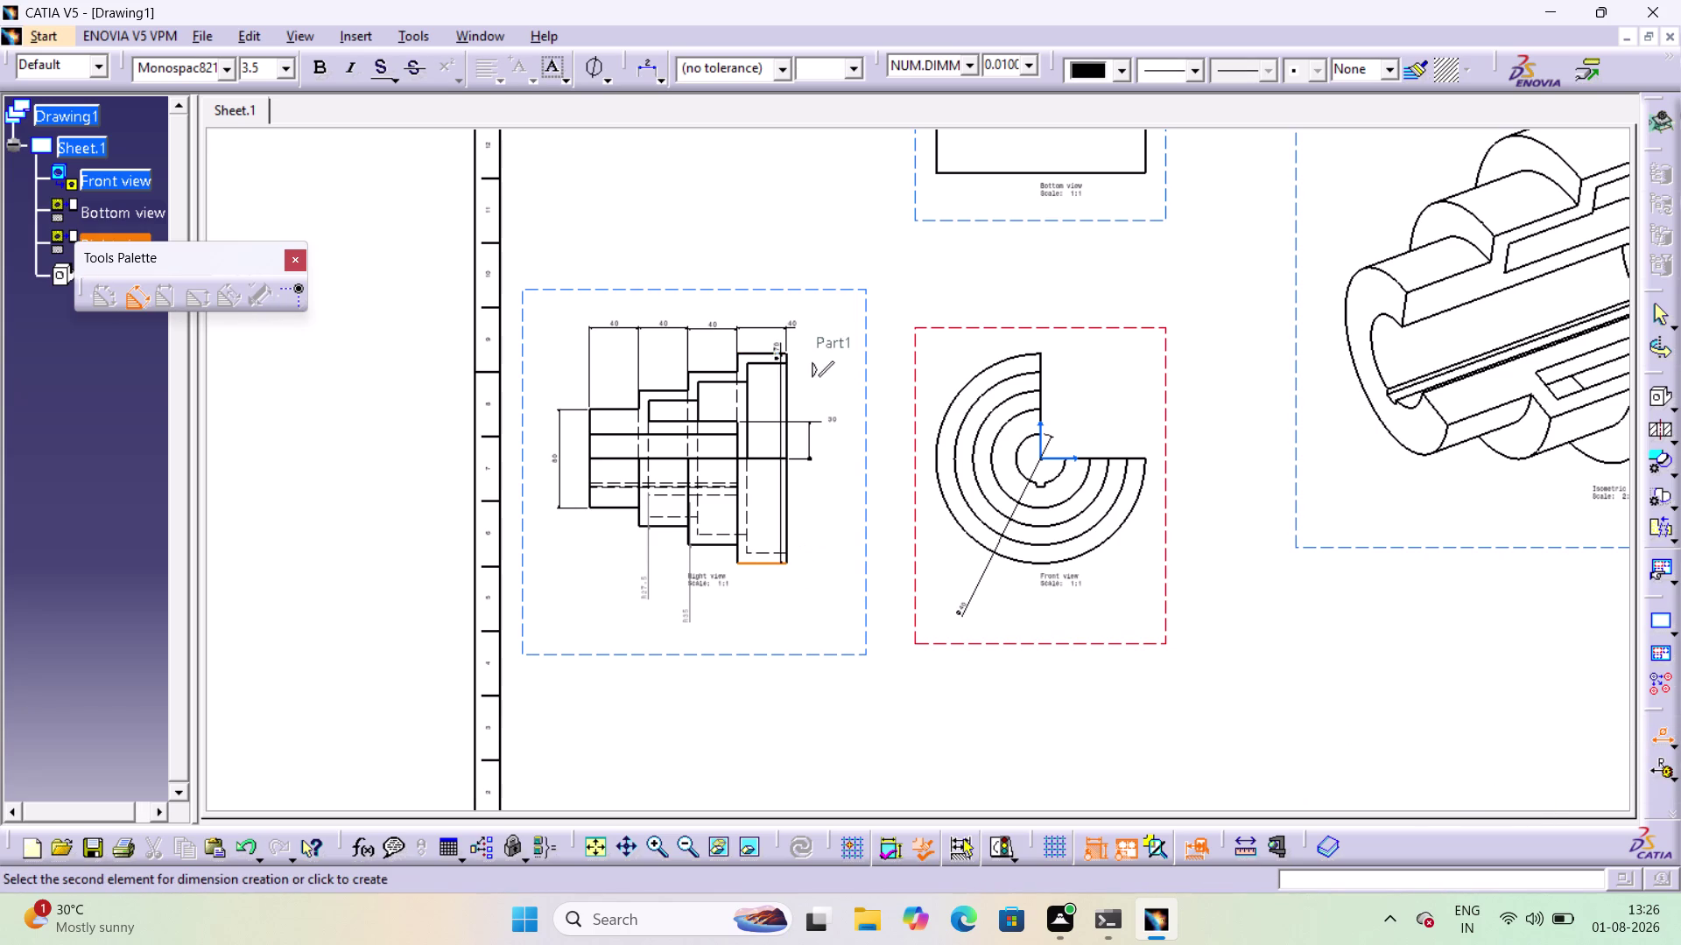
click(846, 414)
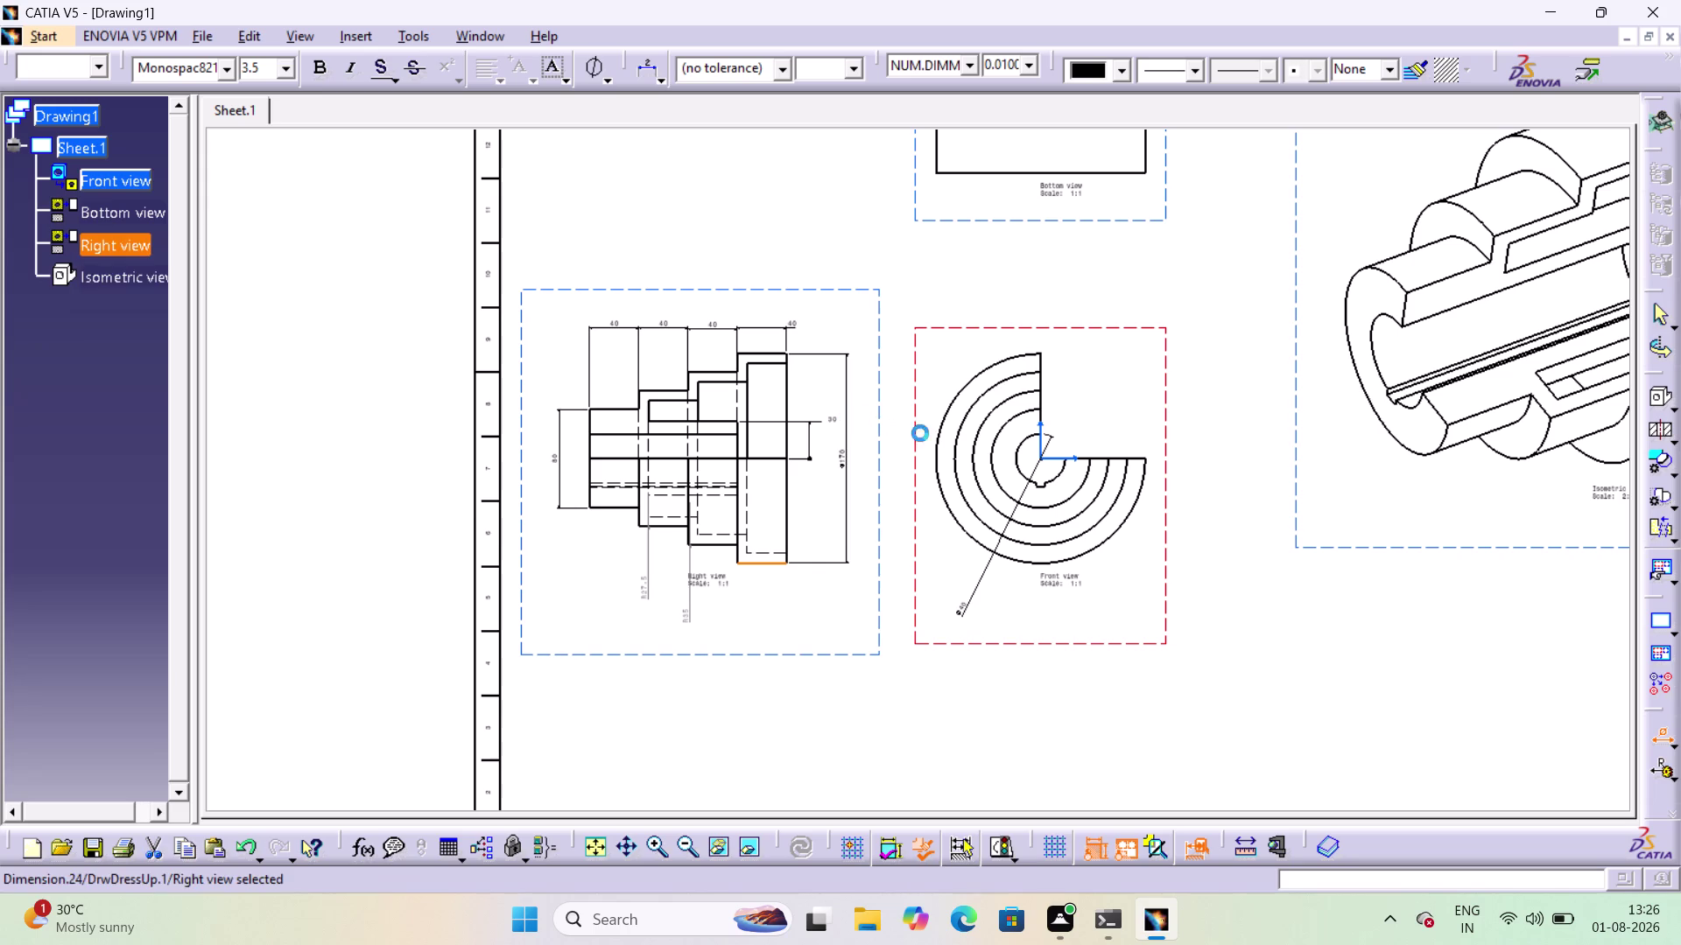
click(1166, 710)
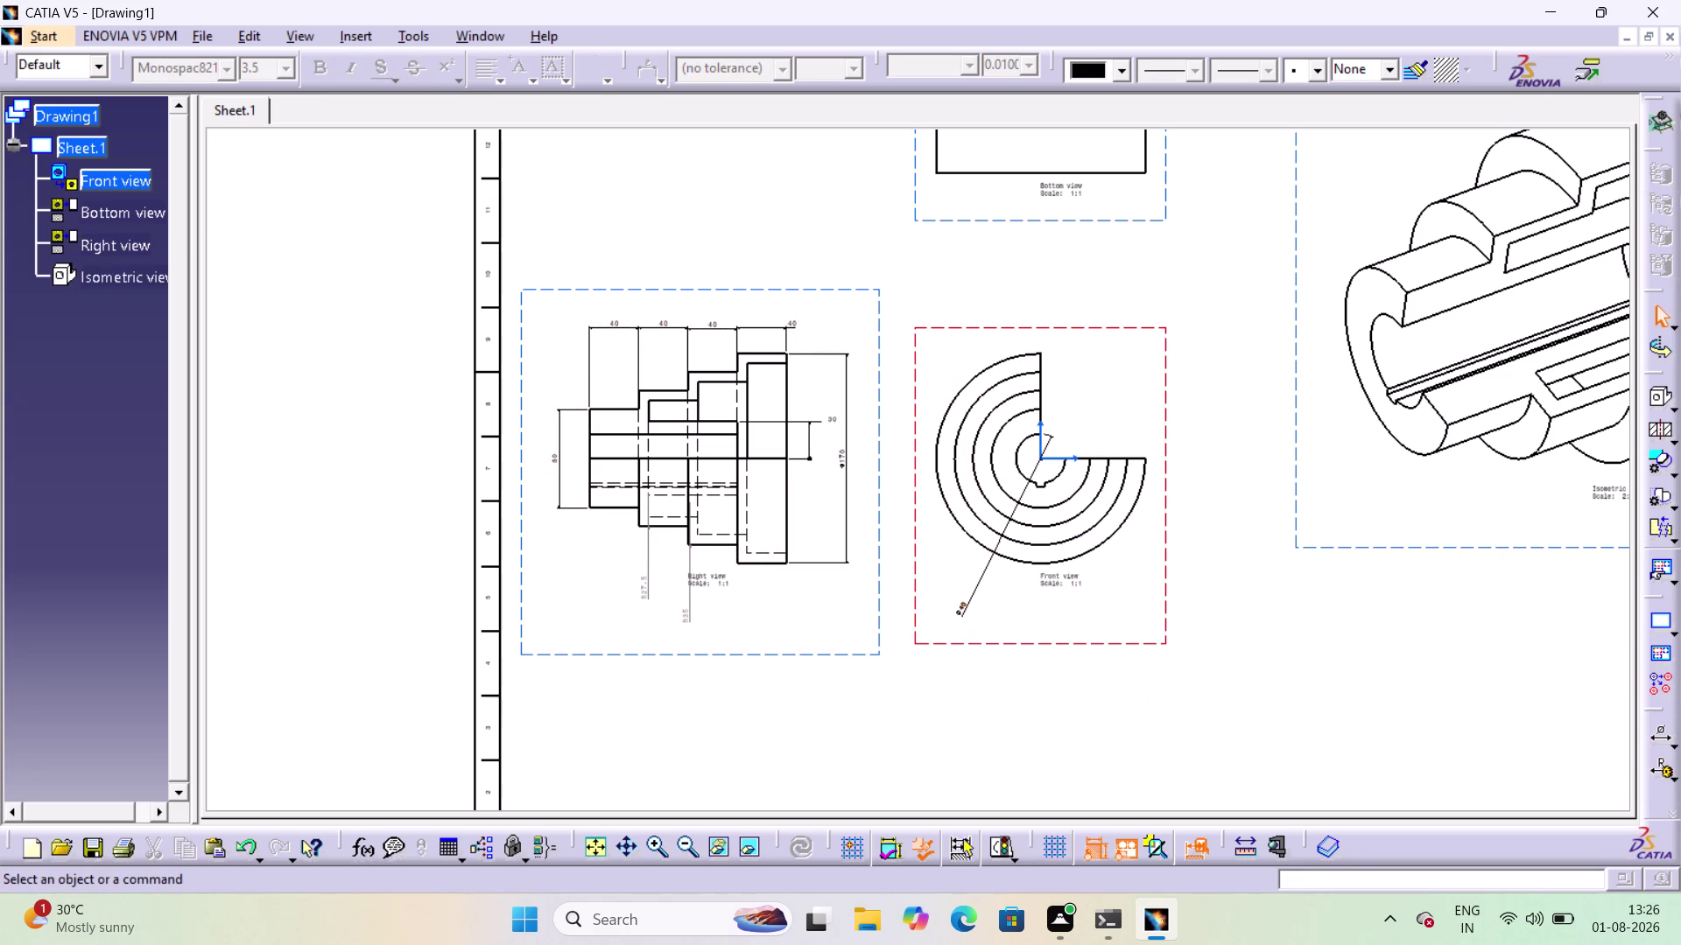
middle_drag(1194, 234, 1201, 279)
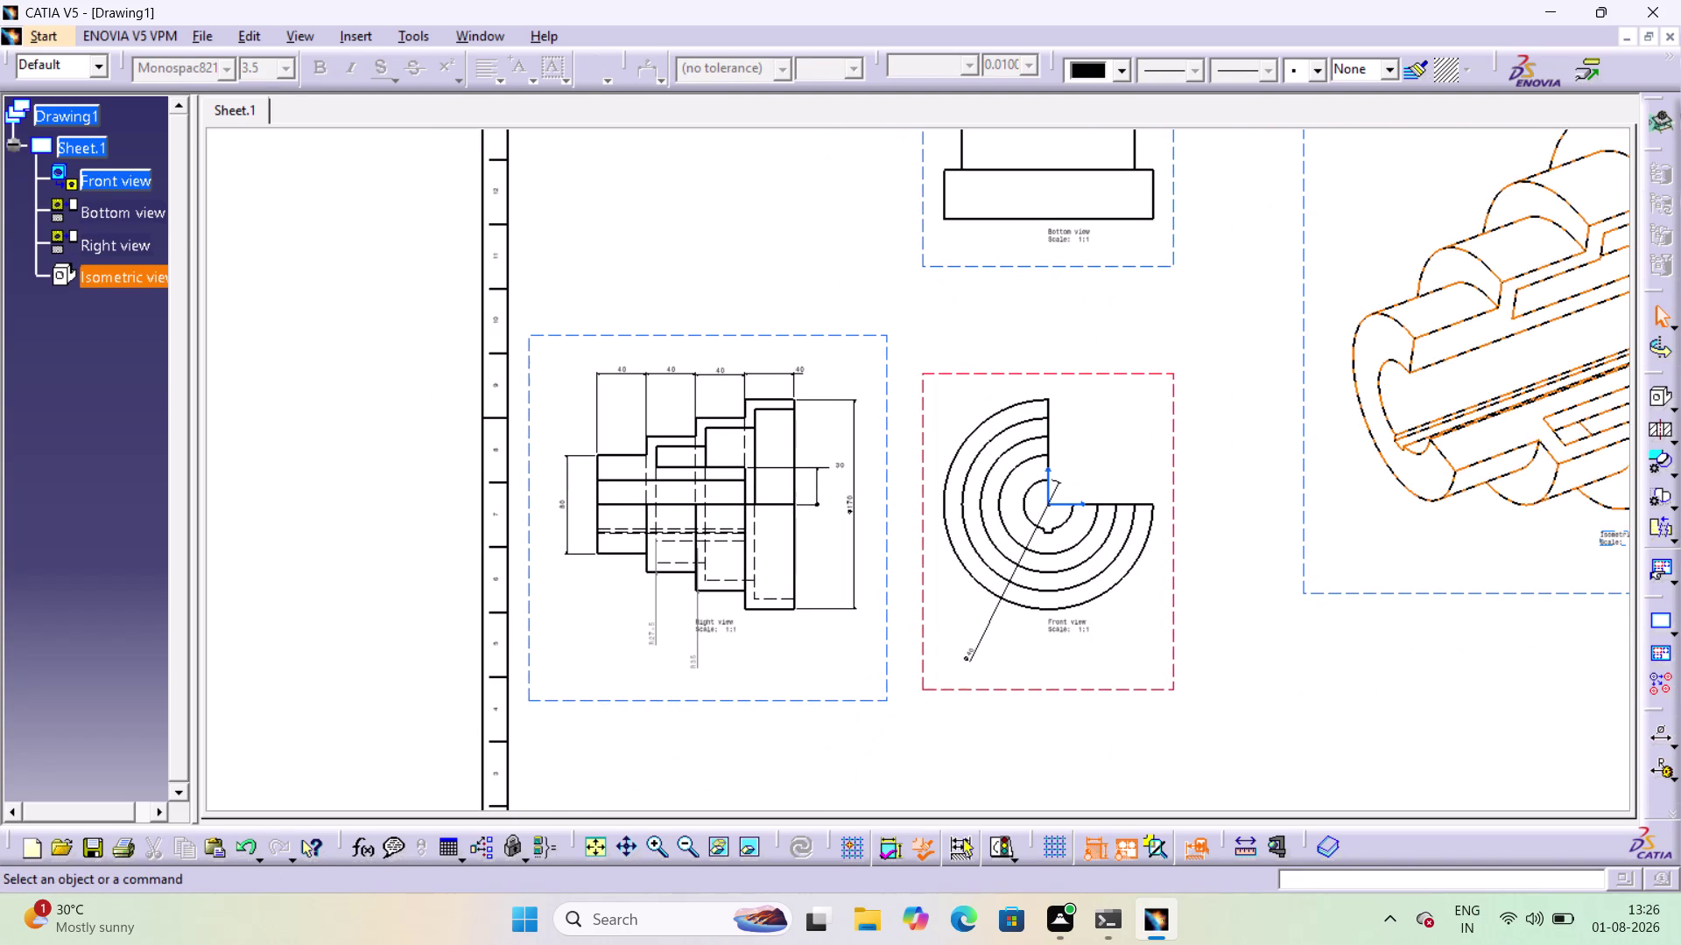
click(1673, 741)
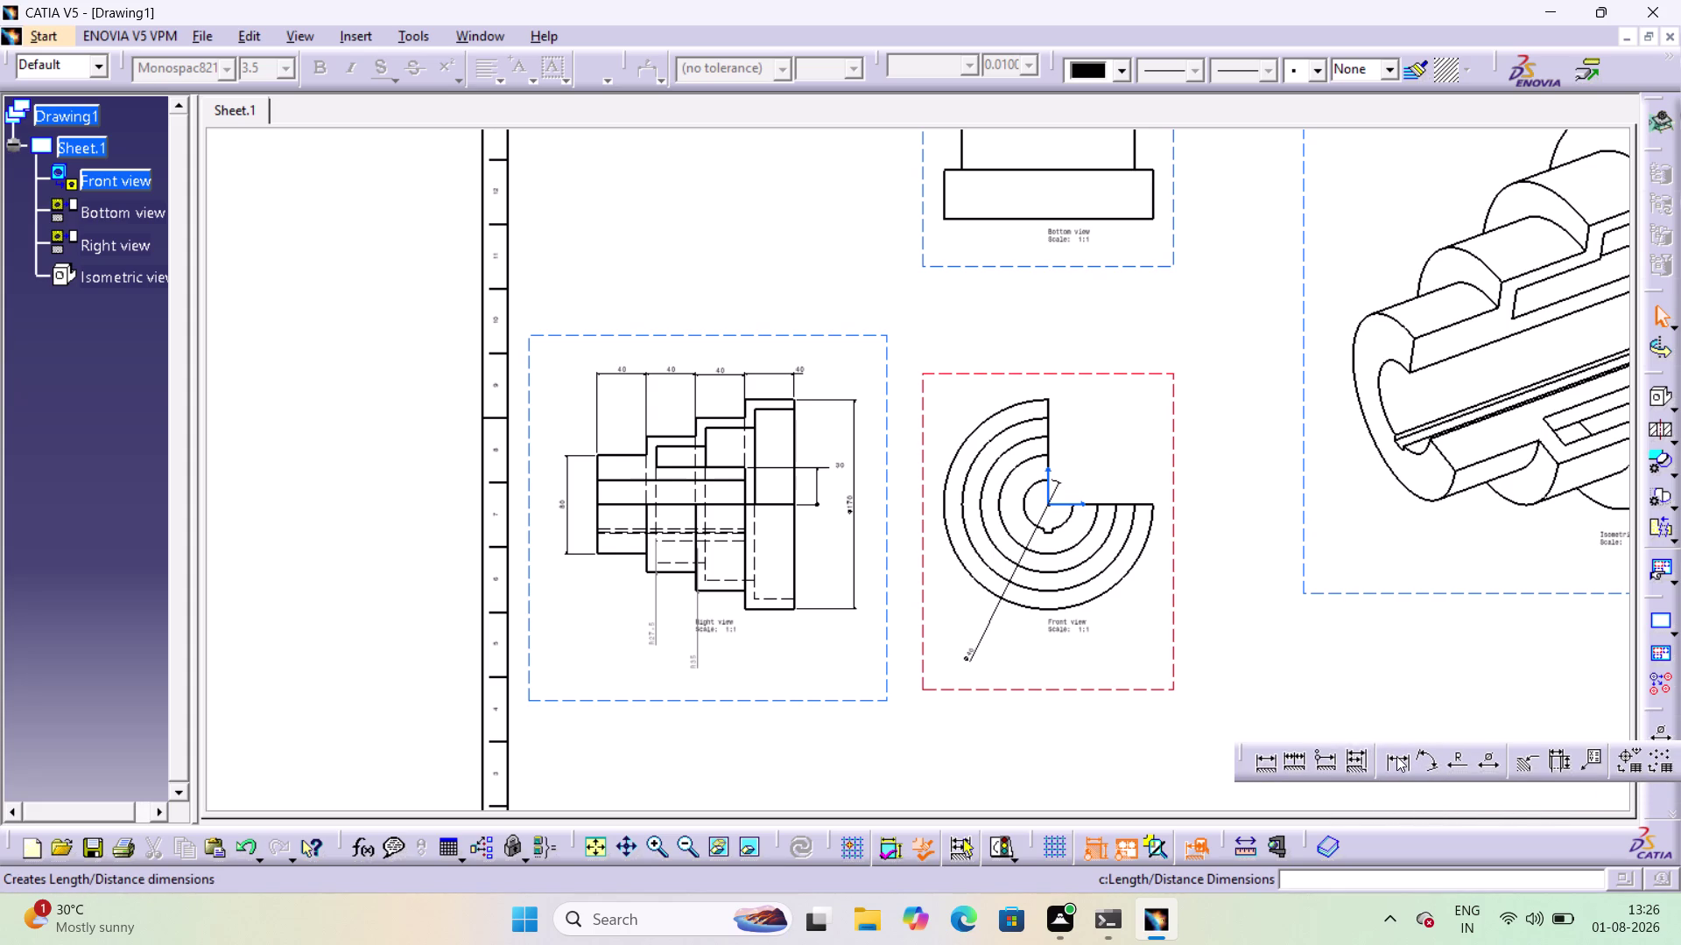
Dimension the keyway slot's two edges below the front view and accept the value.
click(1396, 756)
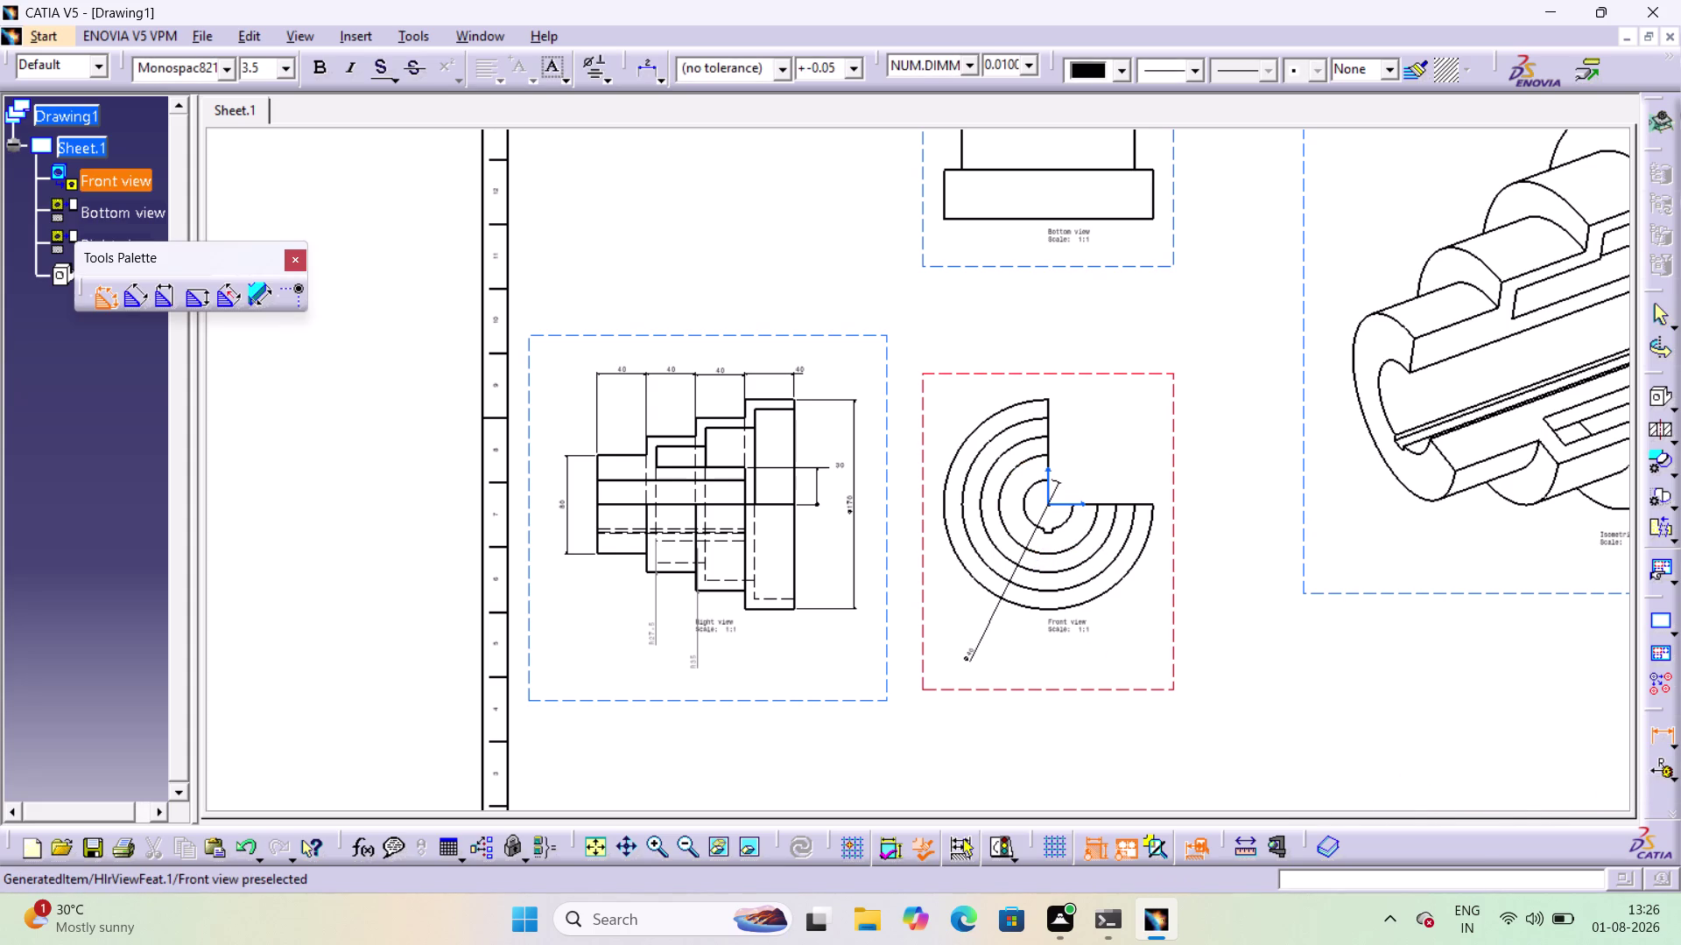
click(1052, 534)
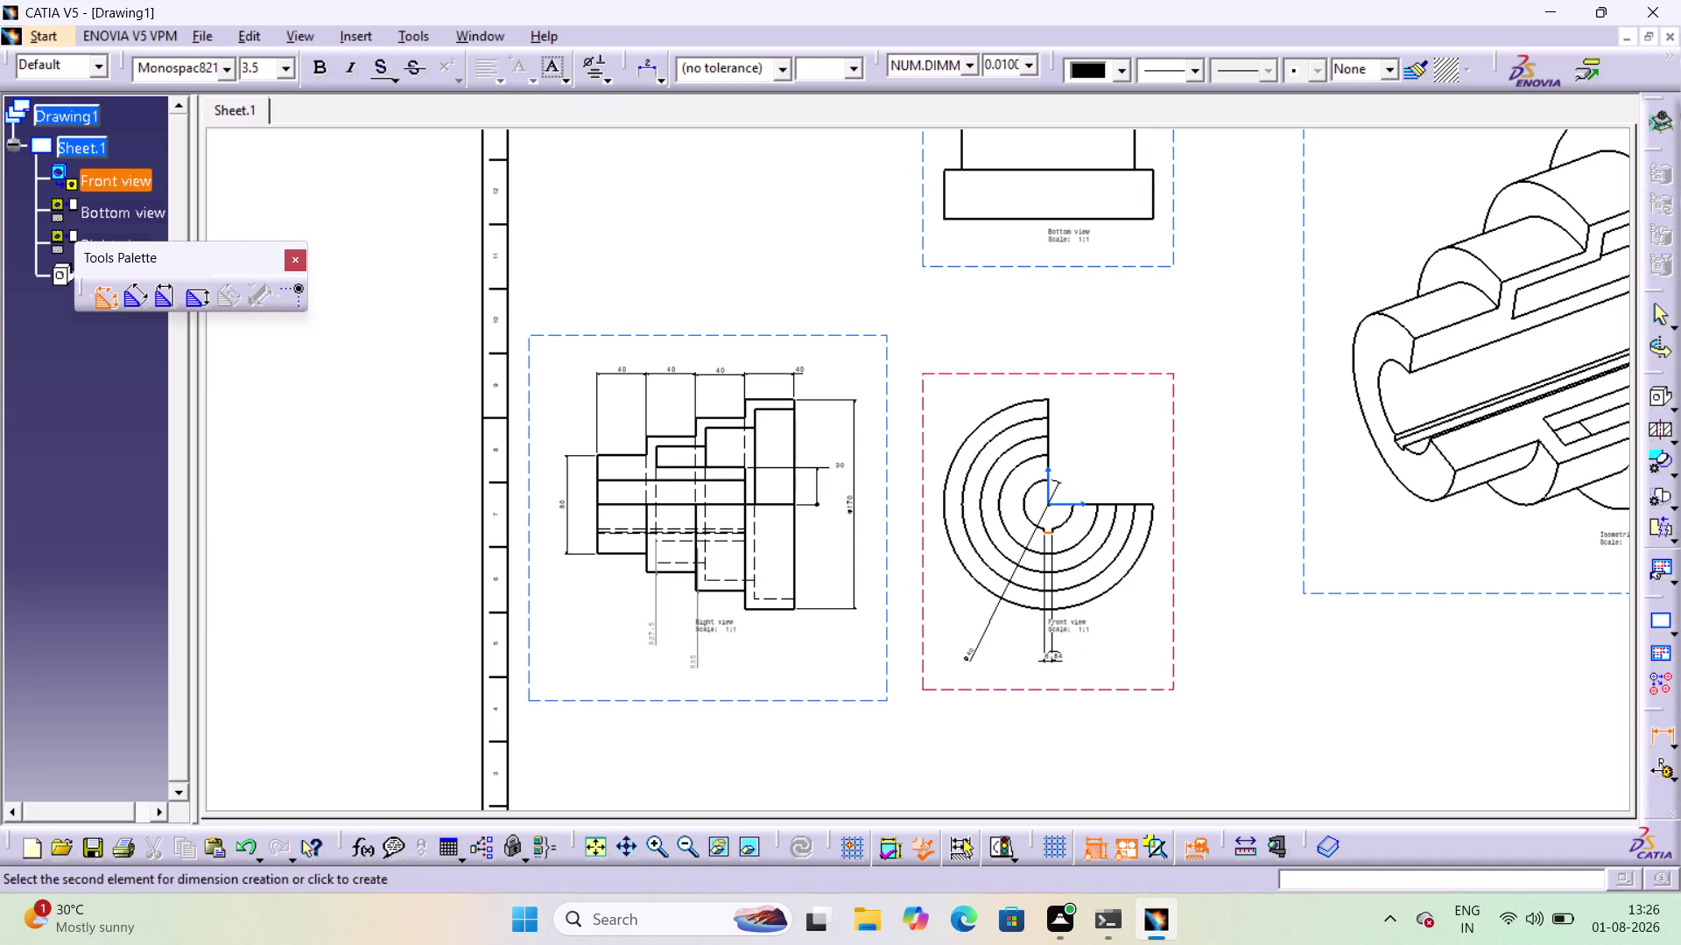
click(1030, 672)
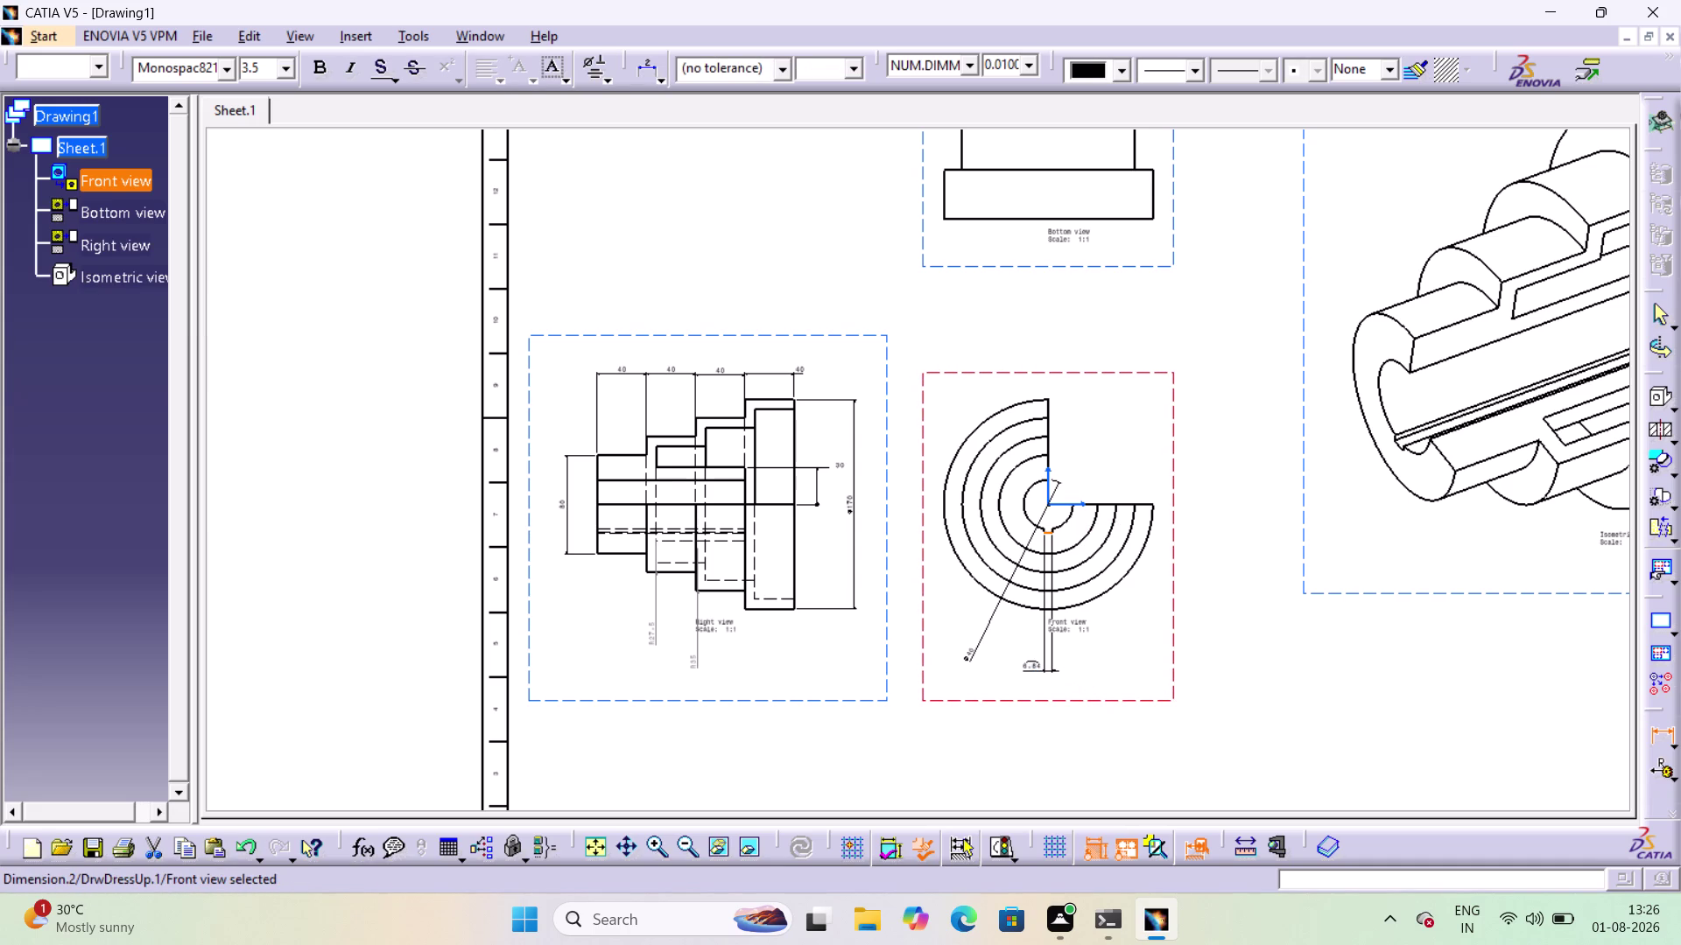
double_click(1031, 667)
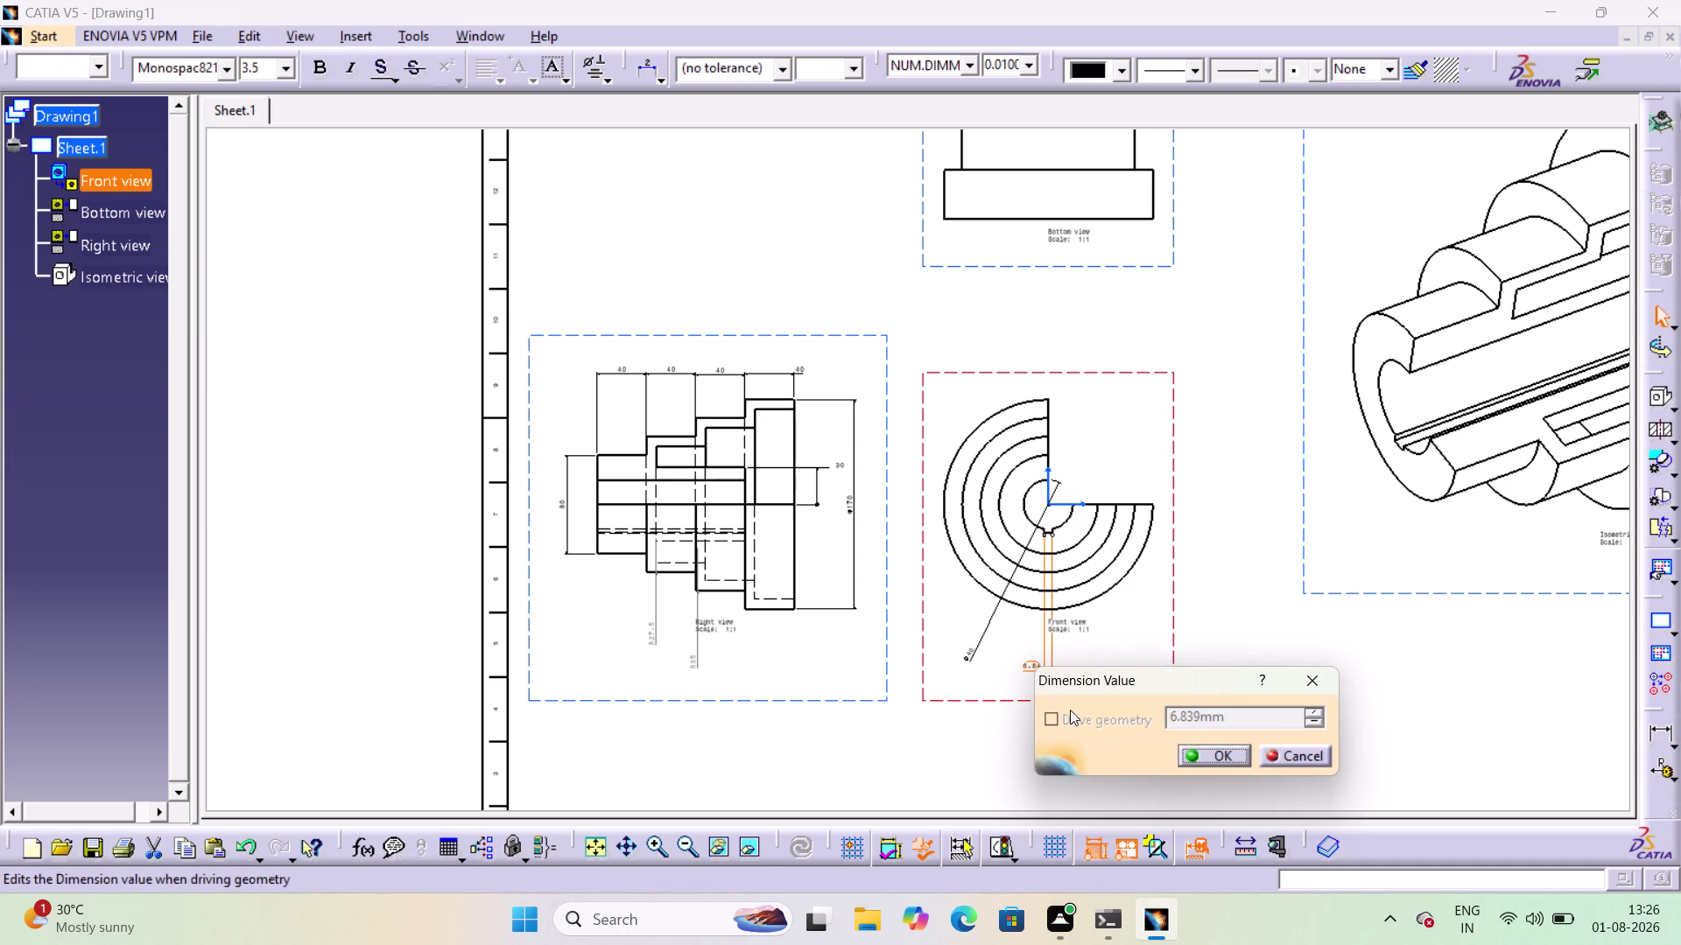
click(1304, 683)
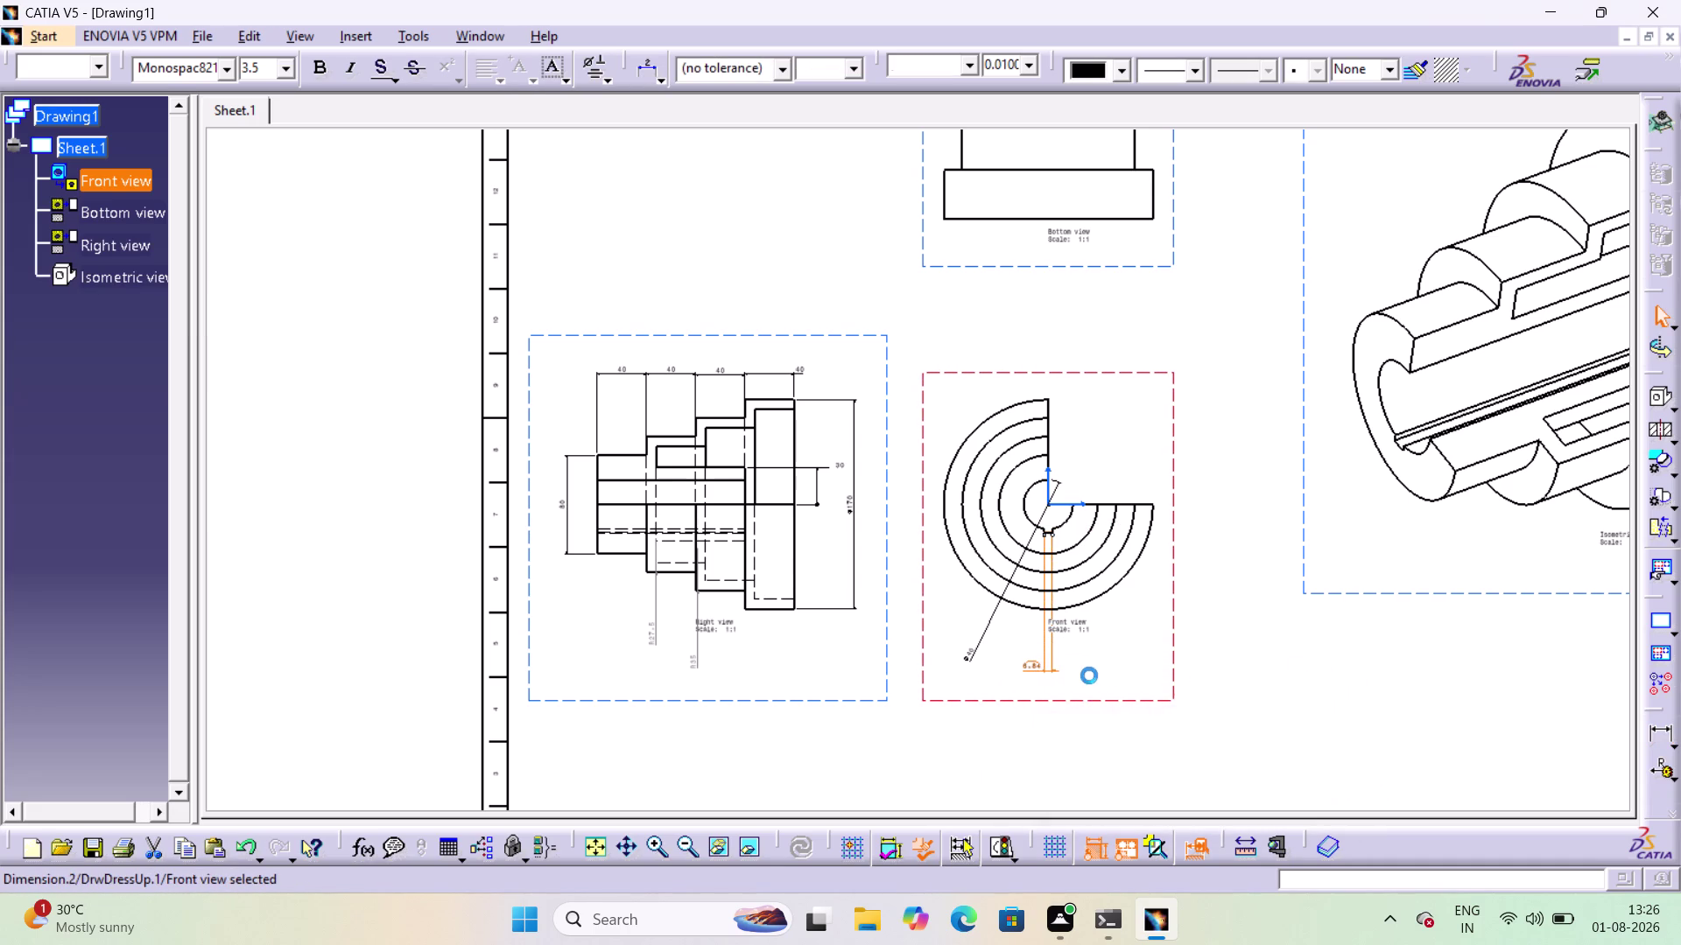
click(1224, 672)
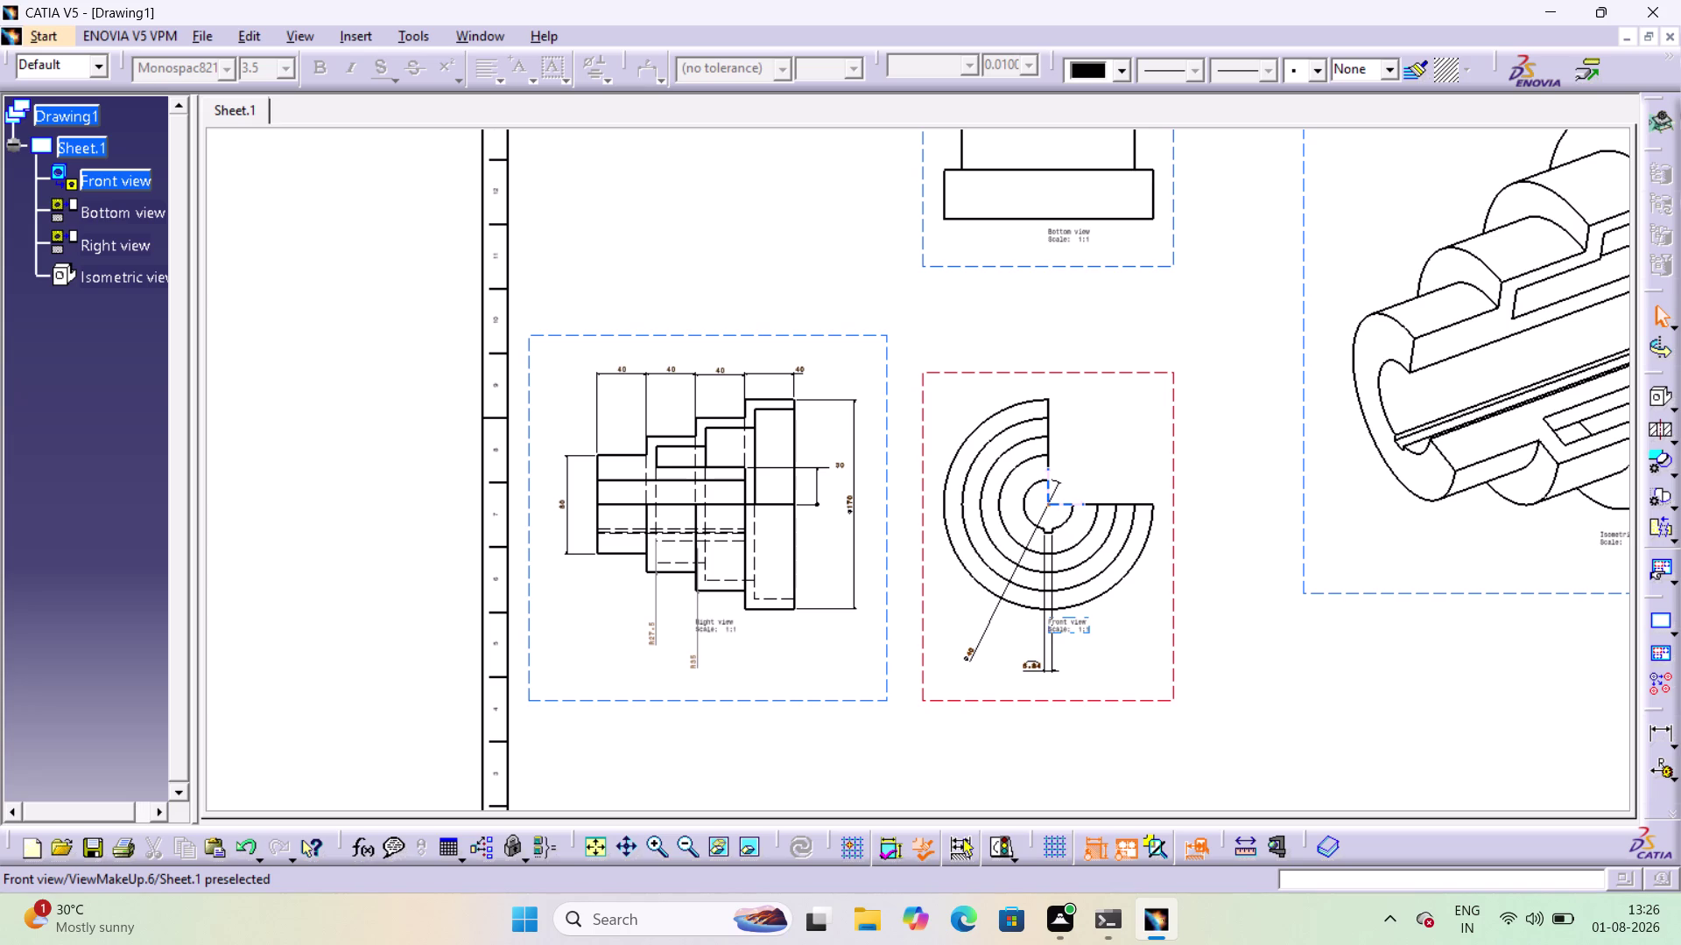
click(565, 508)
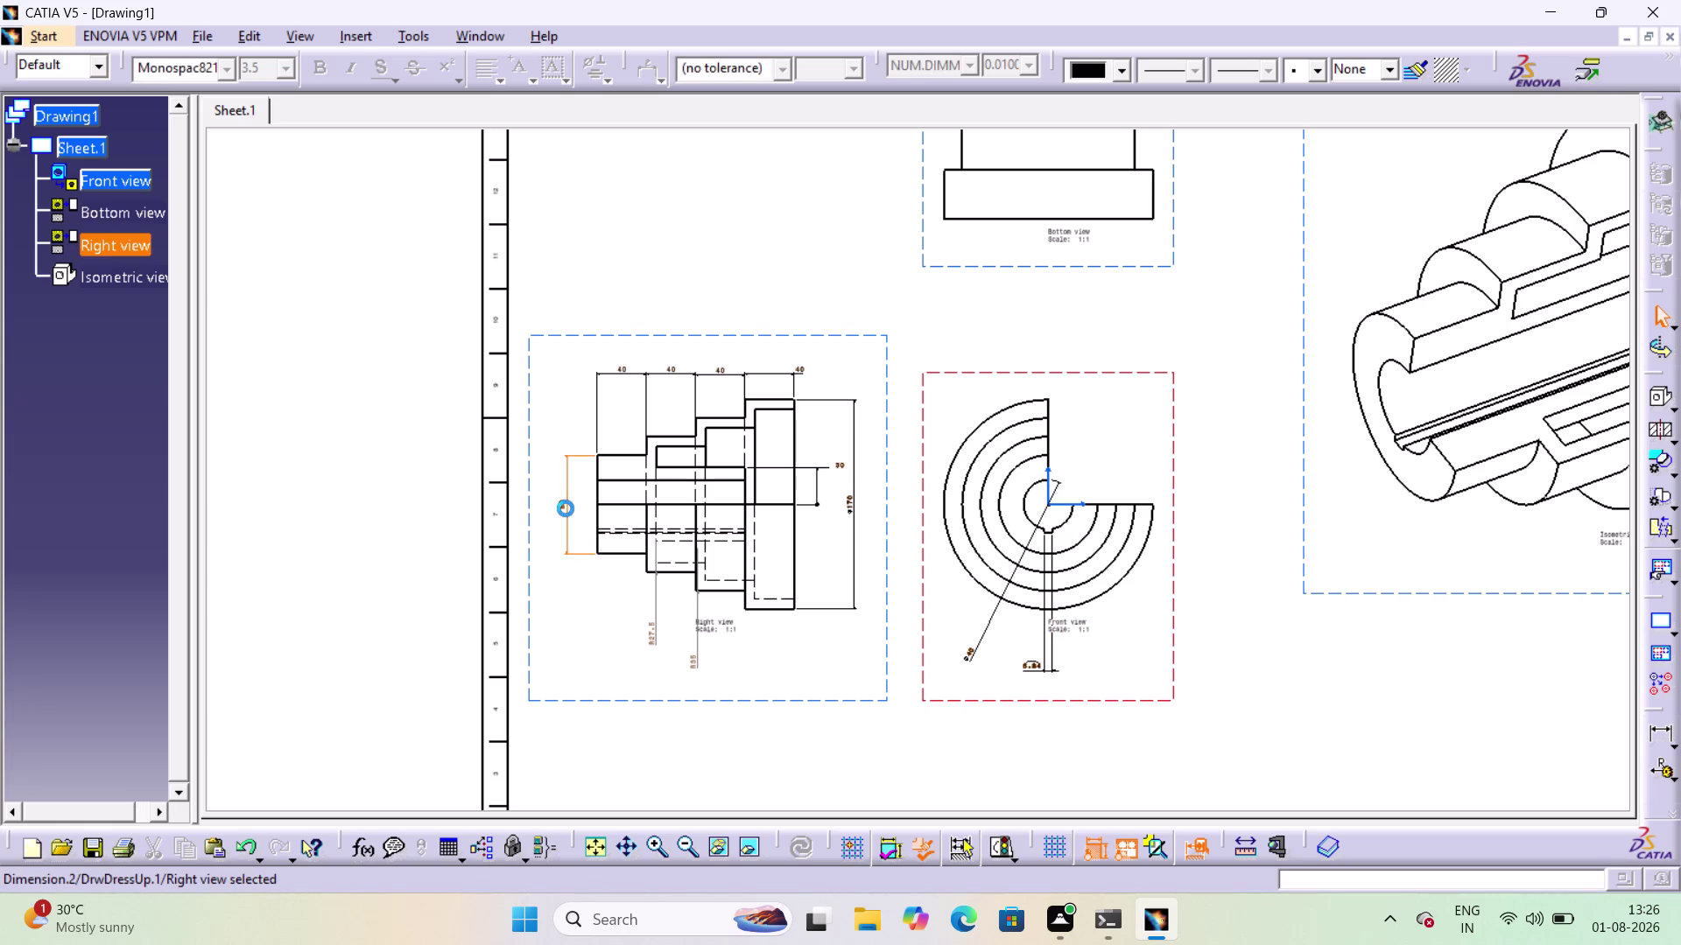
key(Delete)
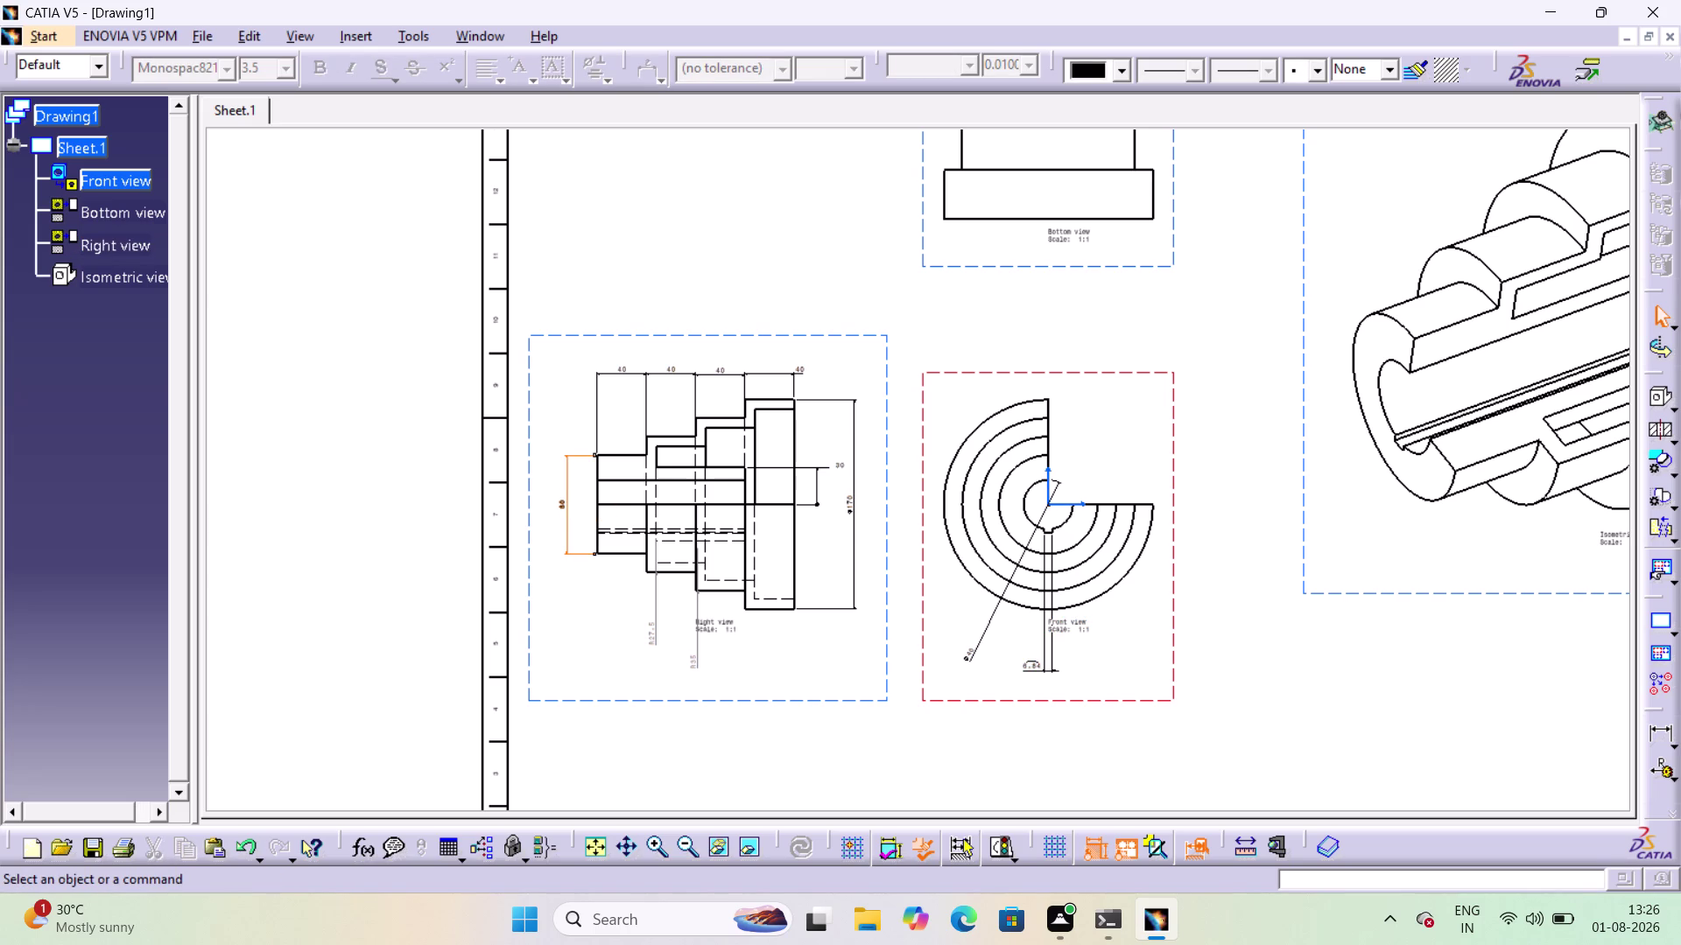
click(1675, 748)
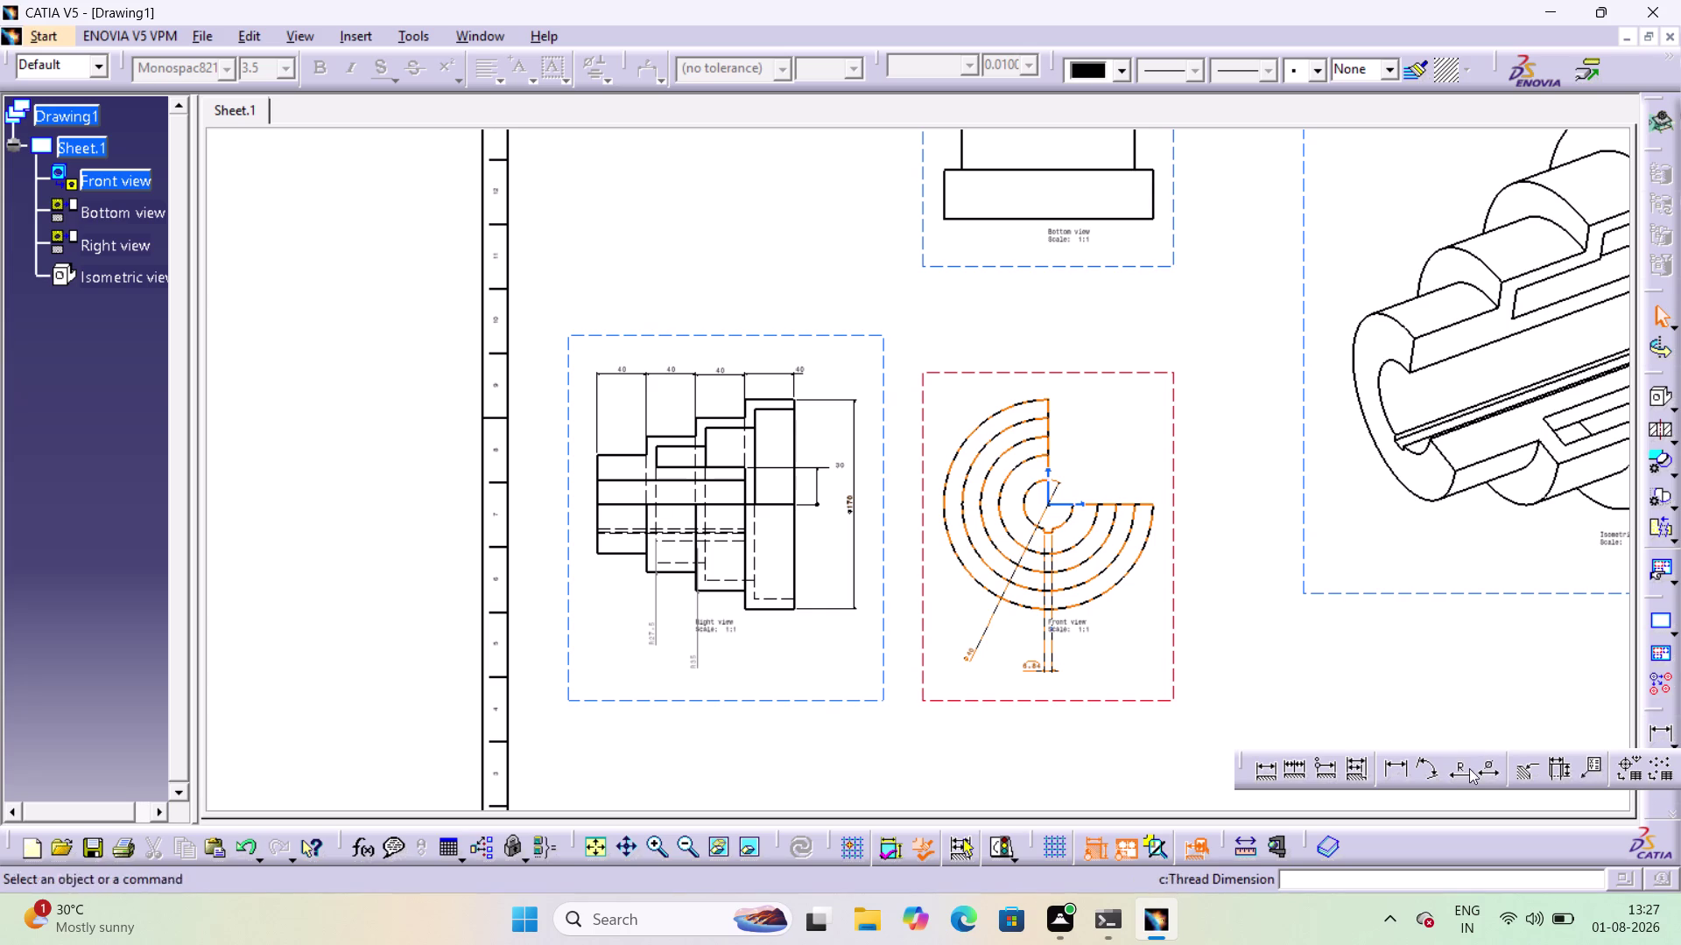
click(1488, 772)
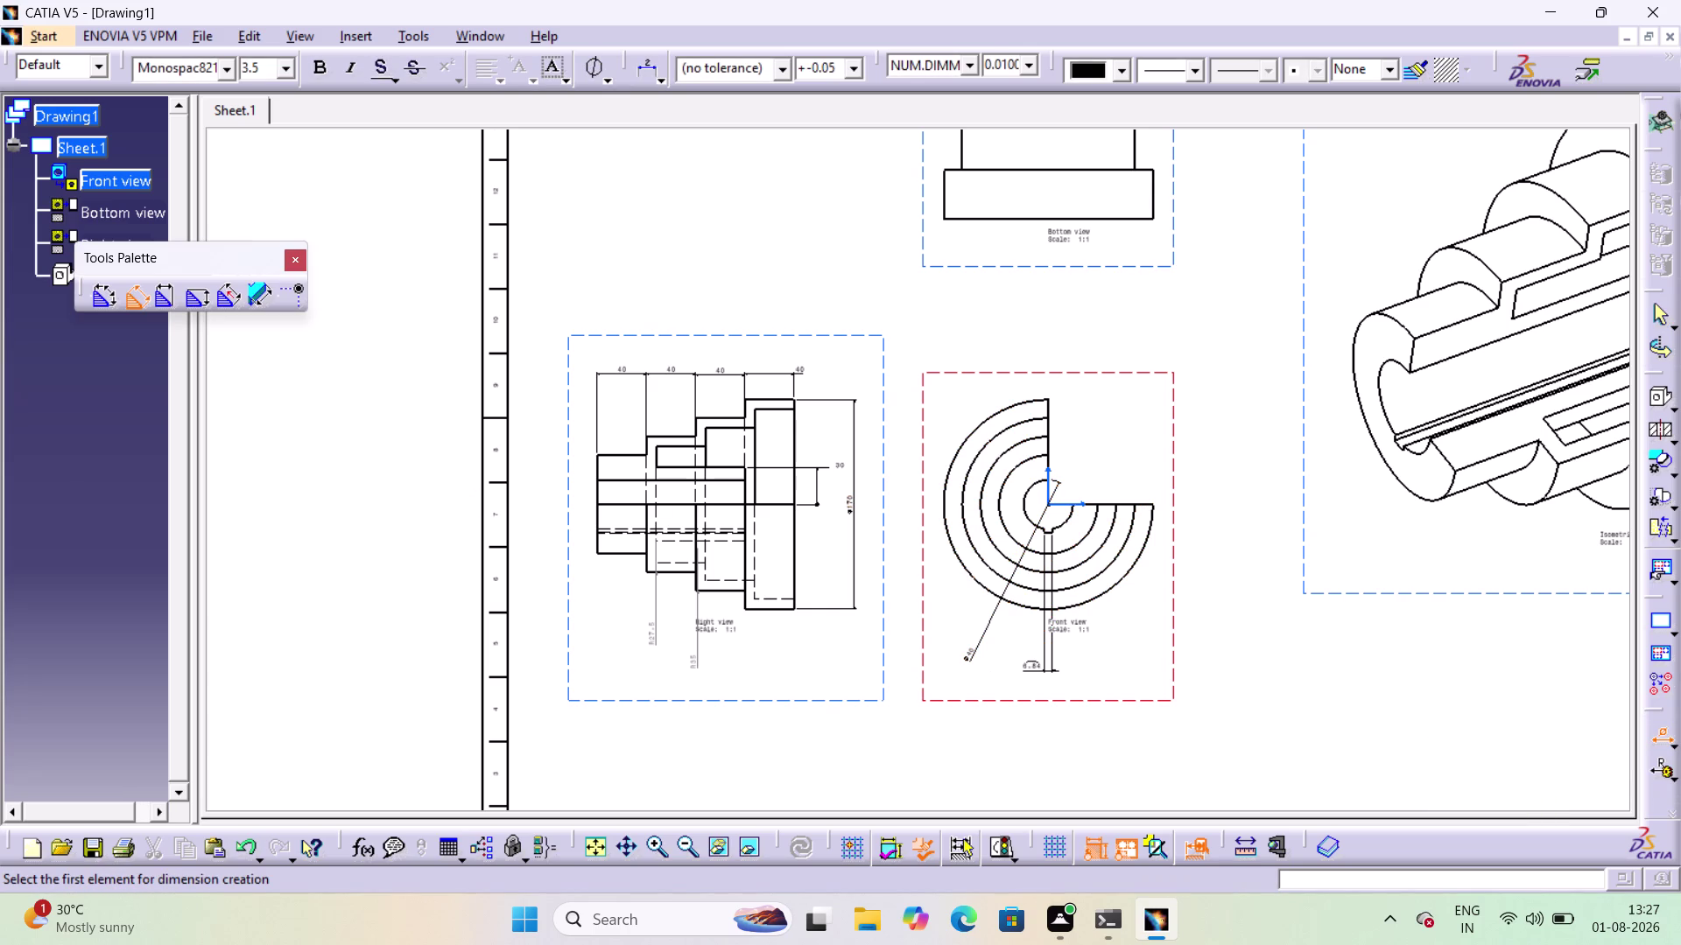
click(604, 456)
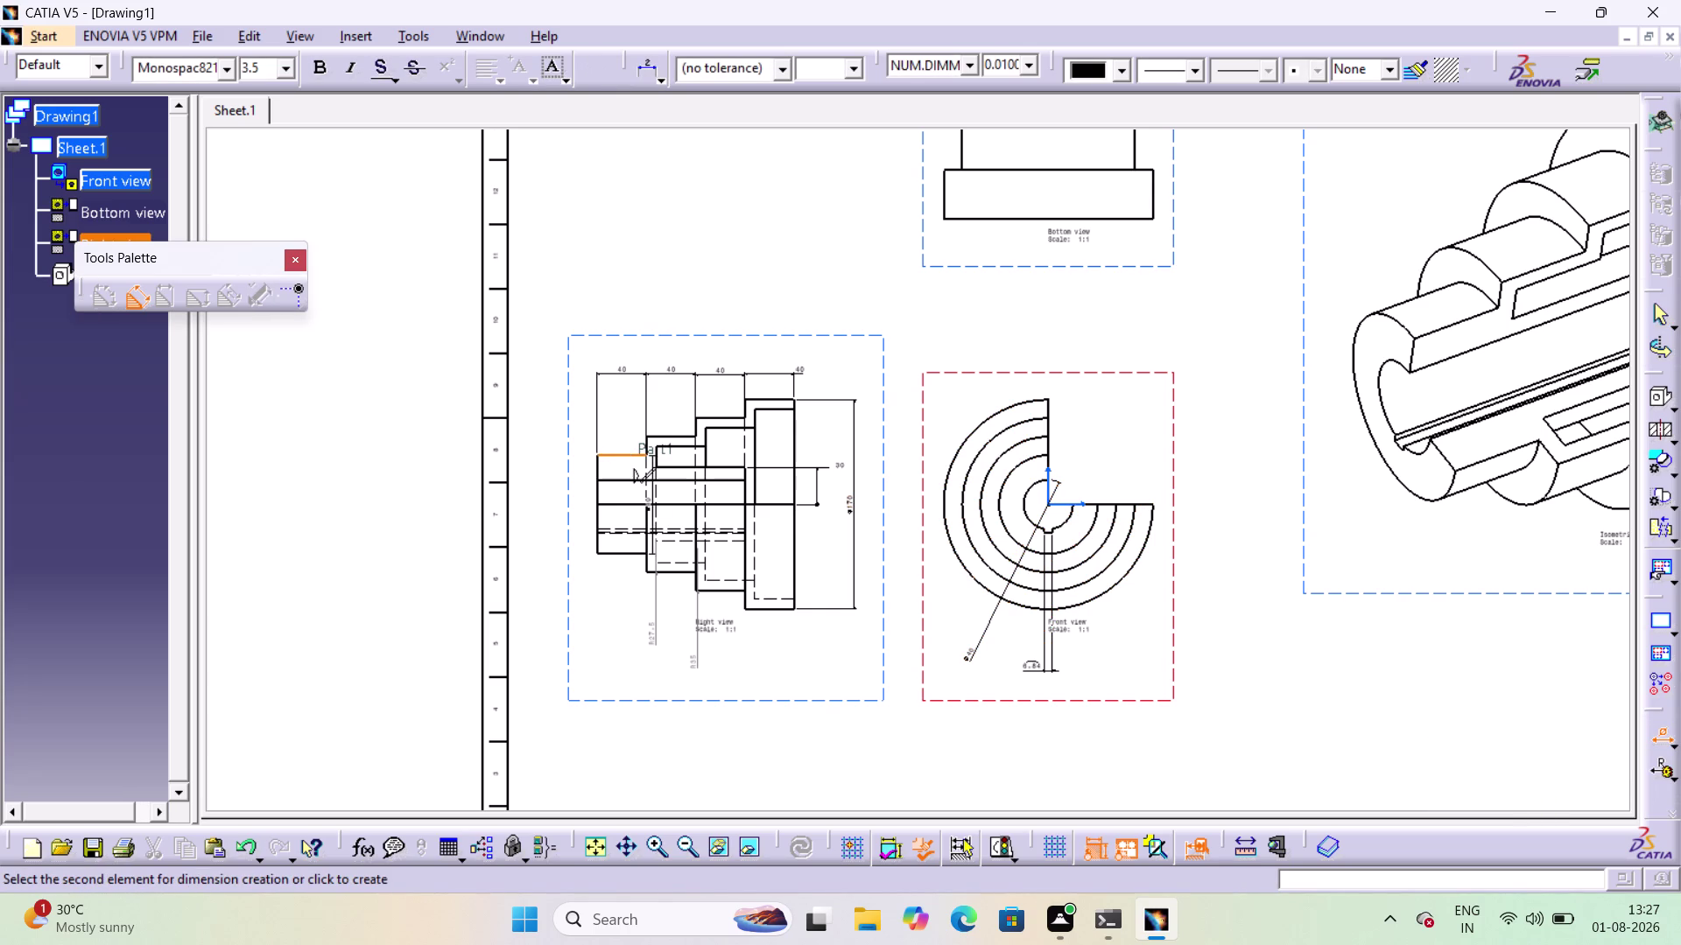
click(582, 529)
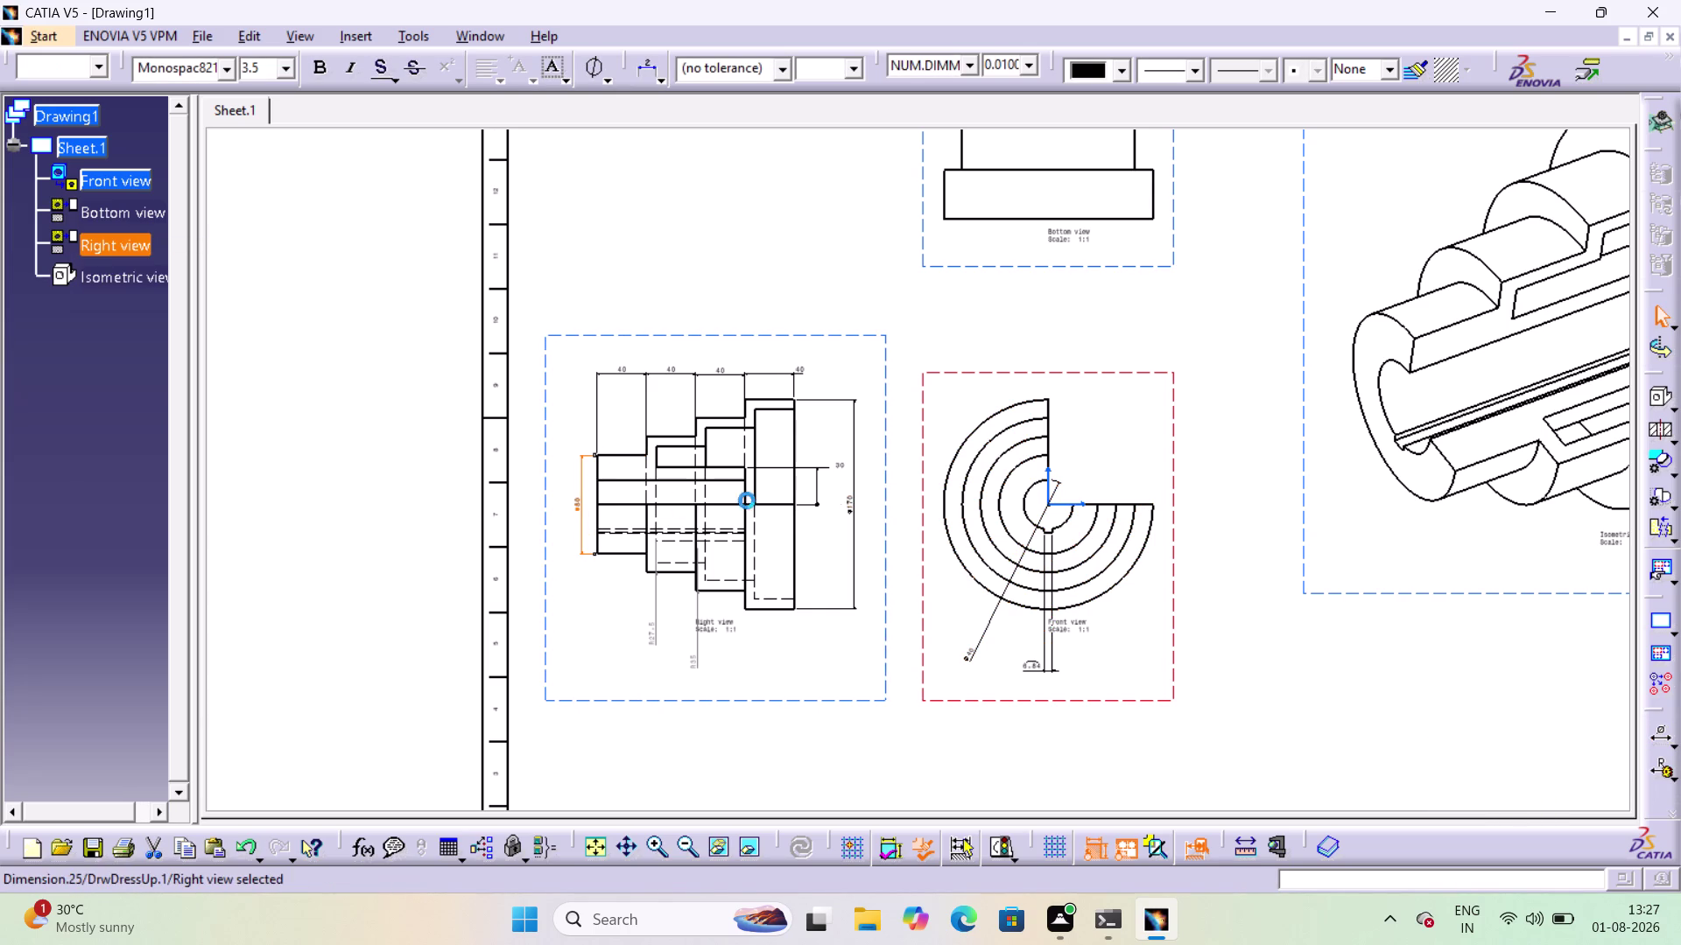
click(1320, 693)
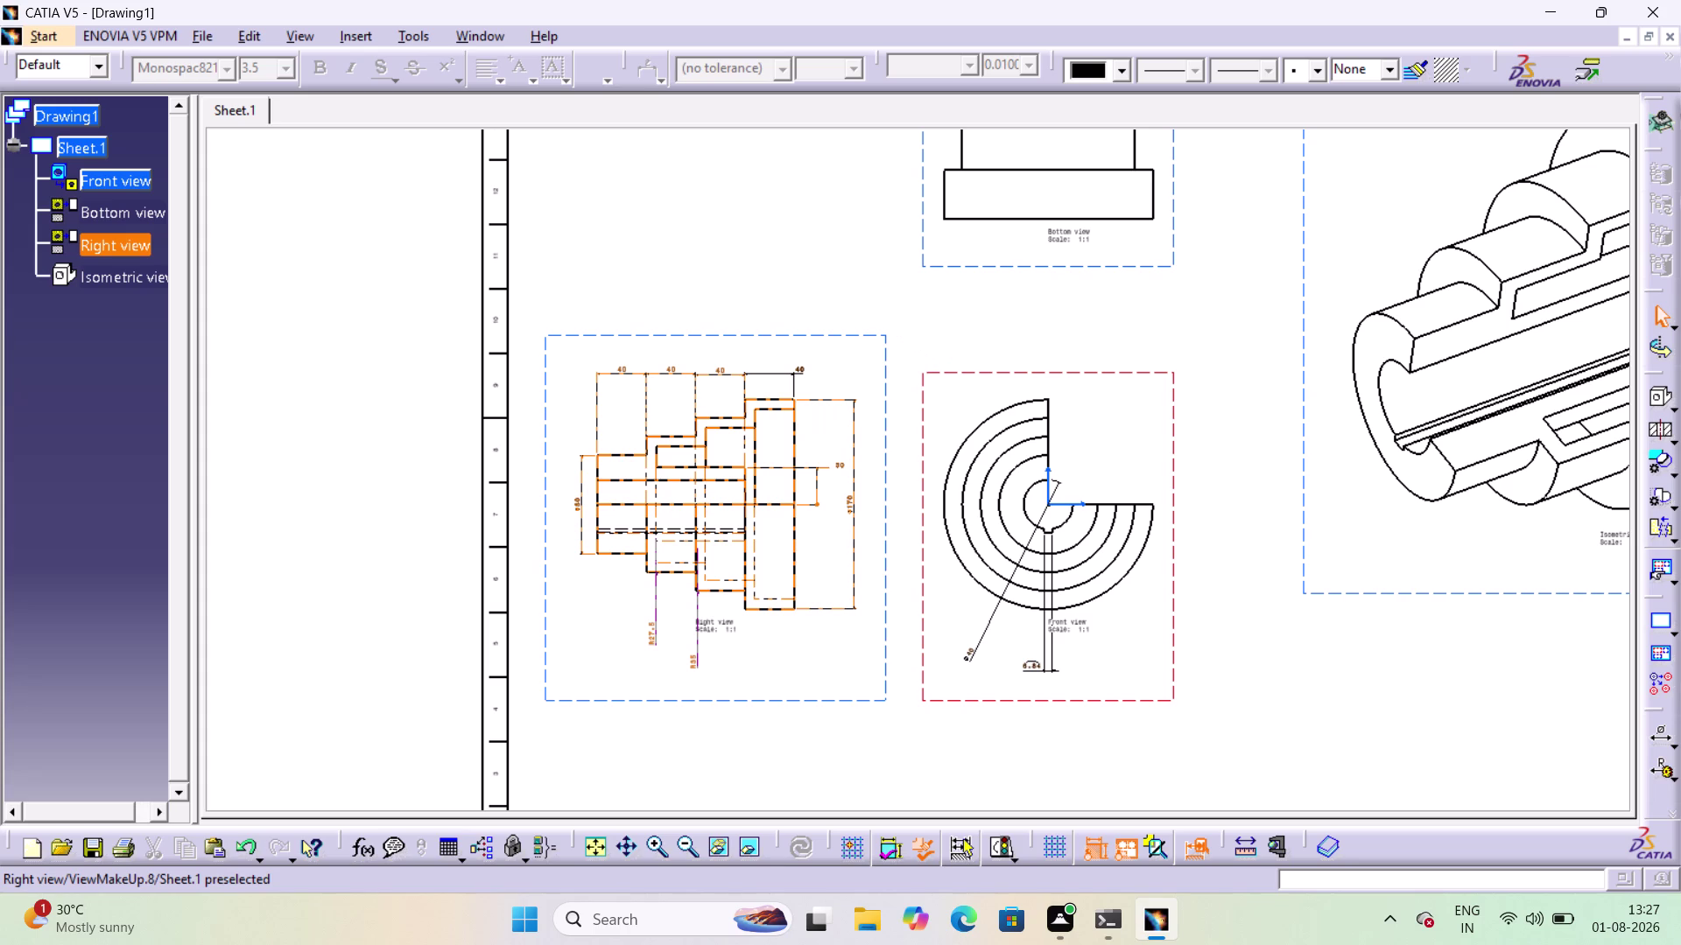
click(1234, 284)
click(1207, 304)
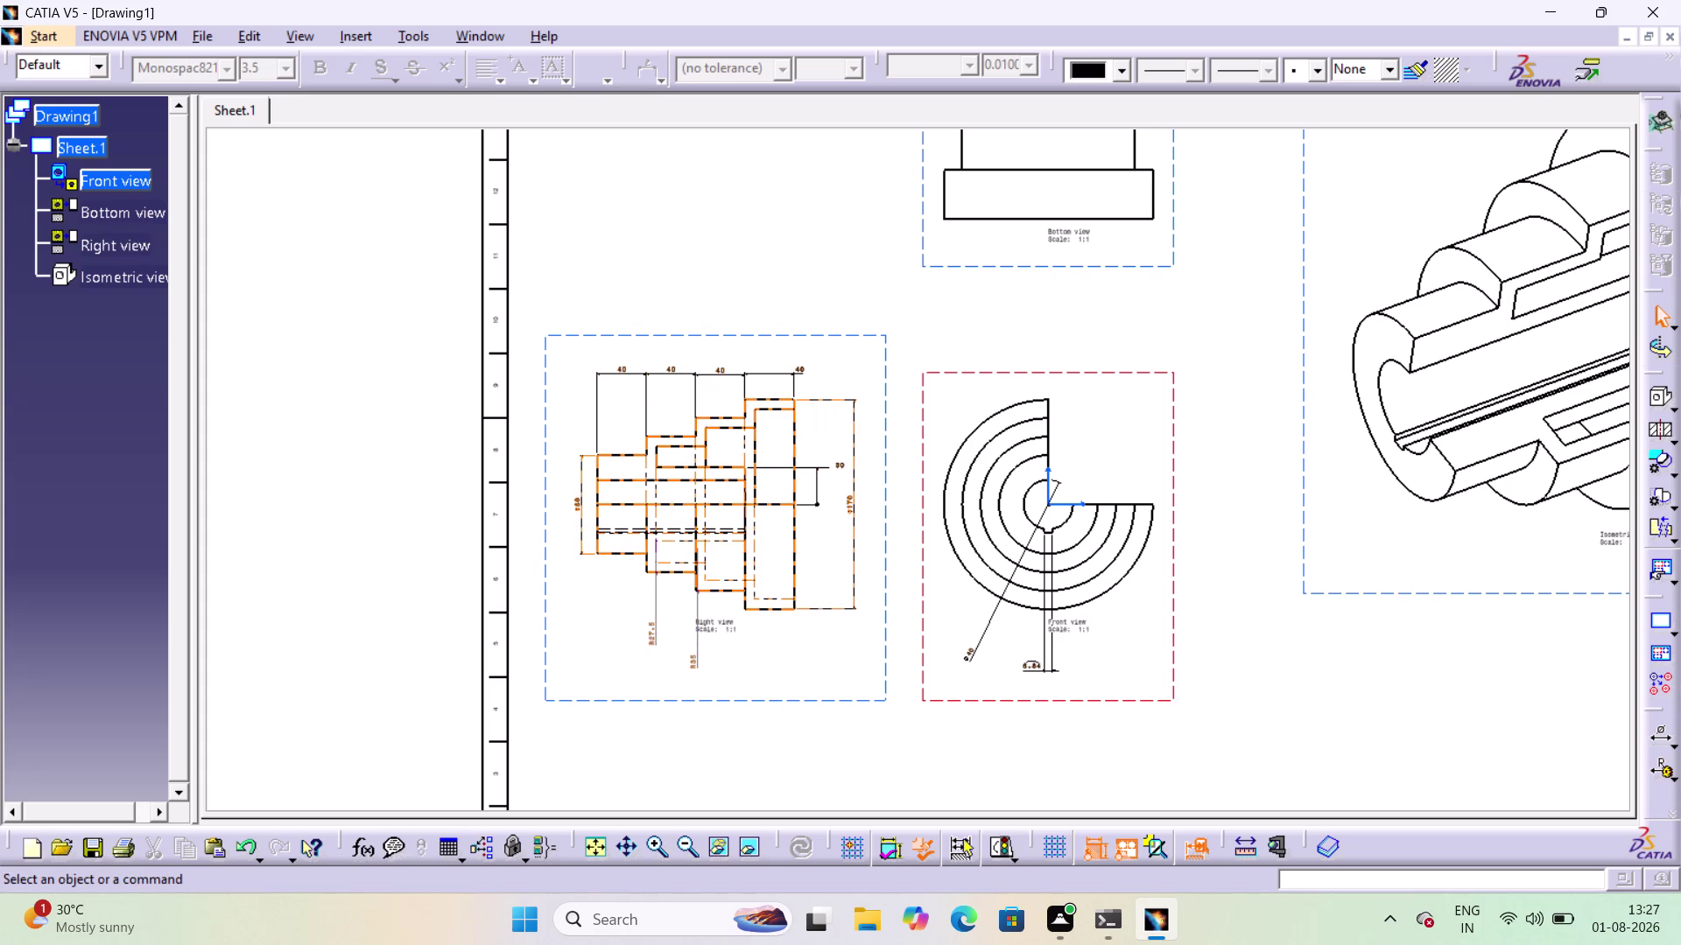
key(Escape)
click(694, 288)
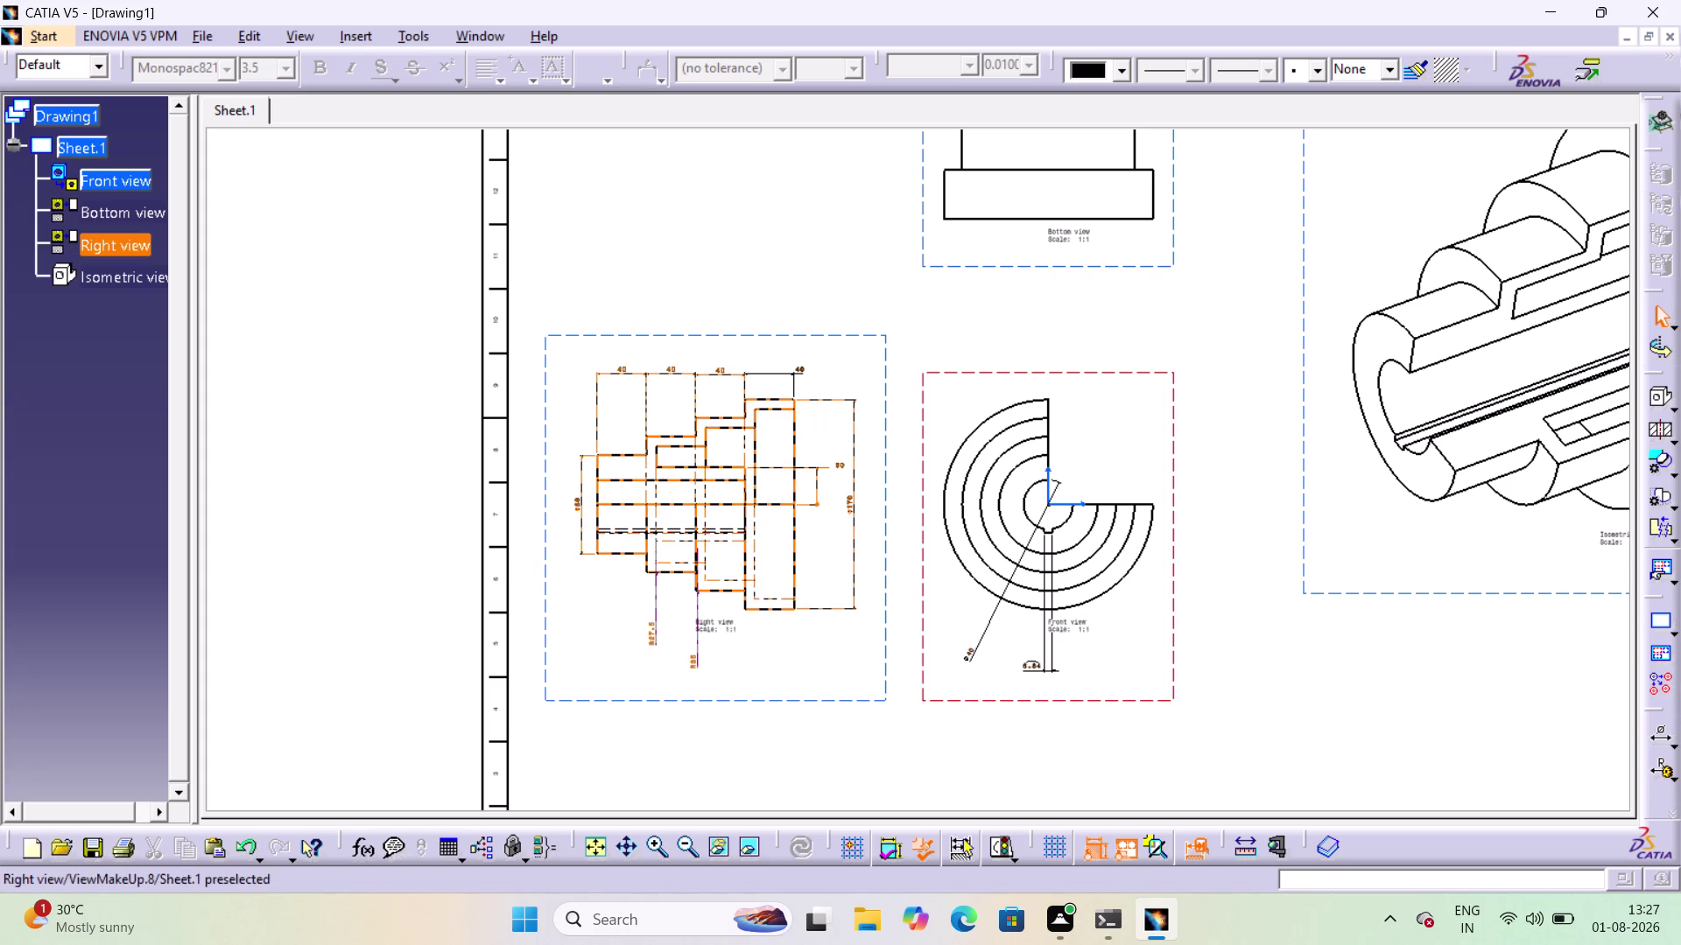
drag(702, 259, 721, 269)
middle_drag(1155, 306, 872, 474)
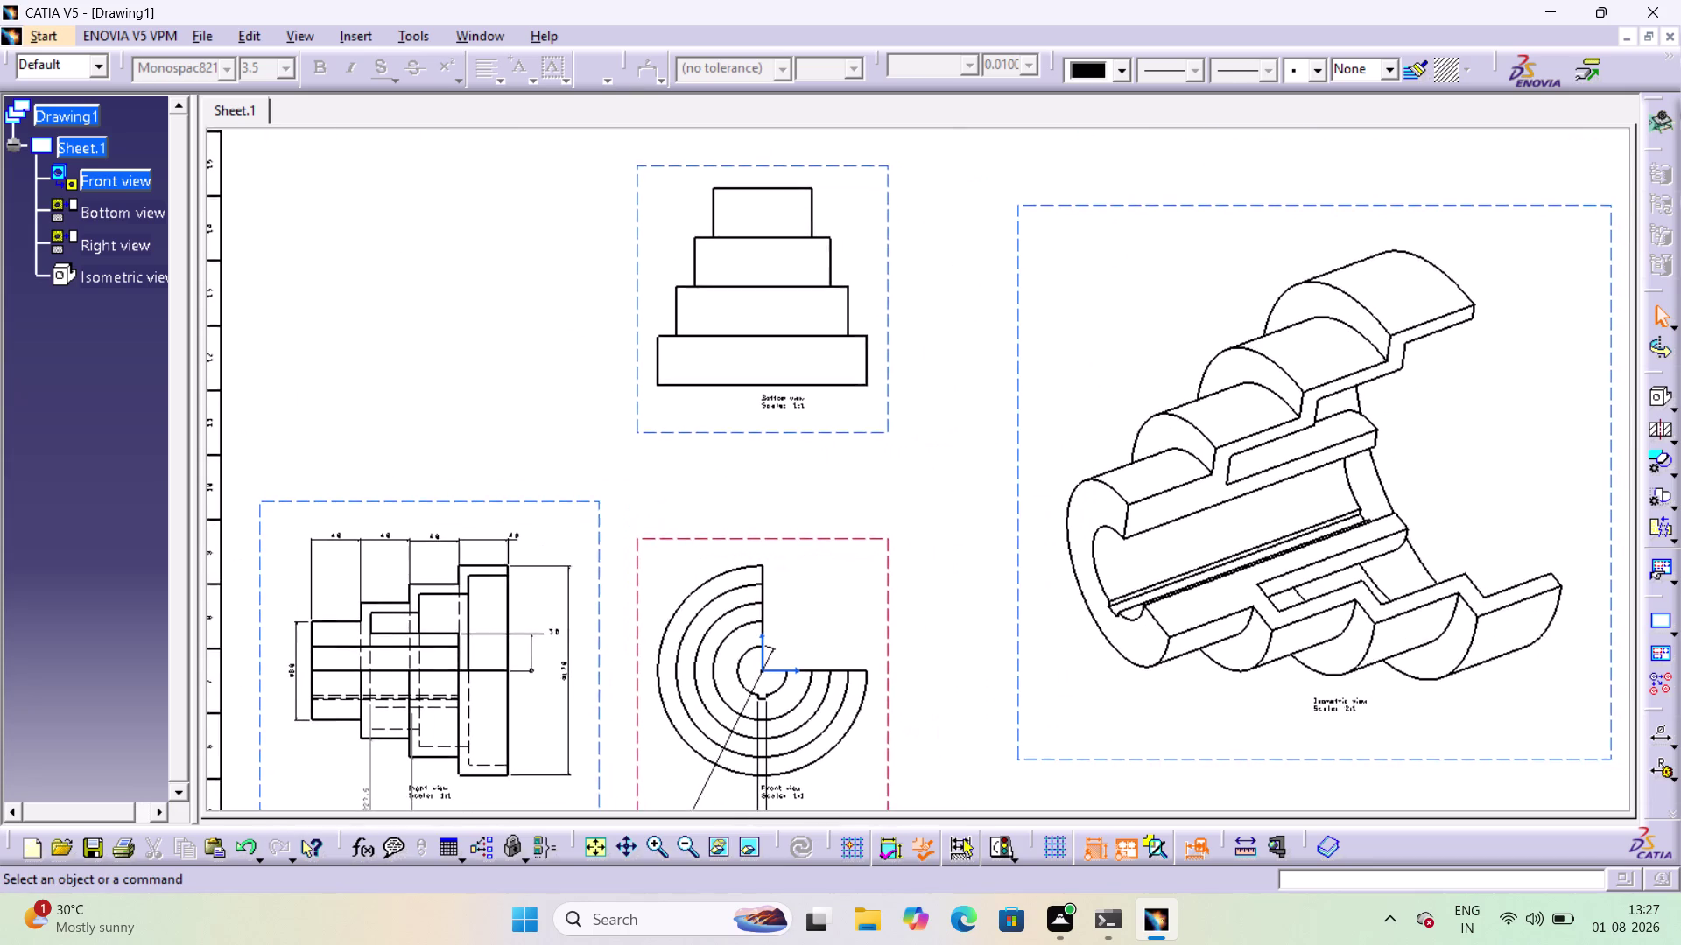
middle_drag(872, 473, 930, 419)
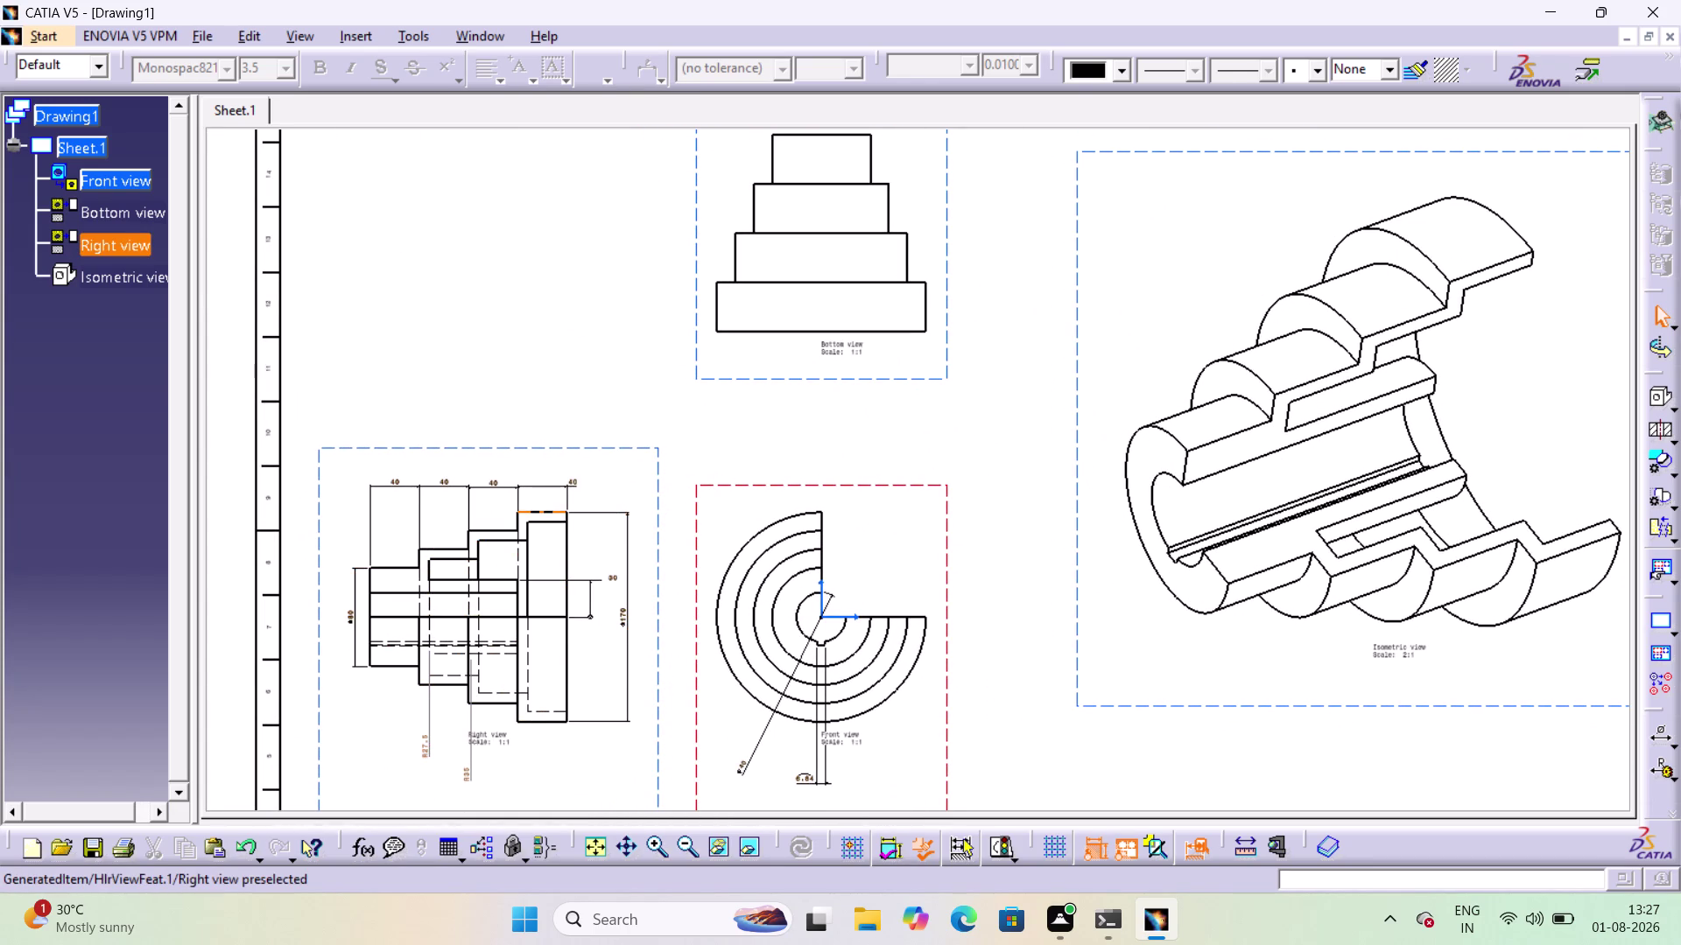
middle_drag(1526, 338, 1354, 361)
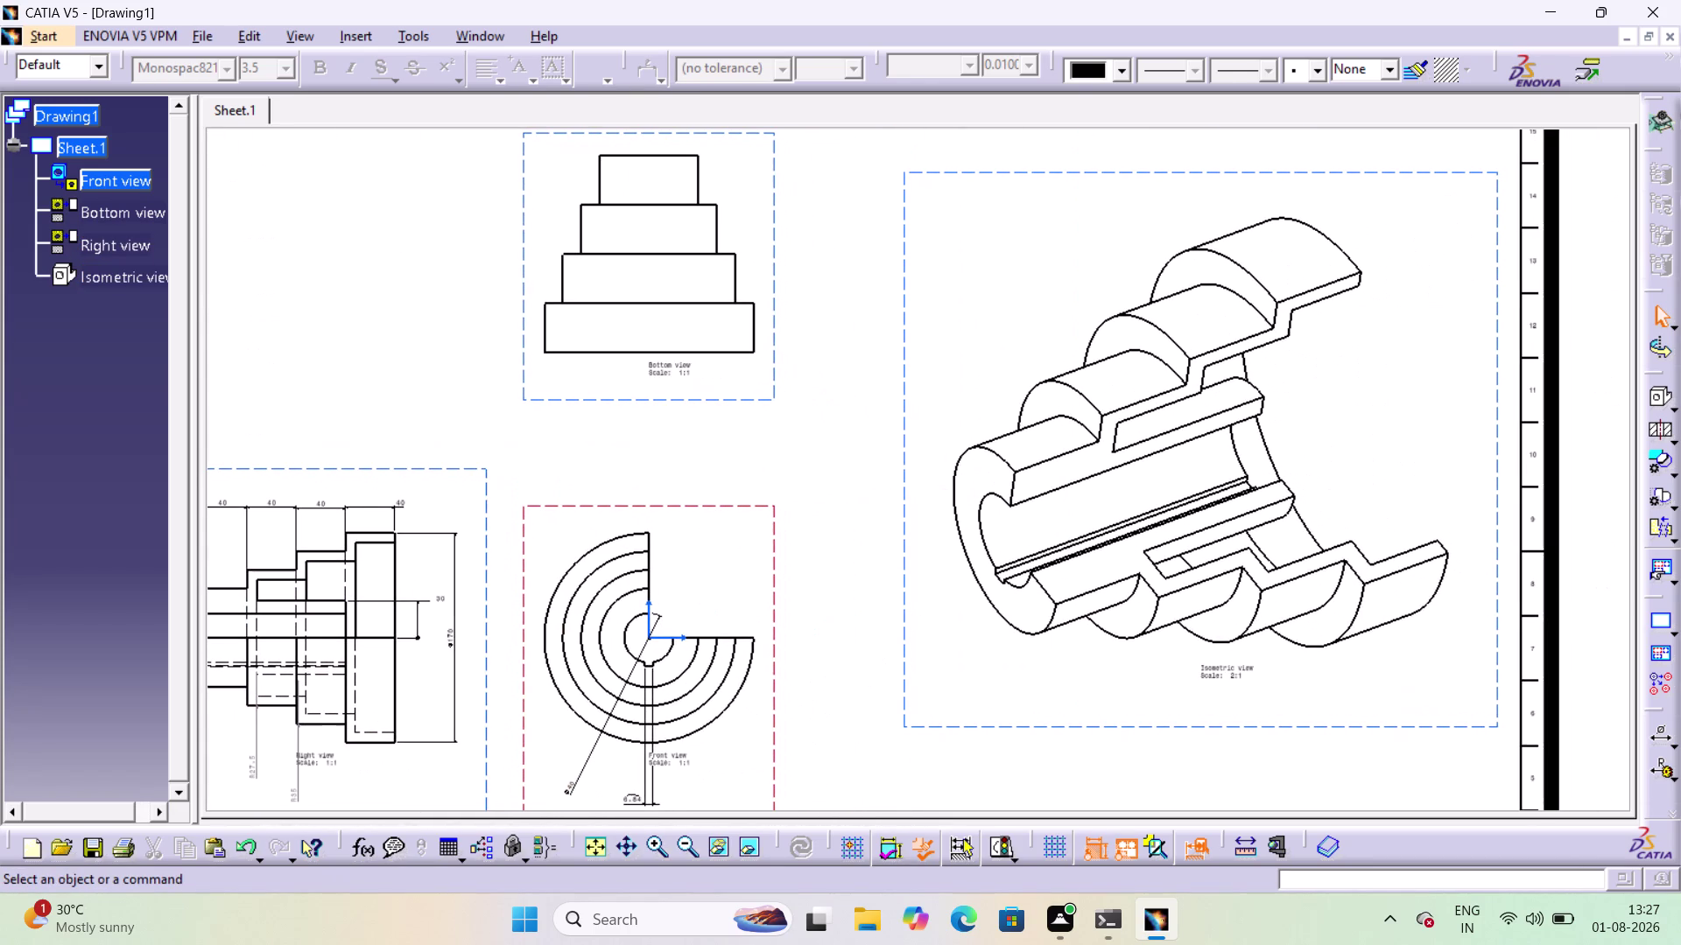
middle_drag(1353, 338, 1343, 345)
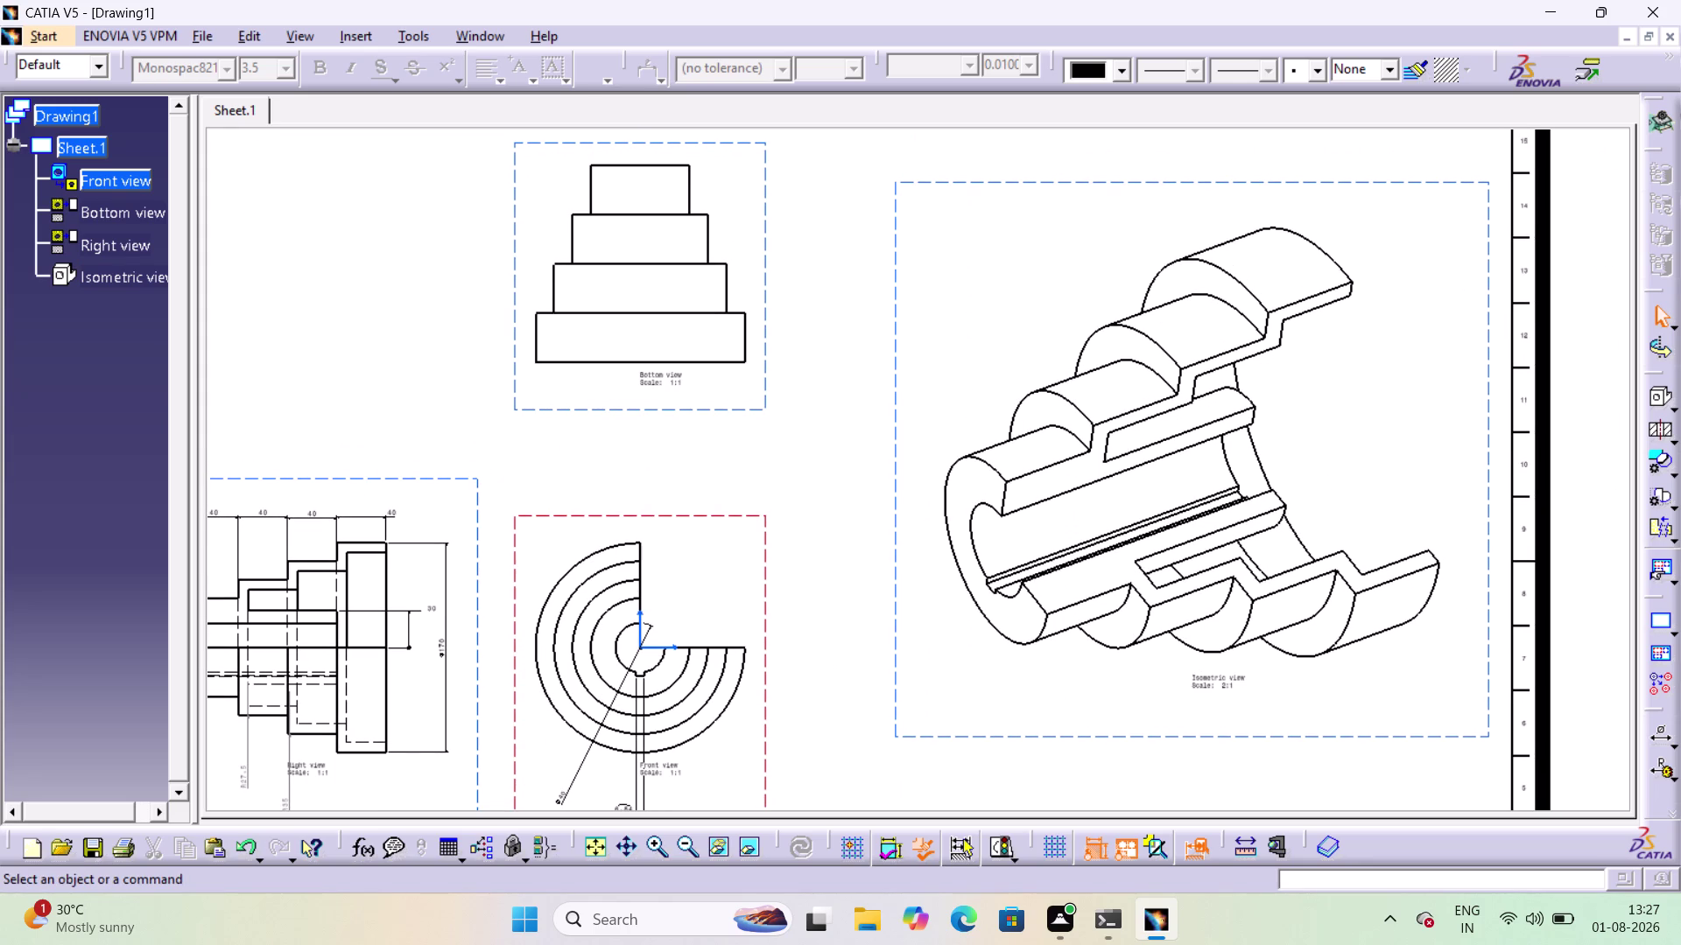
click(1678, 730)
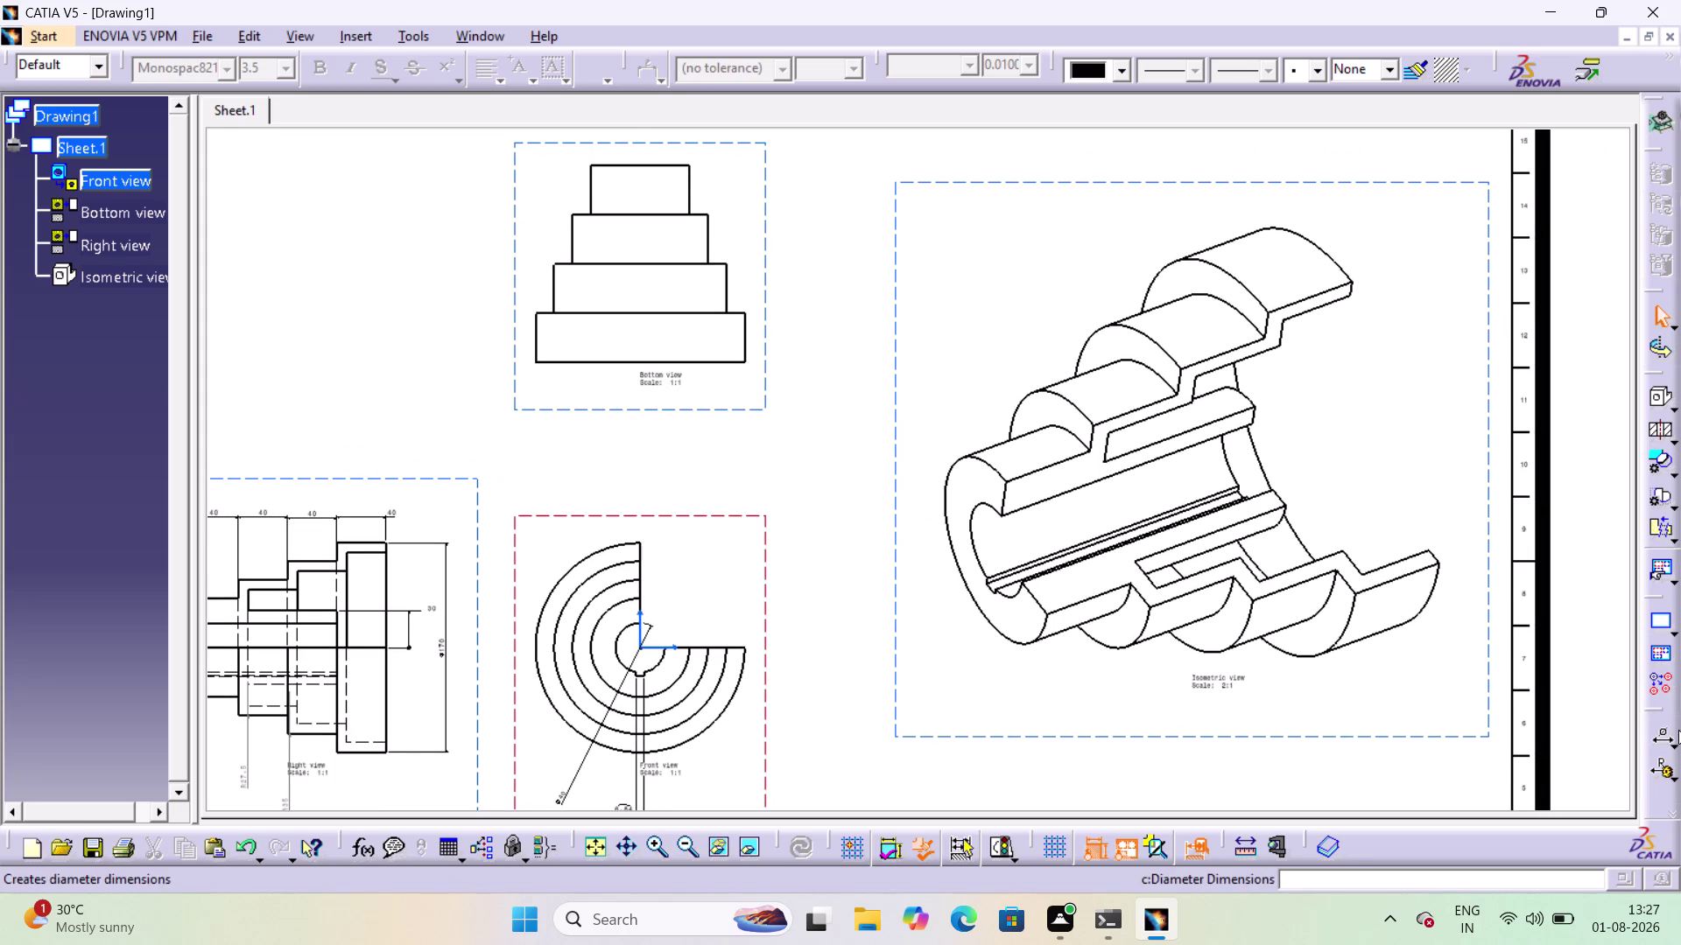
Add a small dimension at the top step of the isometric view.
click(1390, 745)
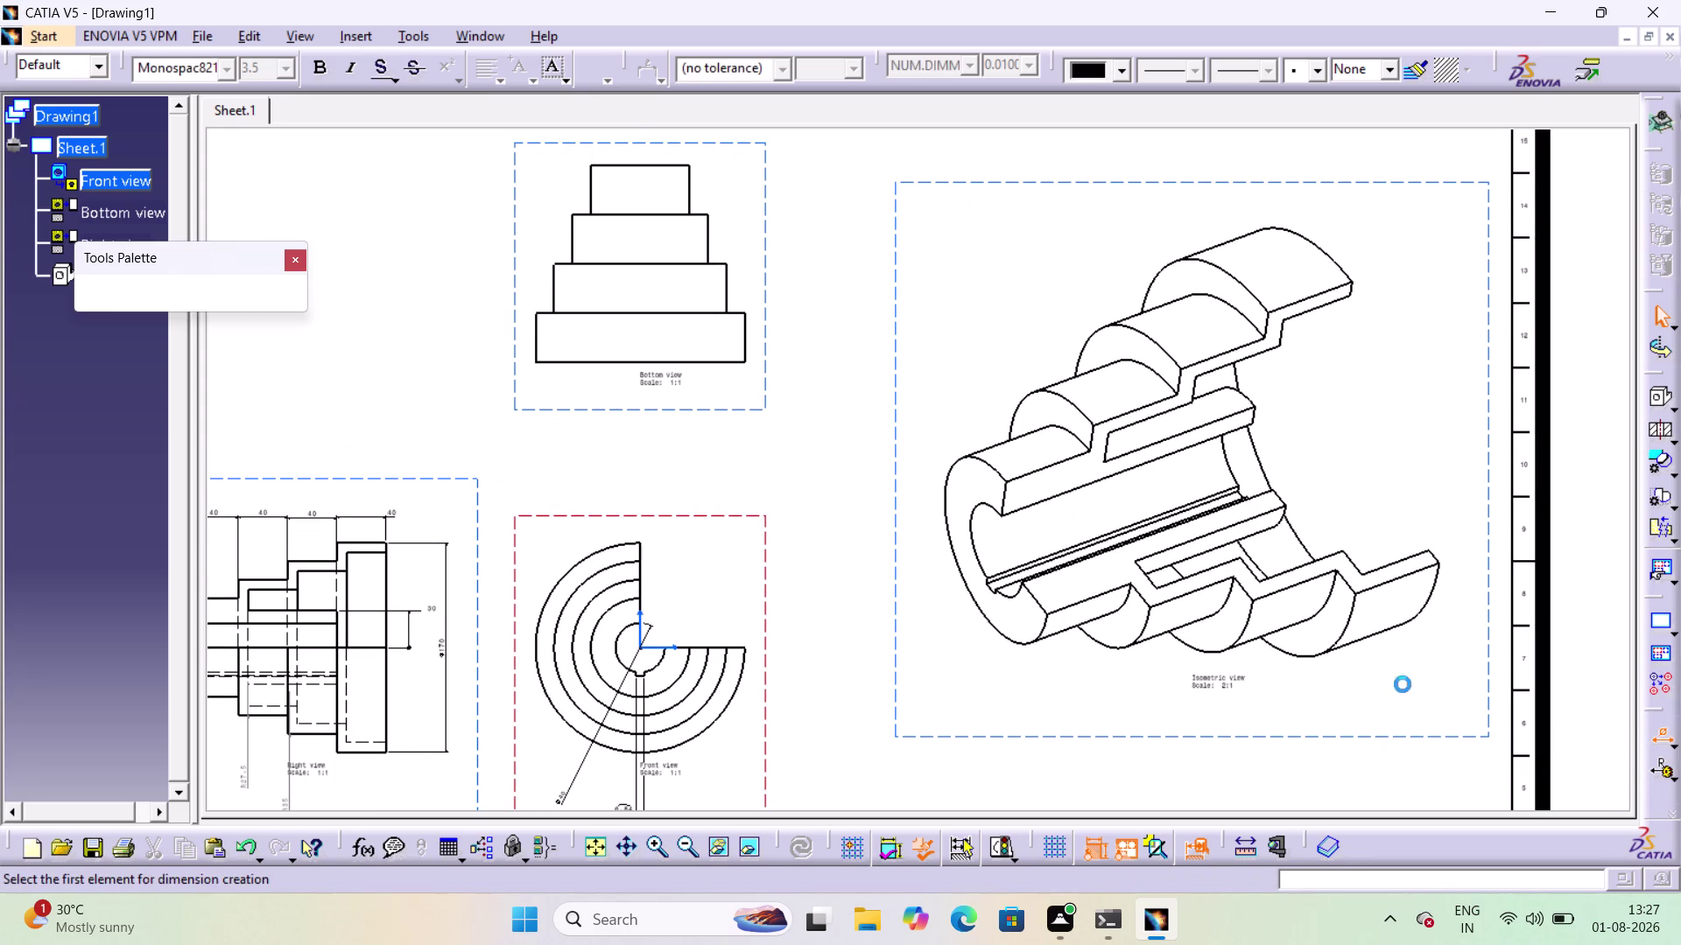
click(1269, 328)
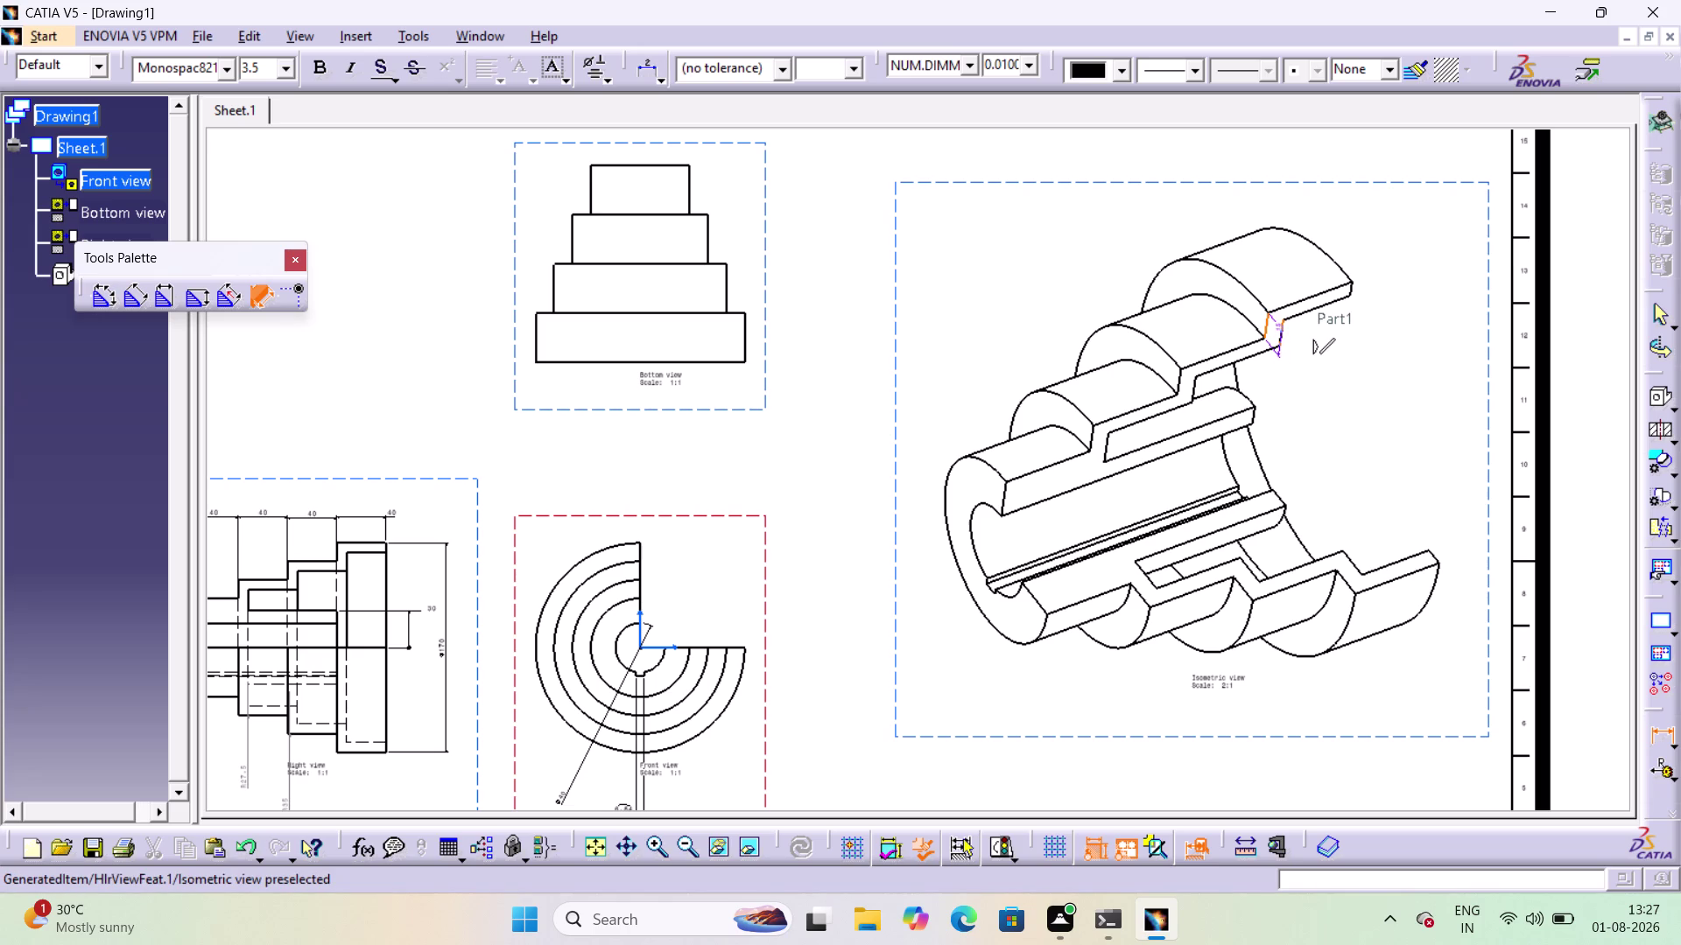
click(1283, 329)
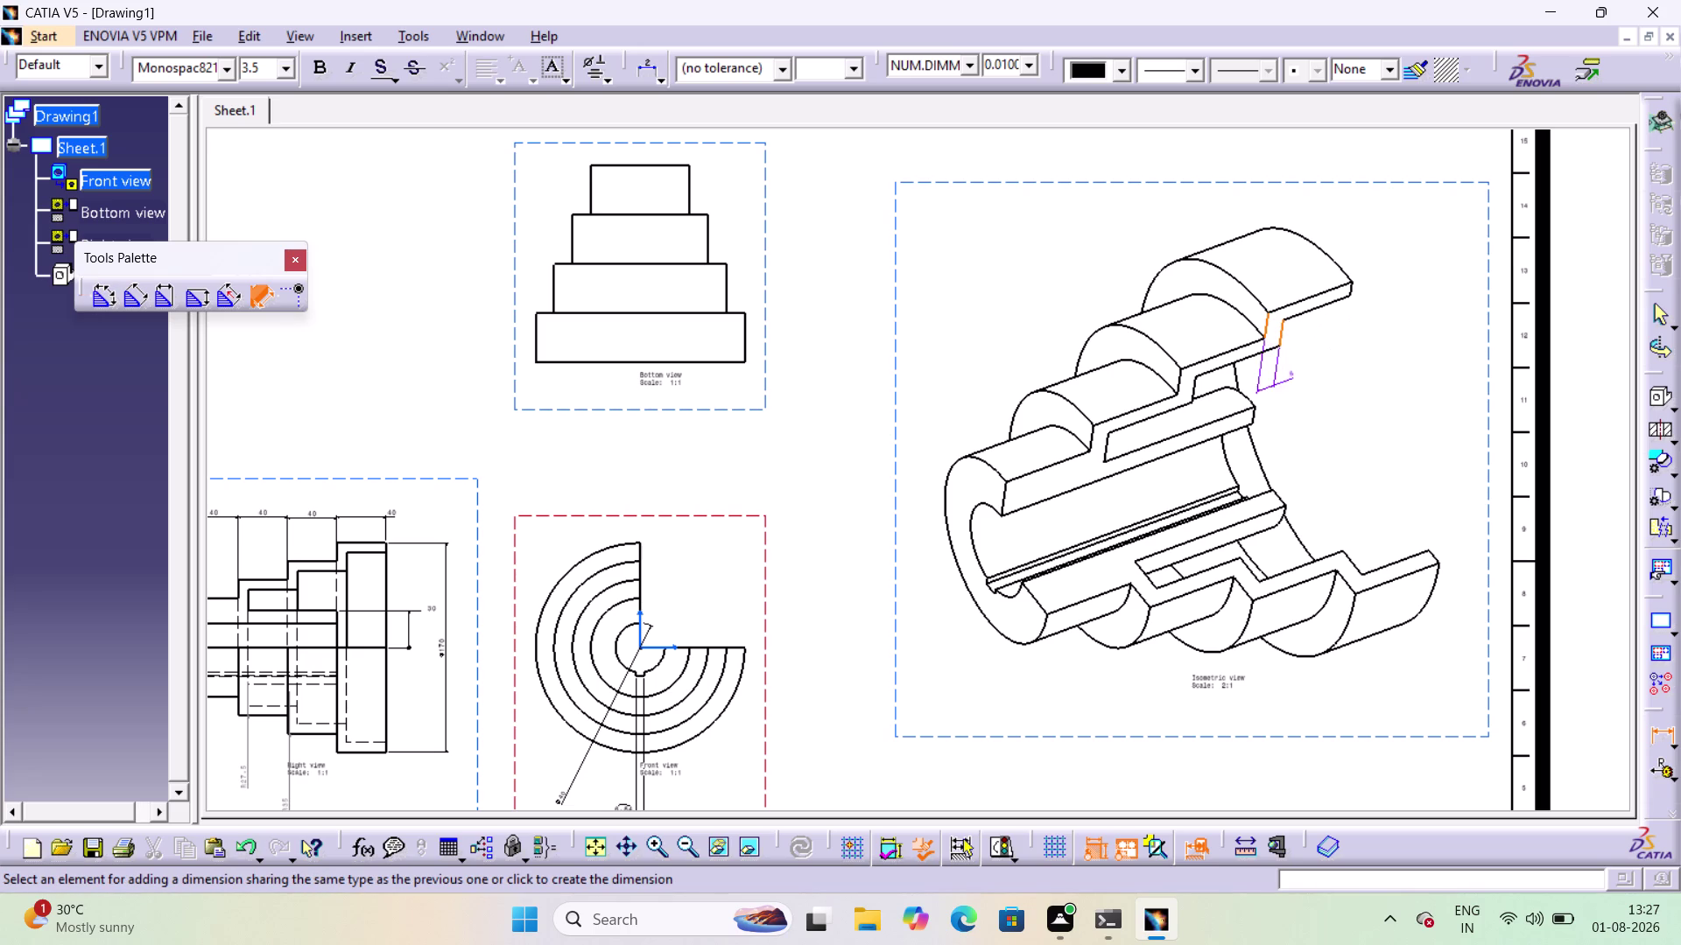
click(1304, 362)
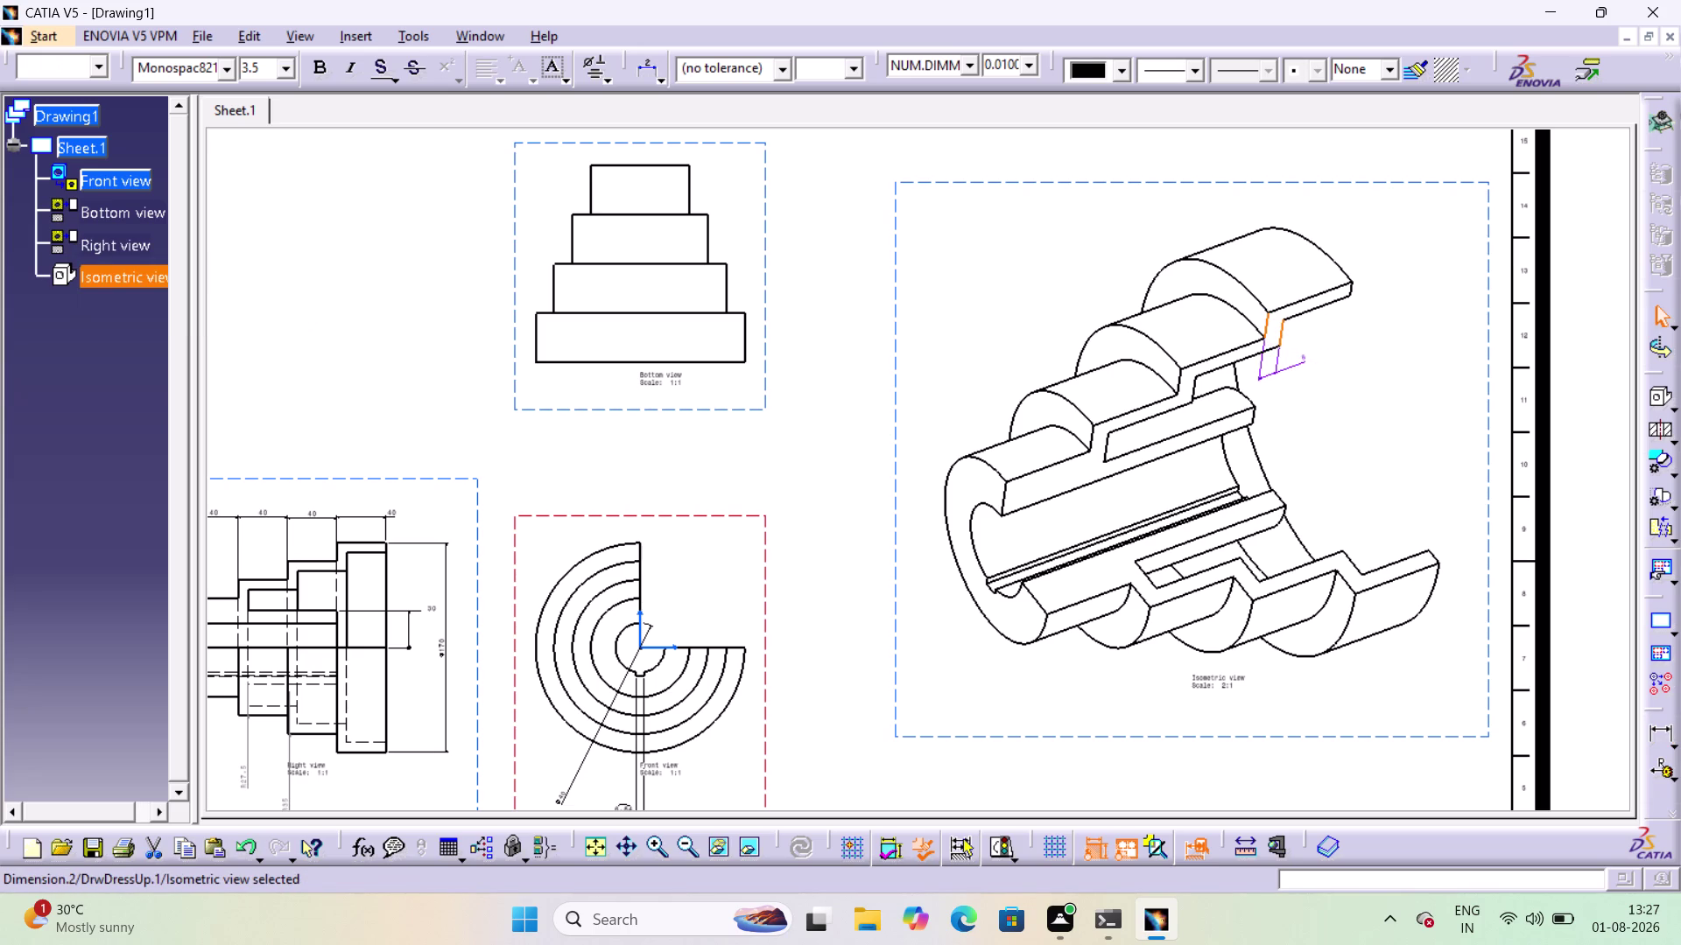
click(1570, 392)
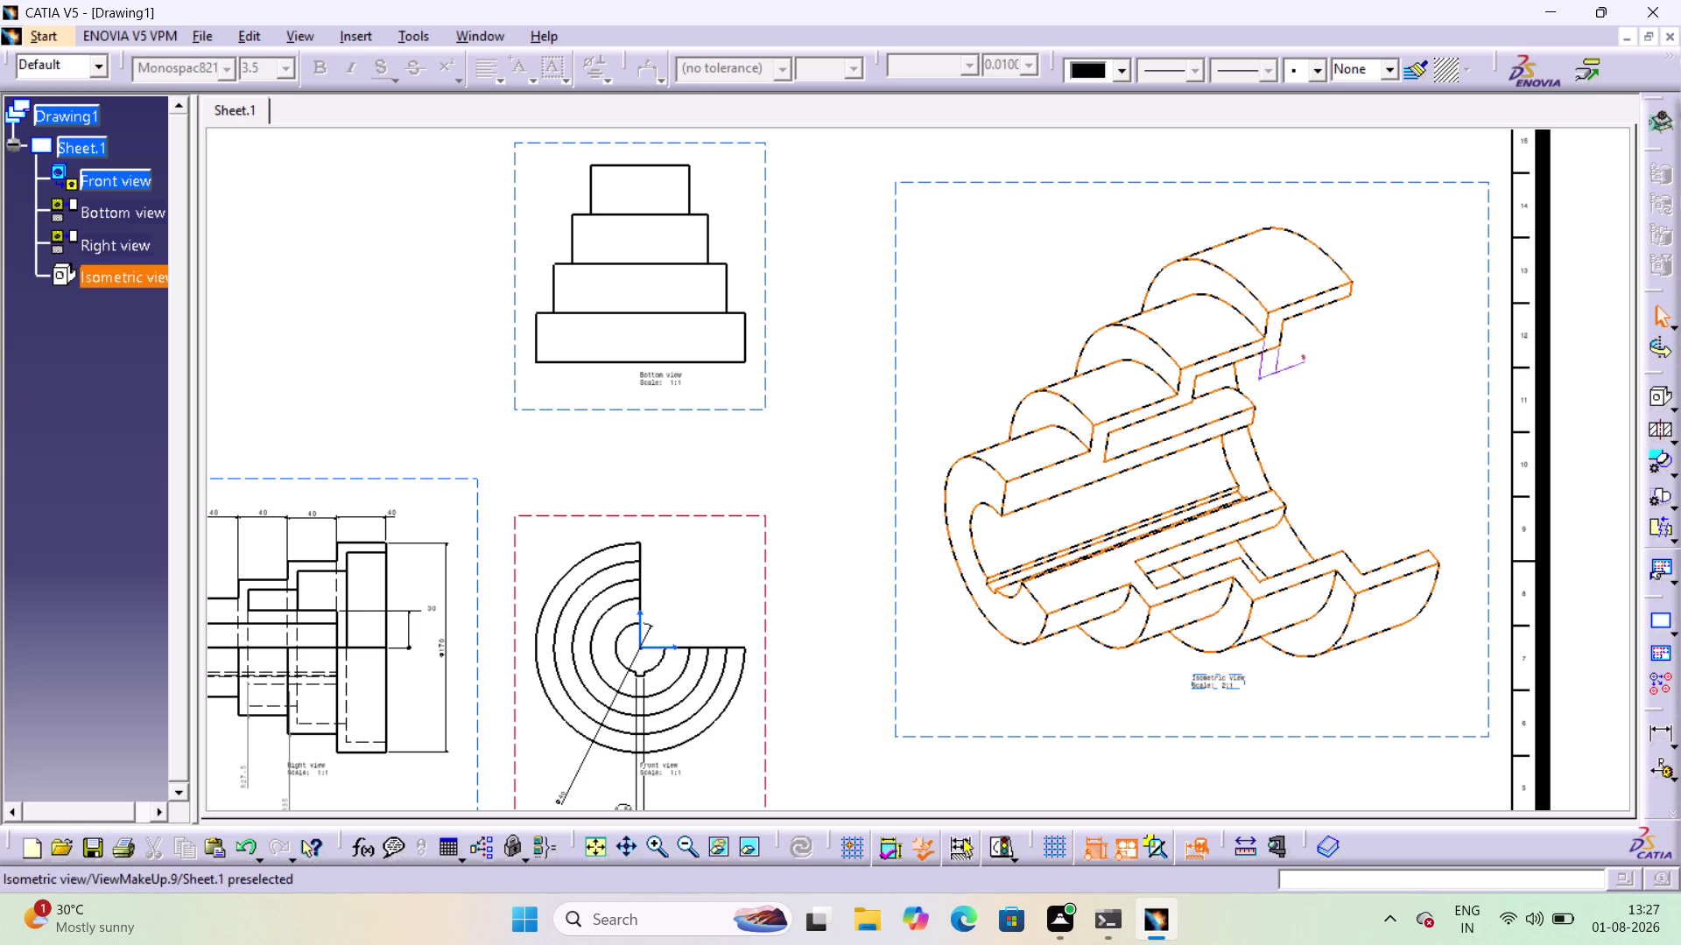
click(1001, 503)
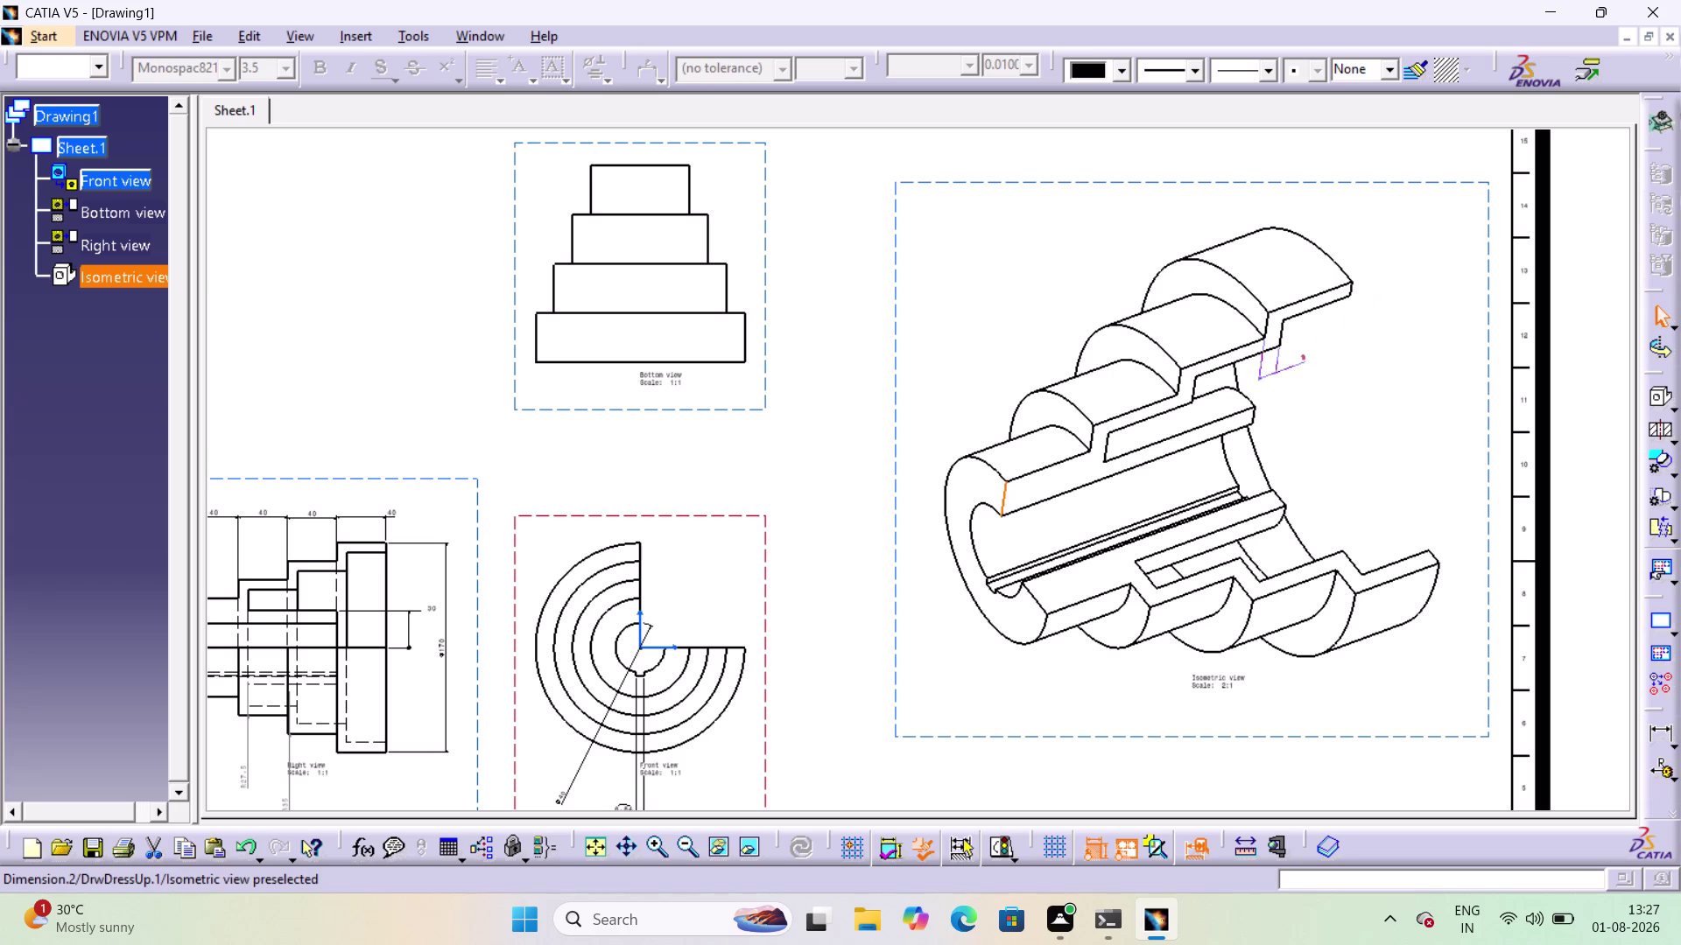
click(1347, 291)
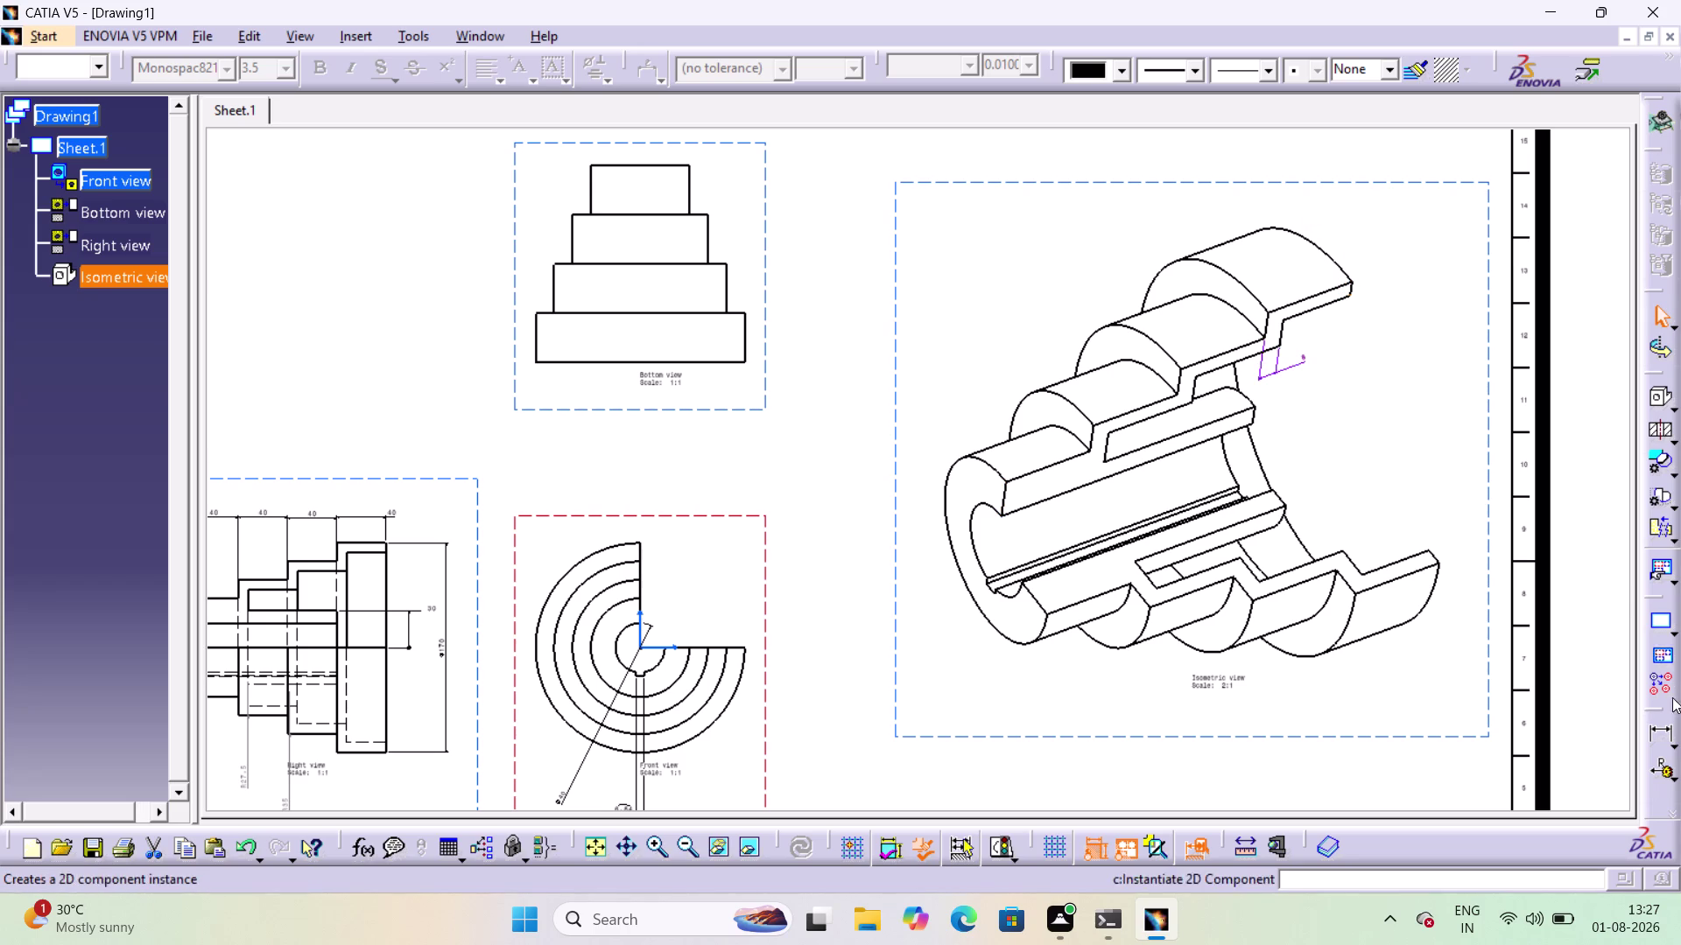
Add the overall length dimension (about 150) above the isometric pulley.
click(1658, 730)
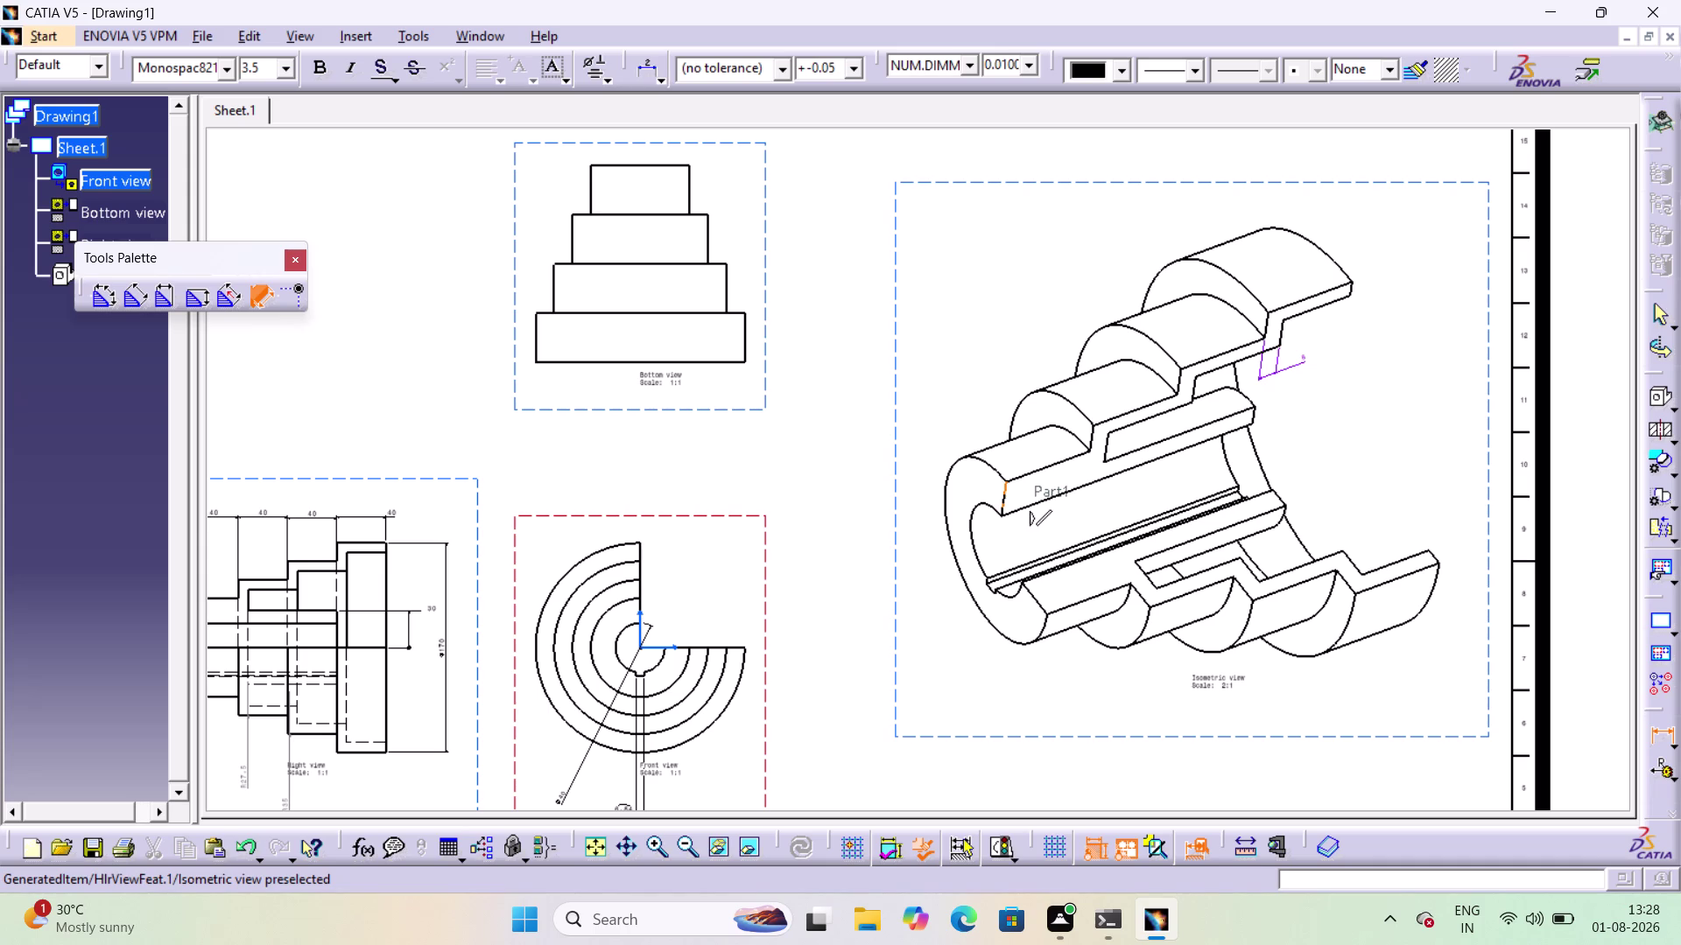
click(997, 502)
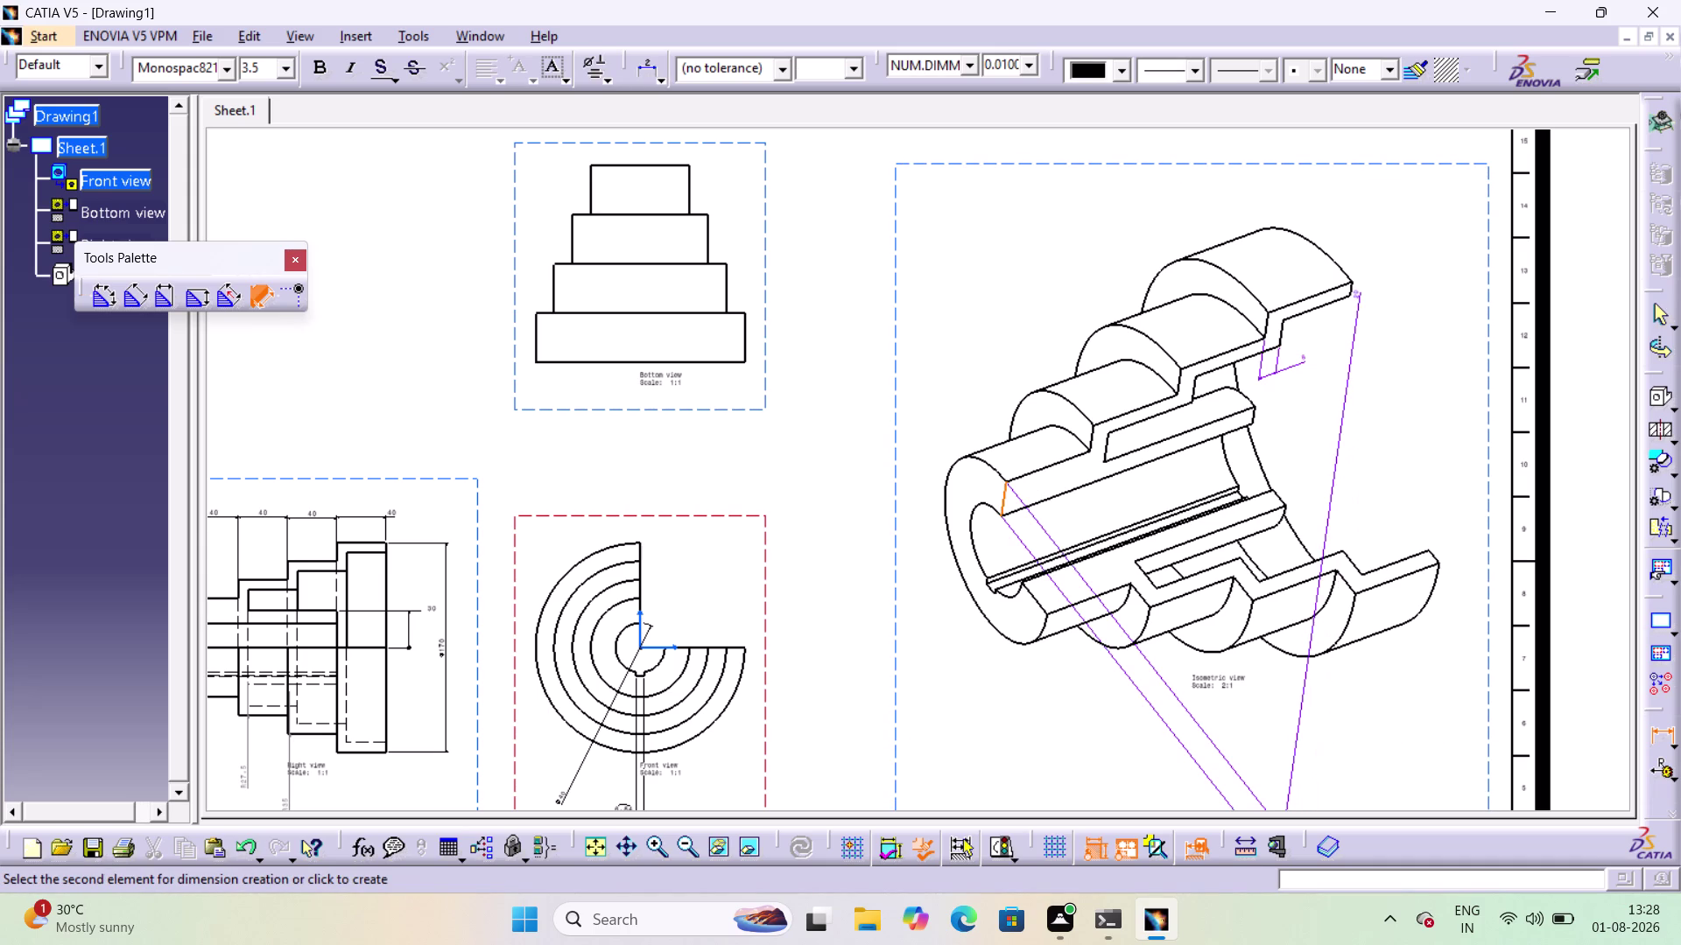
click(1347, 289)
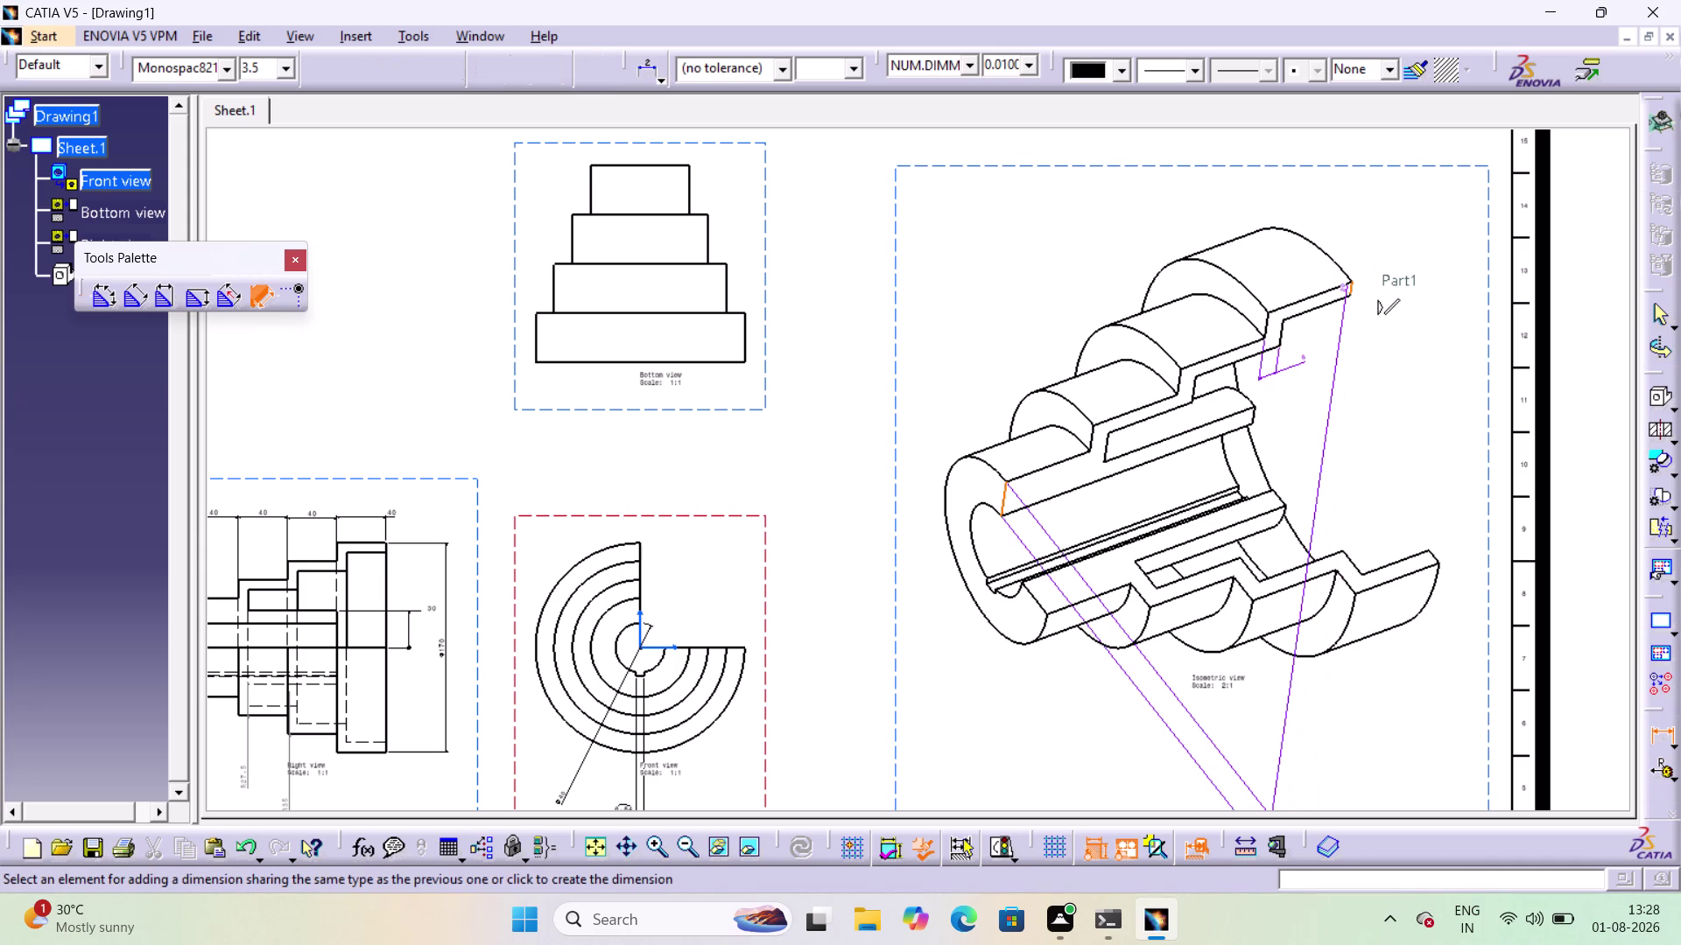
click(1352, 137)
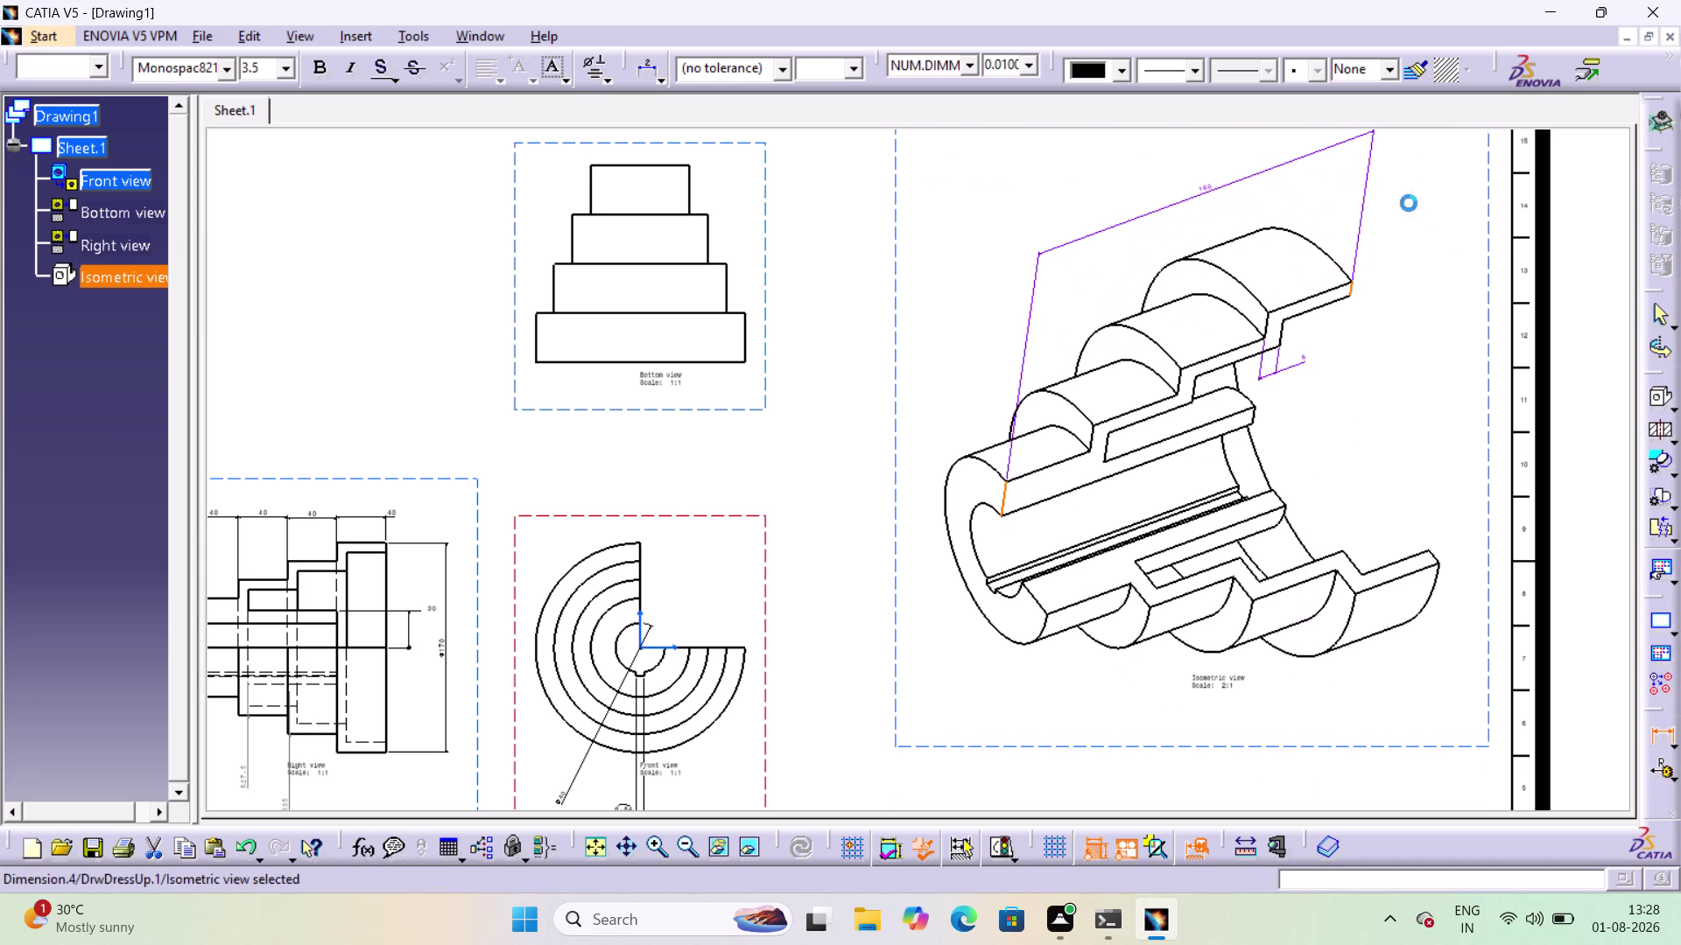
middle_drag(1451, 258, 1577, 0)
Move the isometric view down and left on the sheet, then deselect it.
scroll(up, 3)
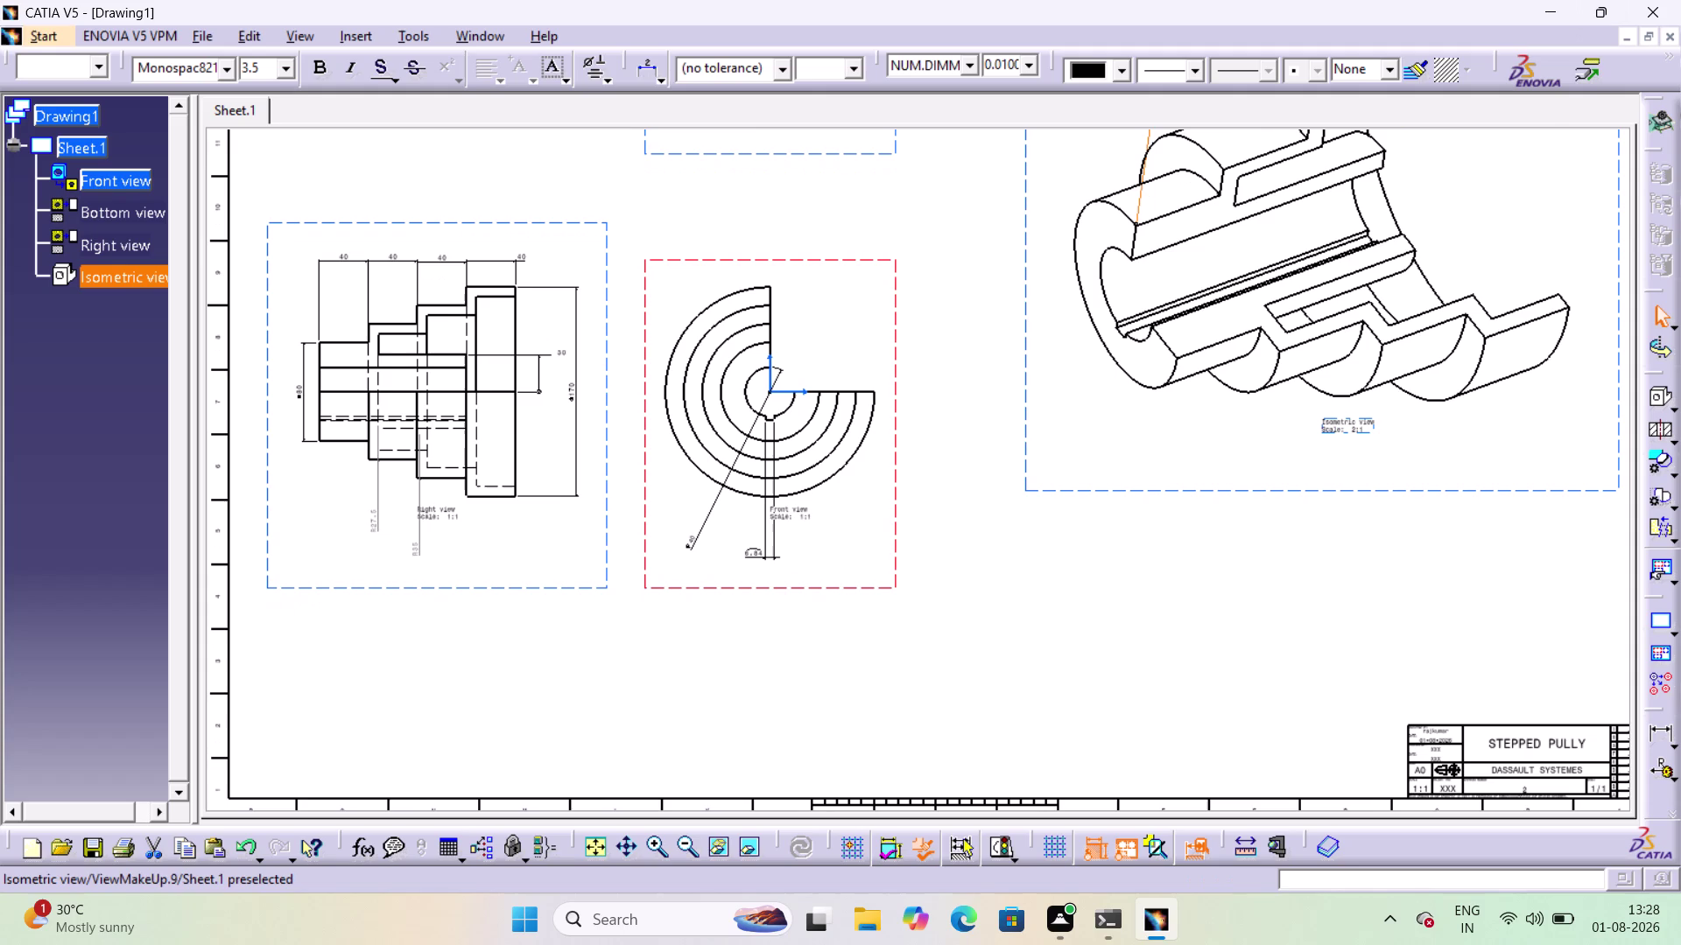
drag(1305, 489, 1281, 601)
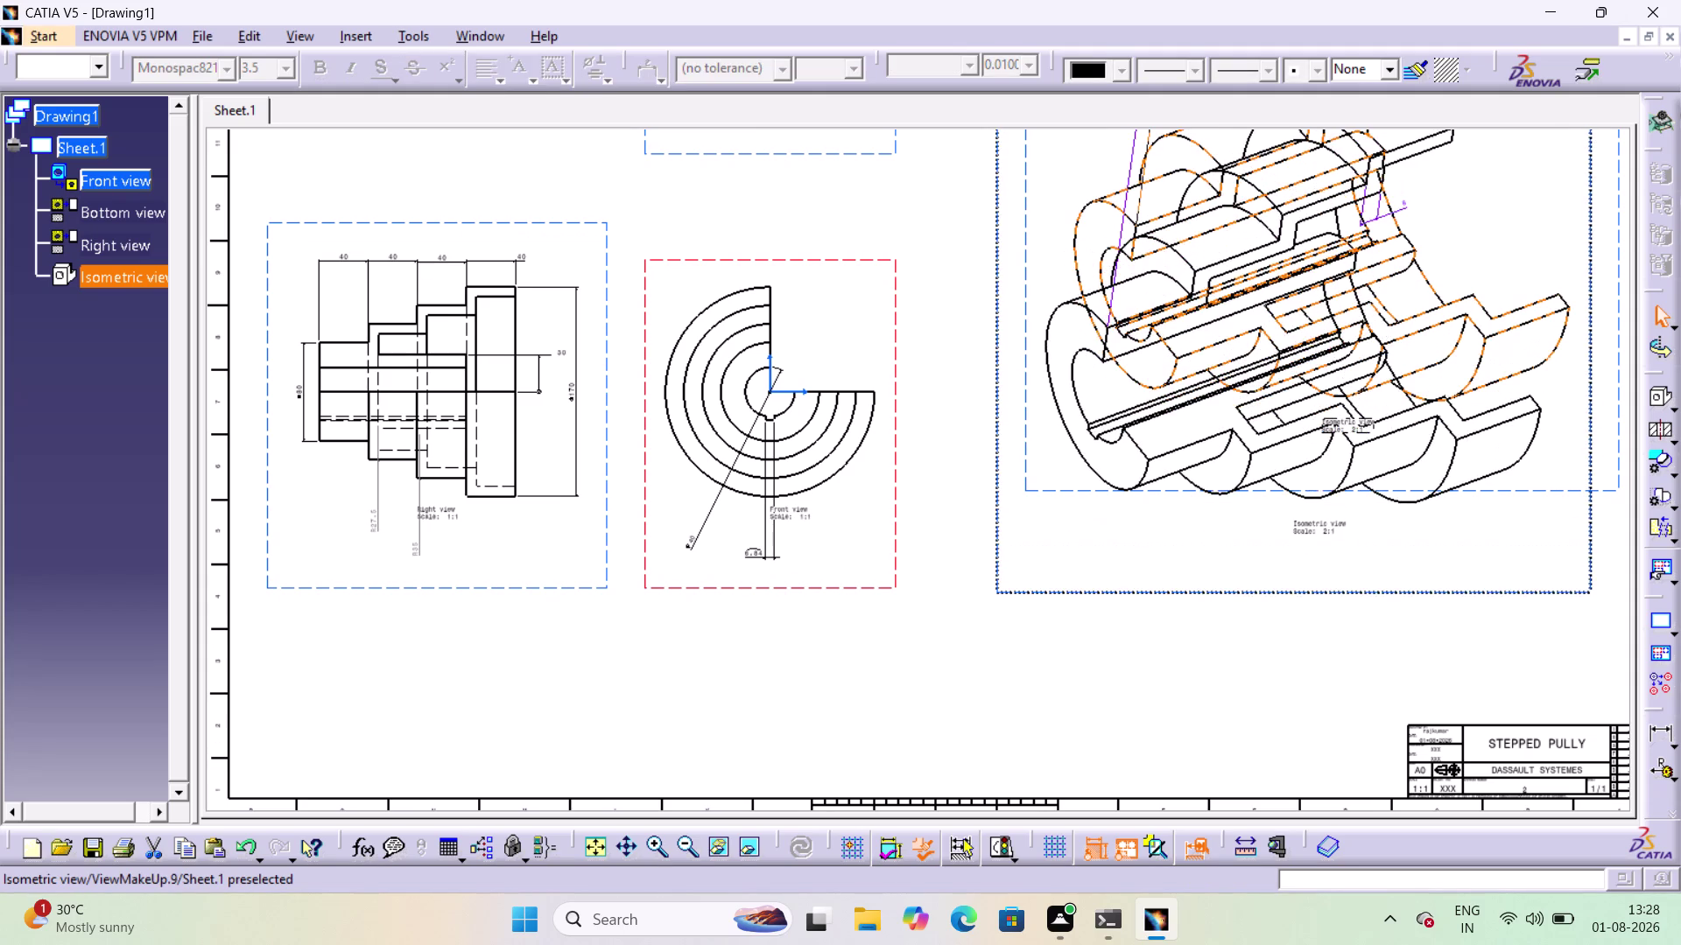
drag(1281, 601, 1281, 636)
middle_drag(1511, 244, 1213, 383)
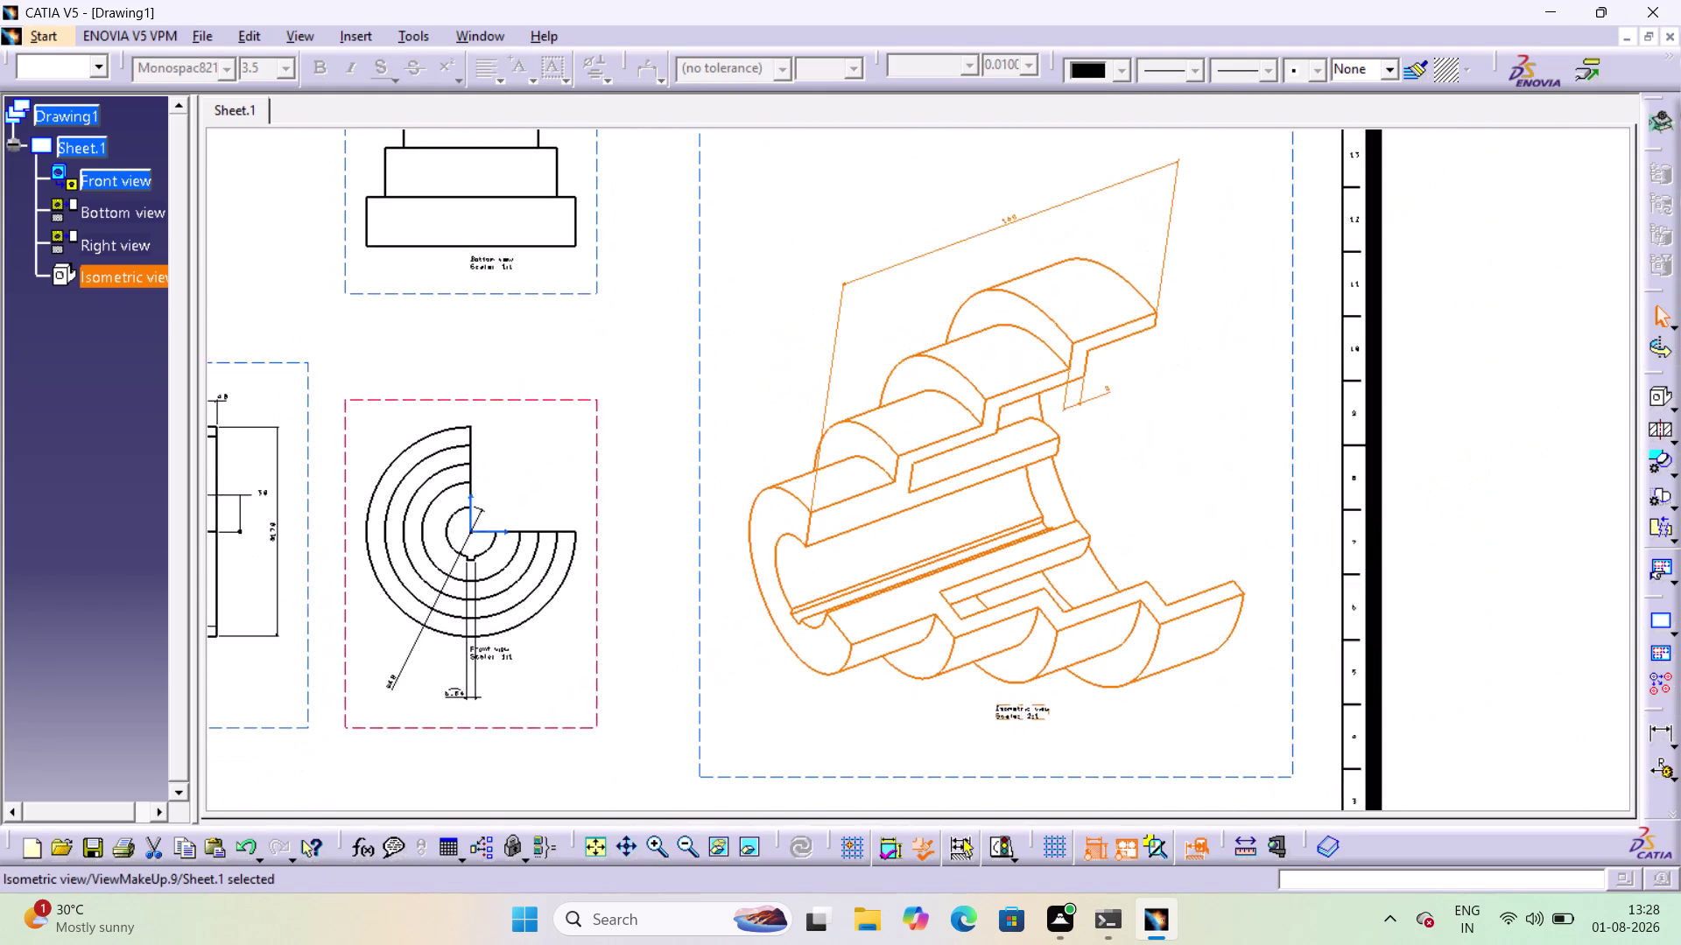
middle_drag(1212, 383, 1318, 326)
click(1334, 327)
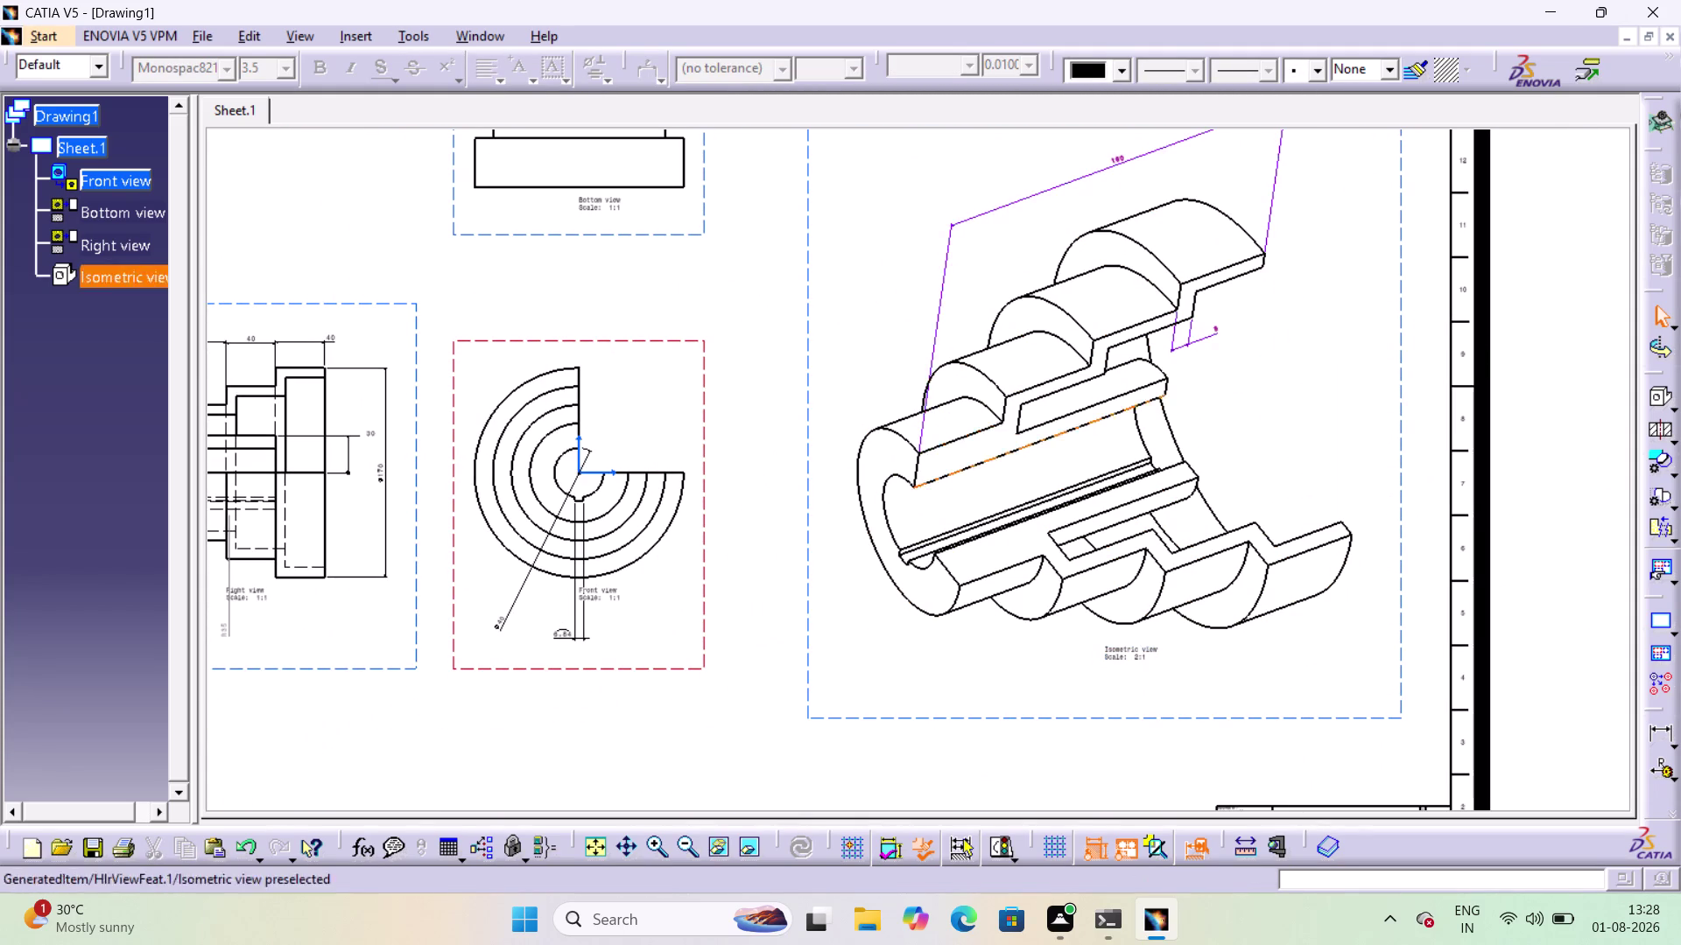
click(1659, 747)
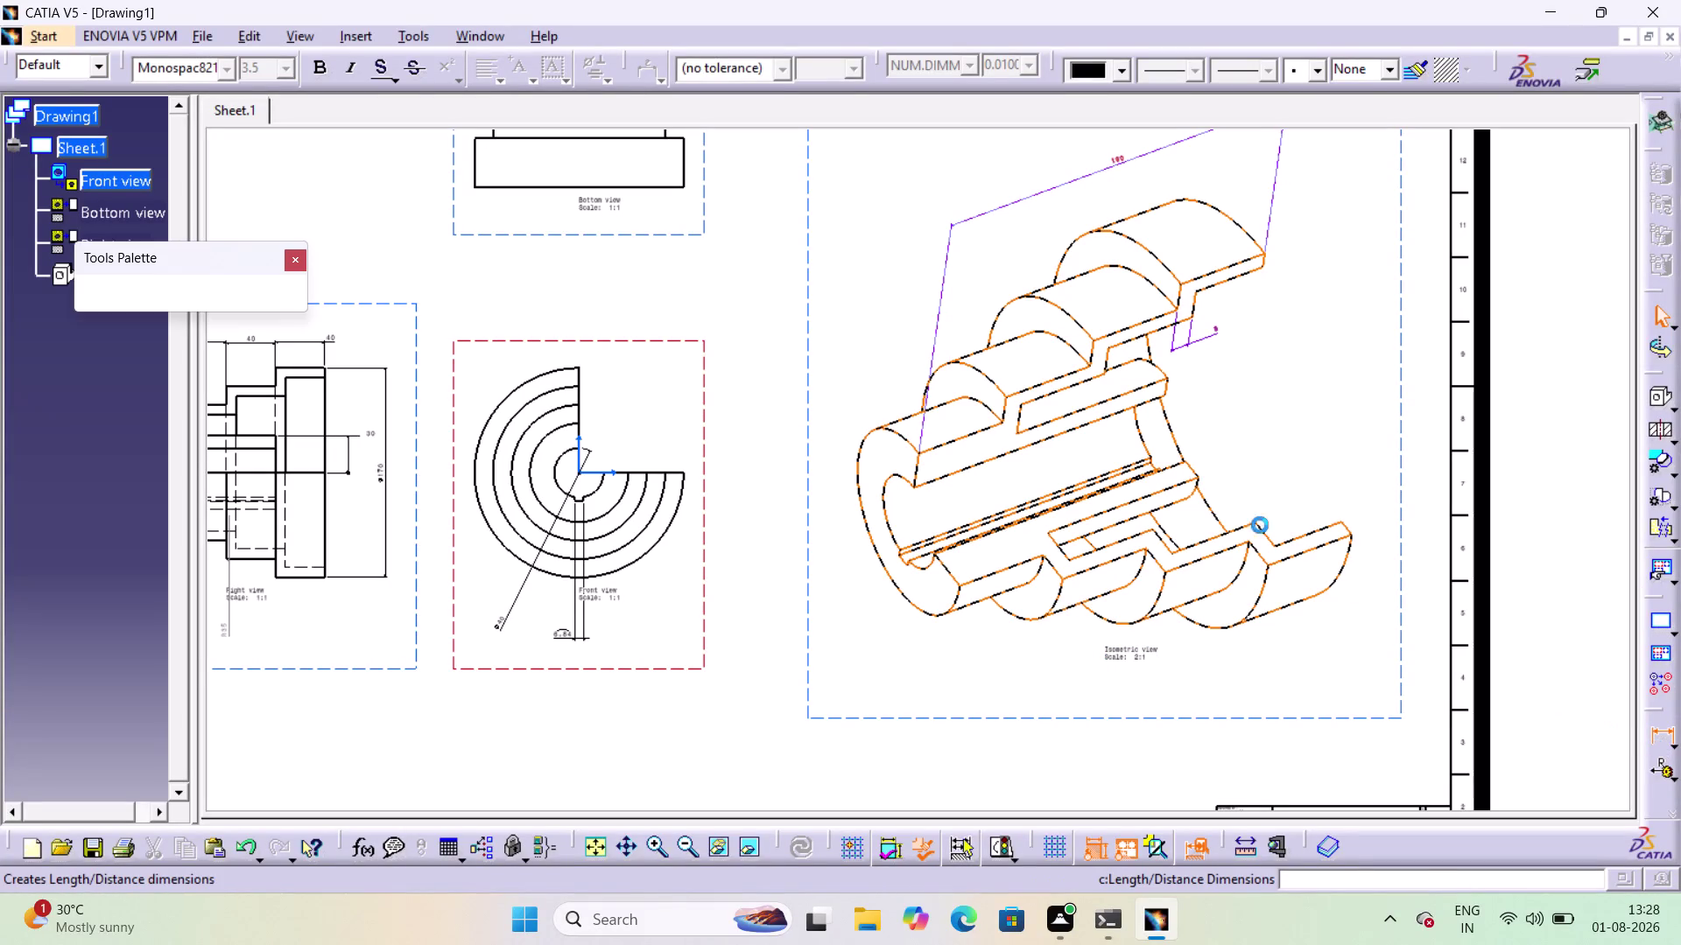
Cancel the unfinished bore length dimension and switch to Chained Dimensions.
click(969, 437)
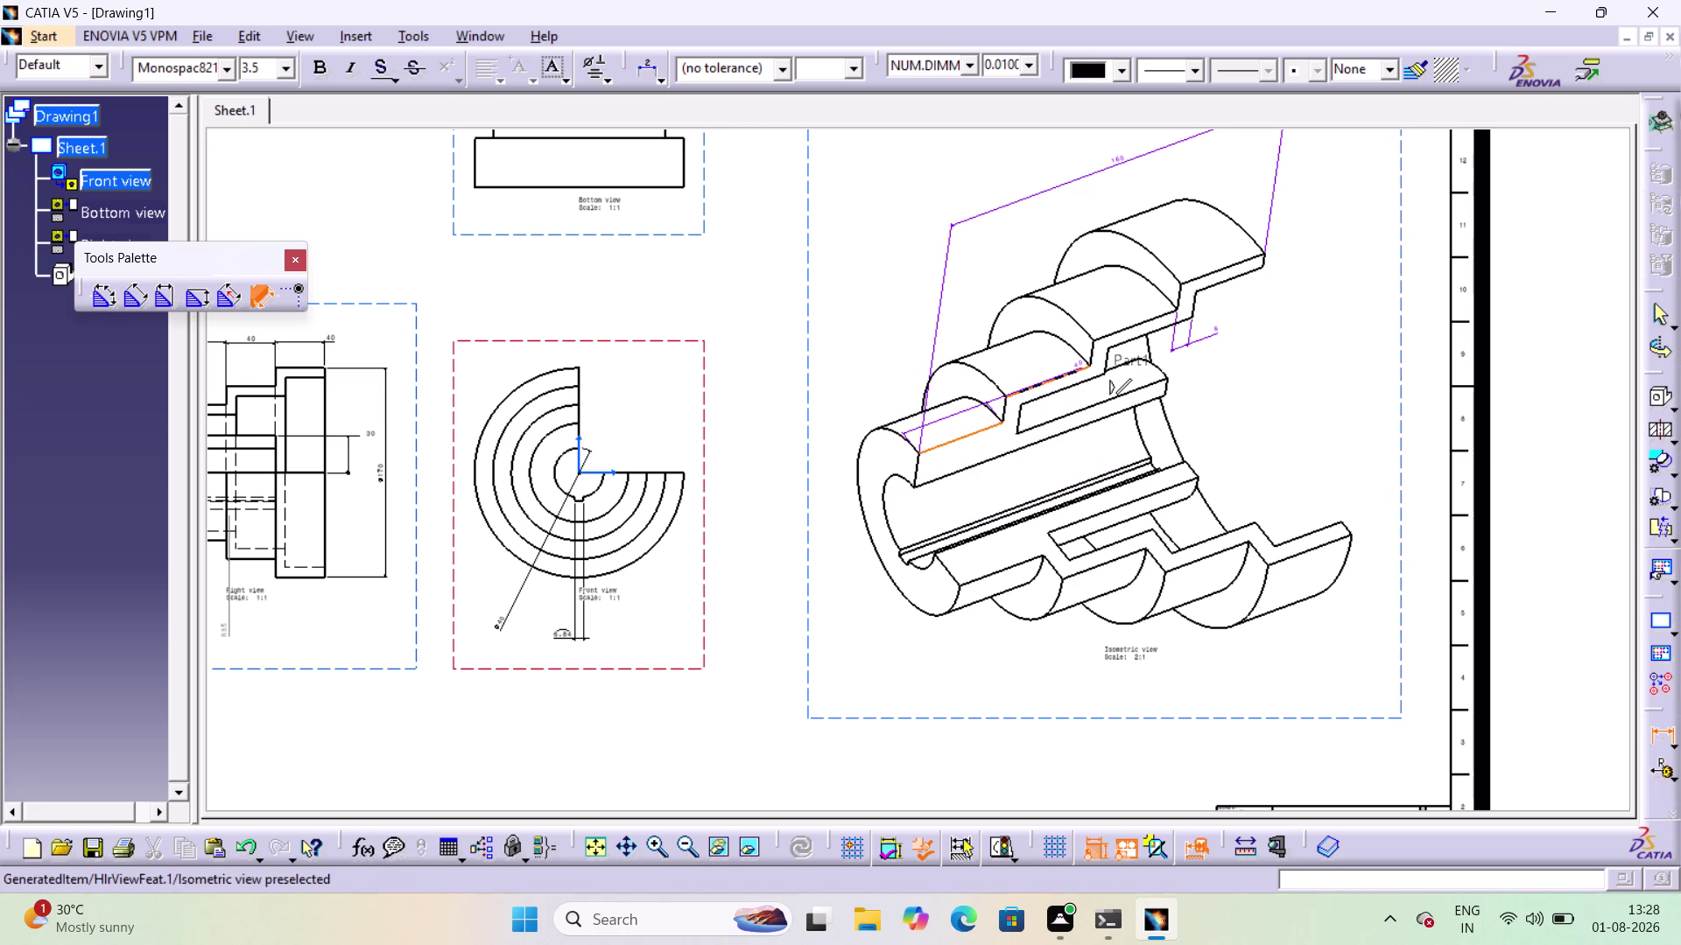
key(Escape)
key(Escape)
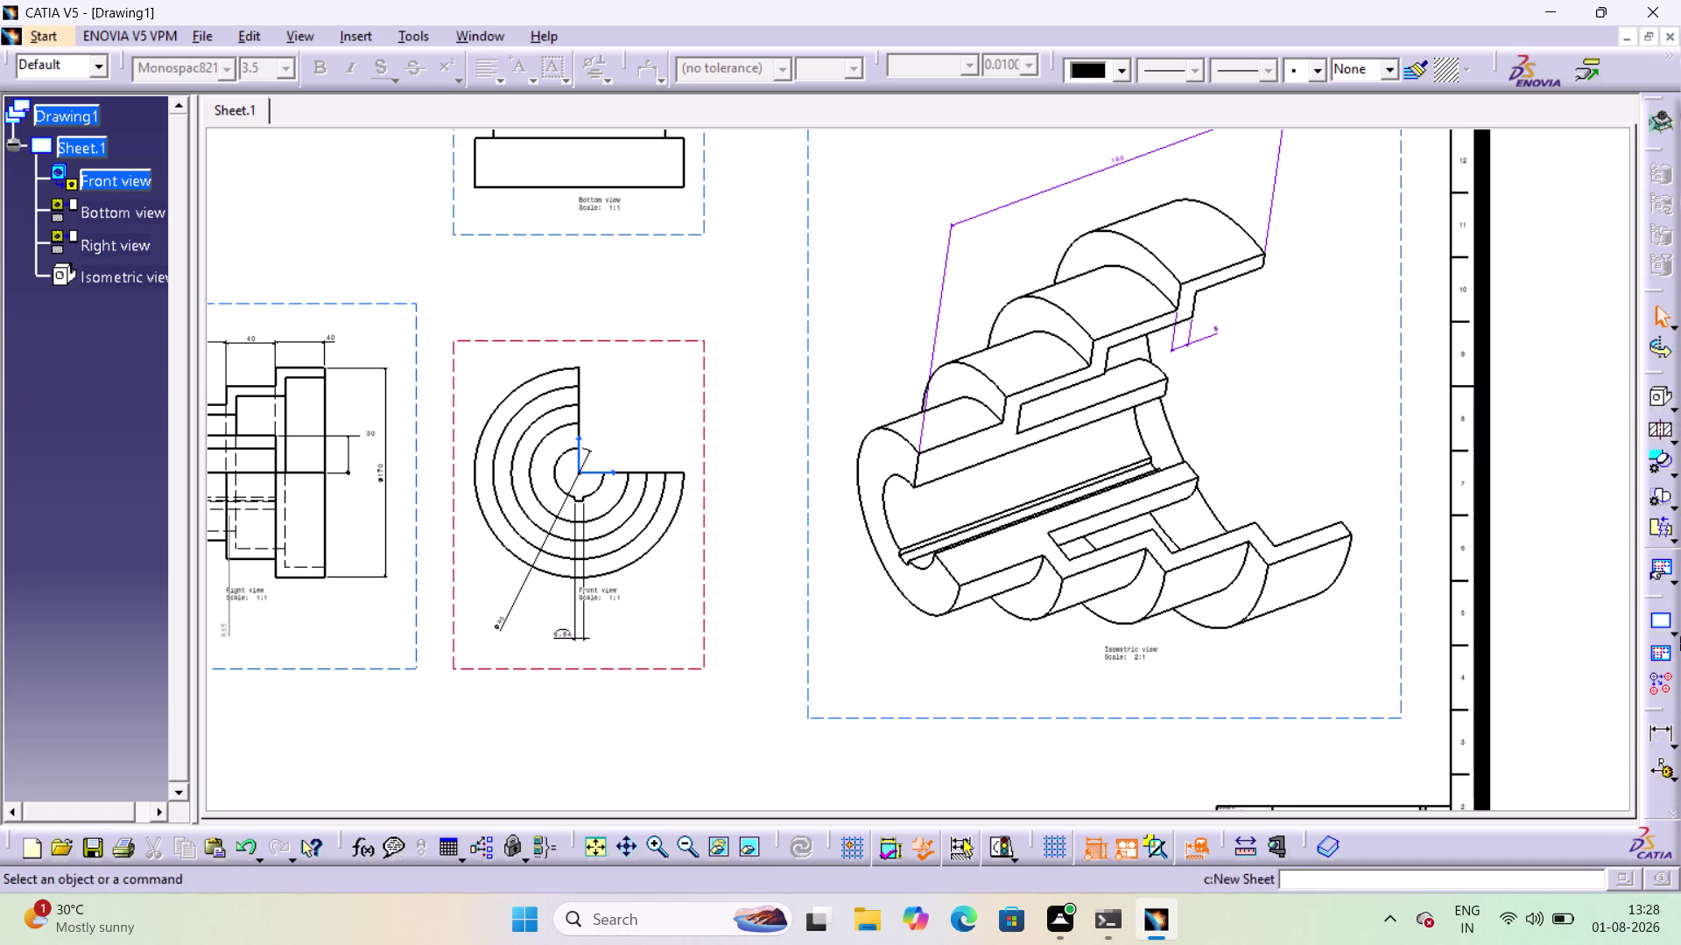
click(1676, 745)
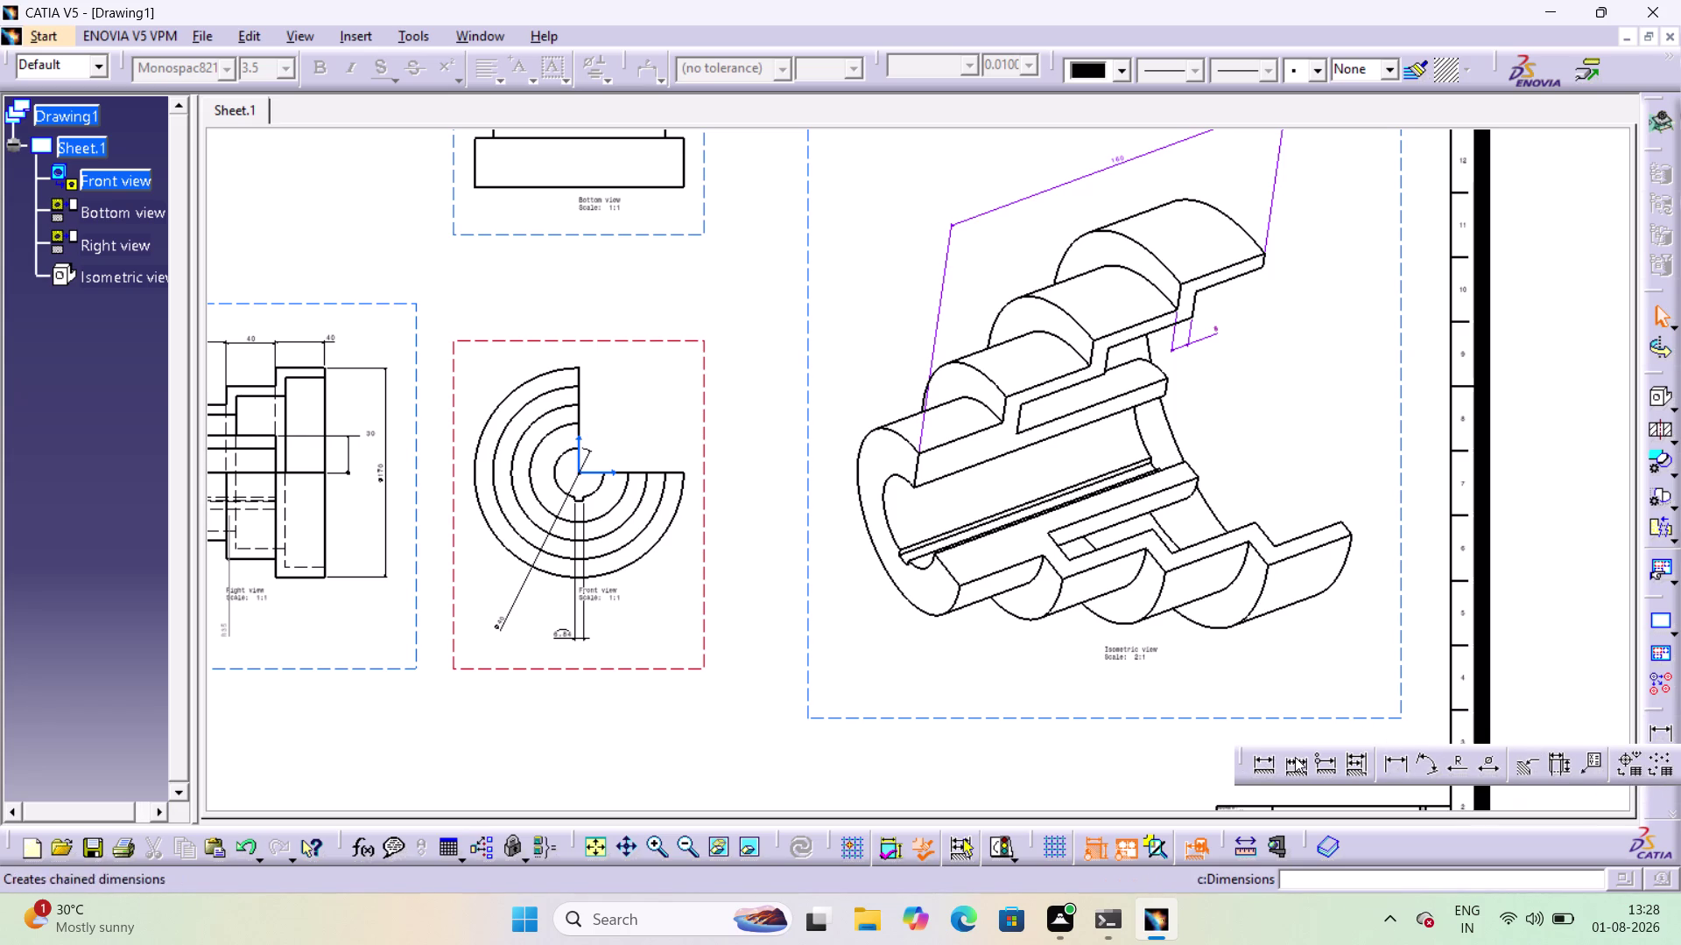
click(1272, 759)
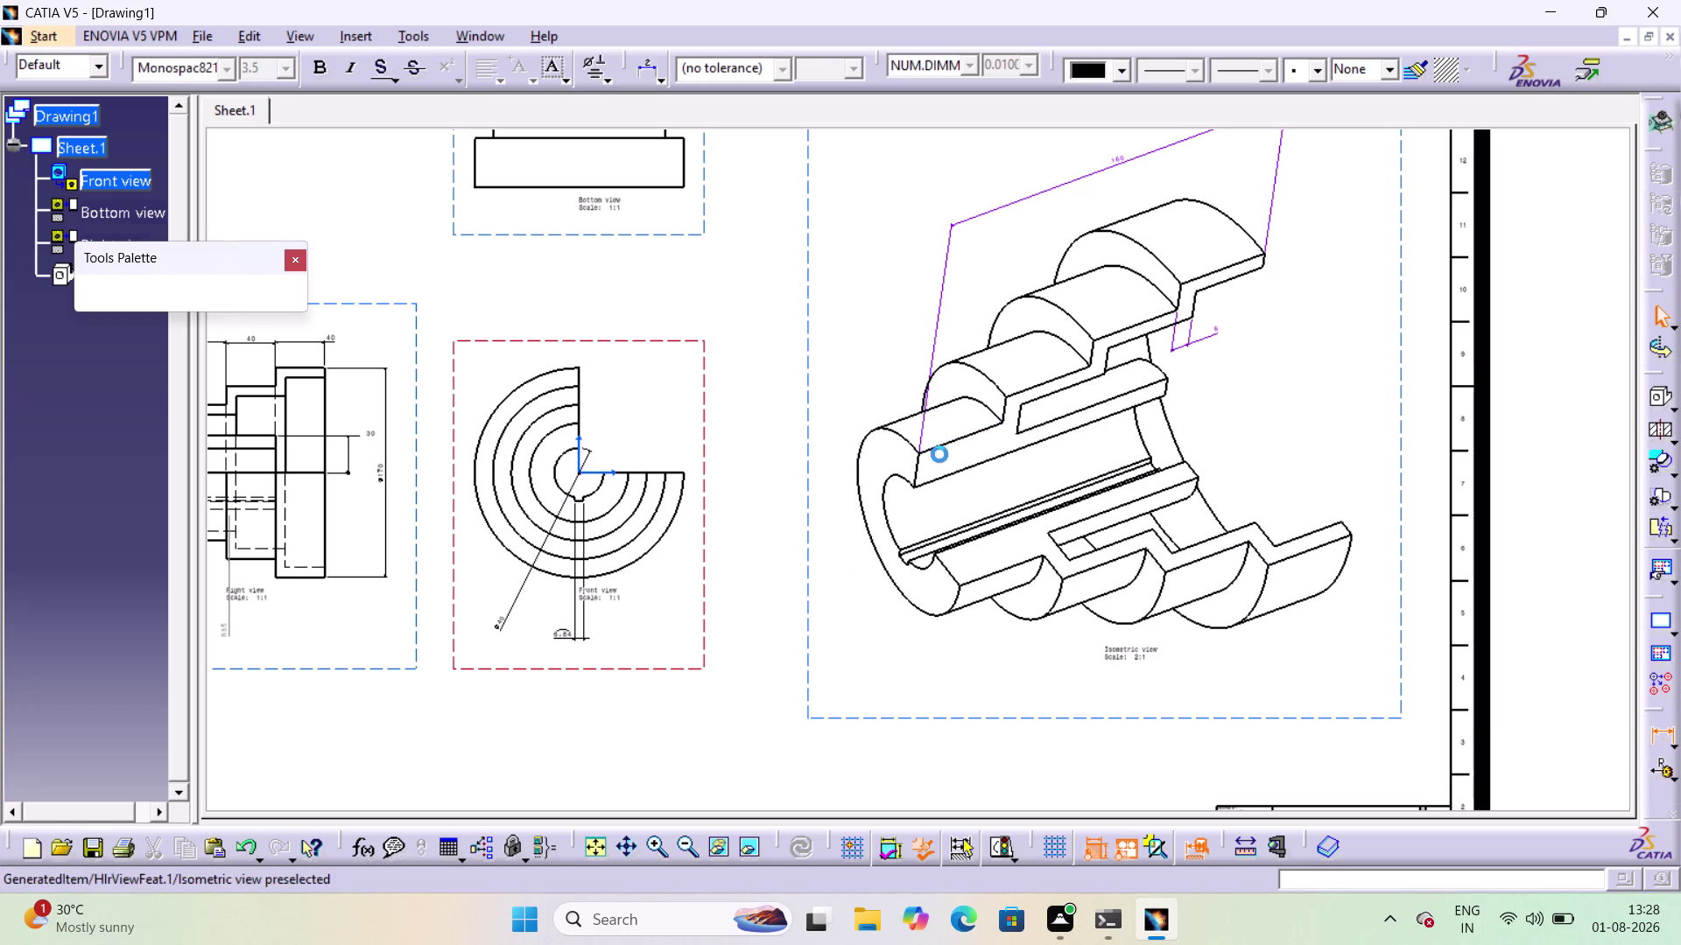
Place the first chained 40 dimension from the pulley's front edge in the isometric view.
click(918, 464)
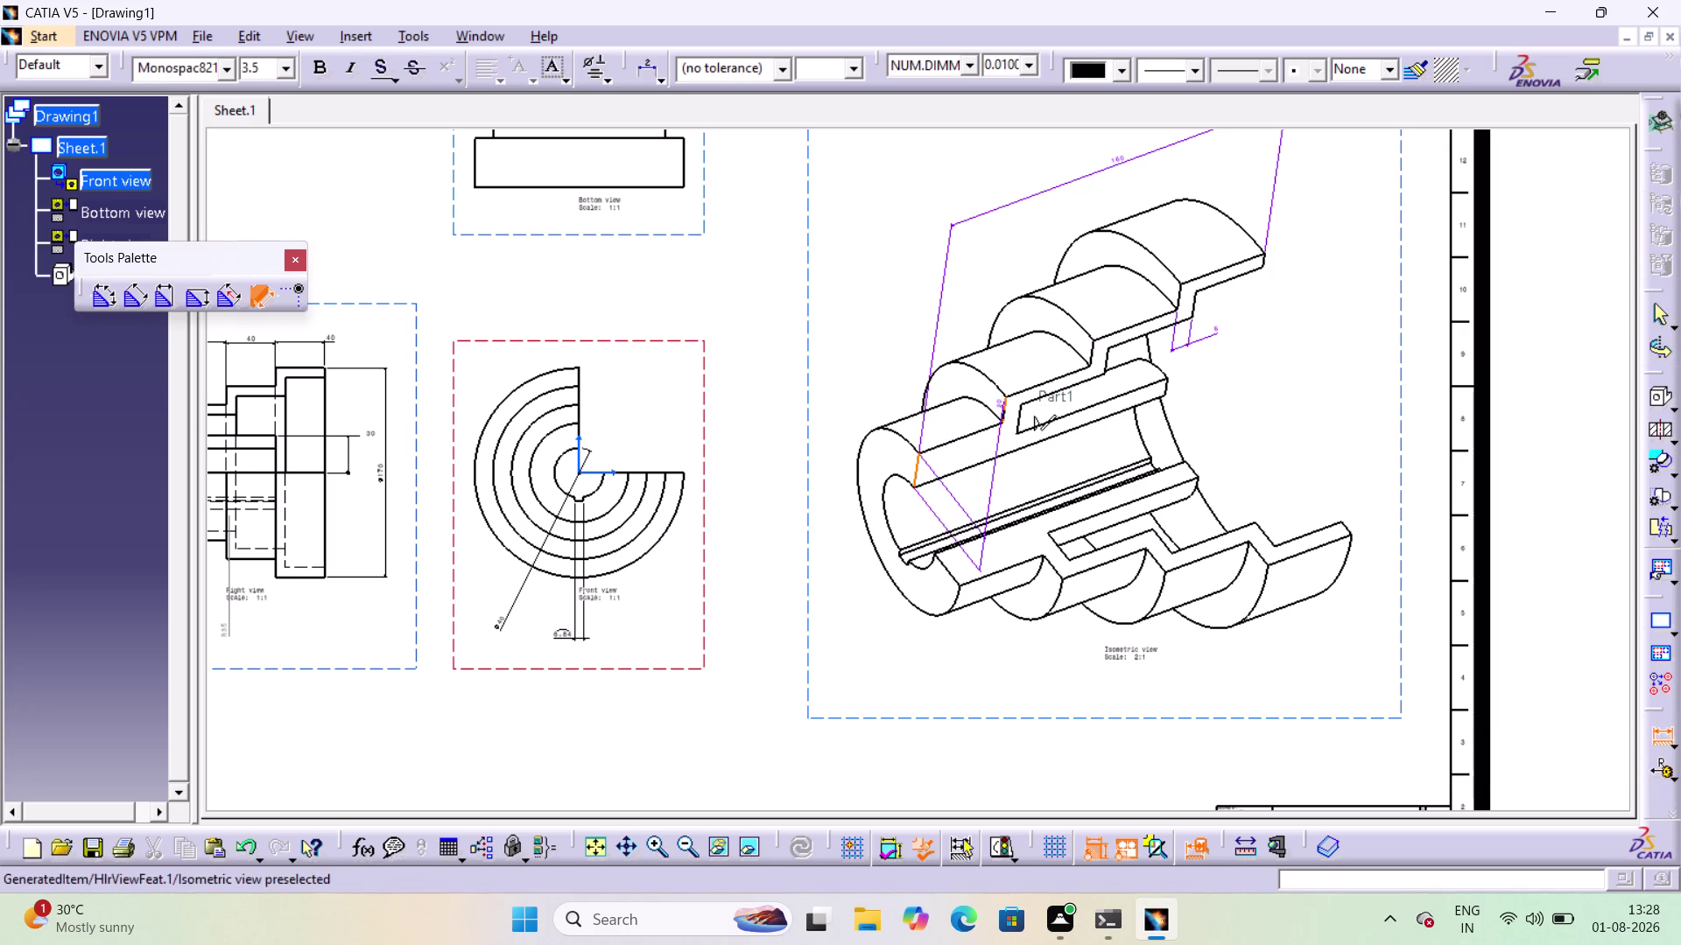
click(1007, 404)
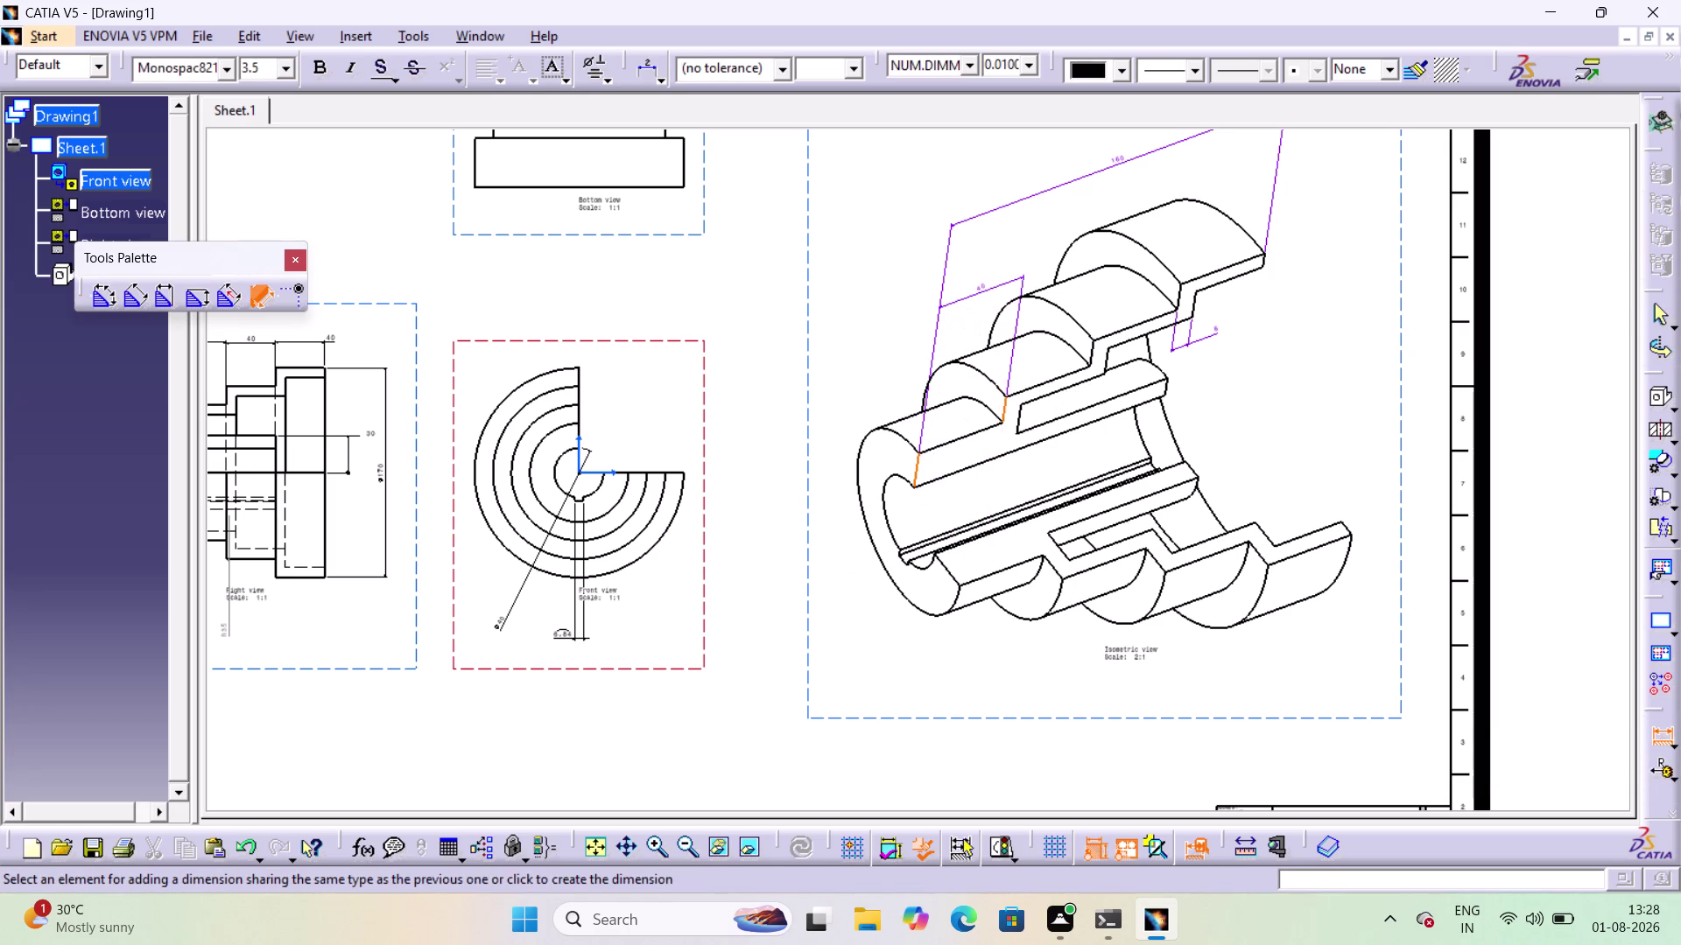
click(975, 273)
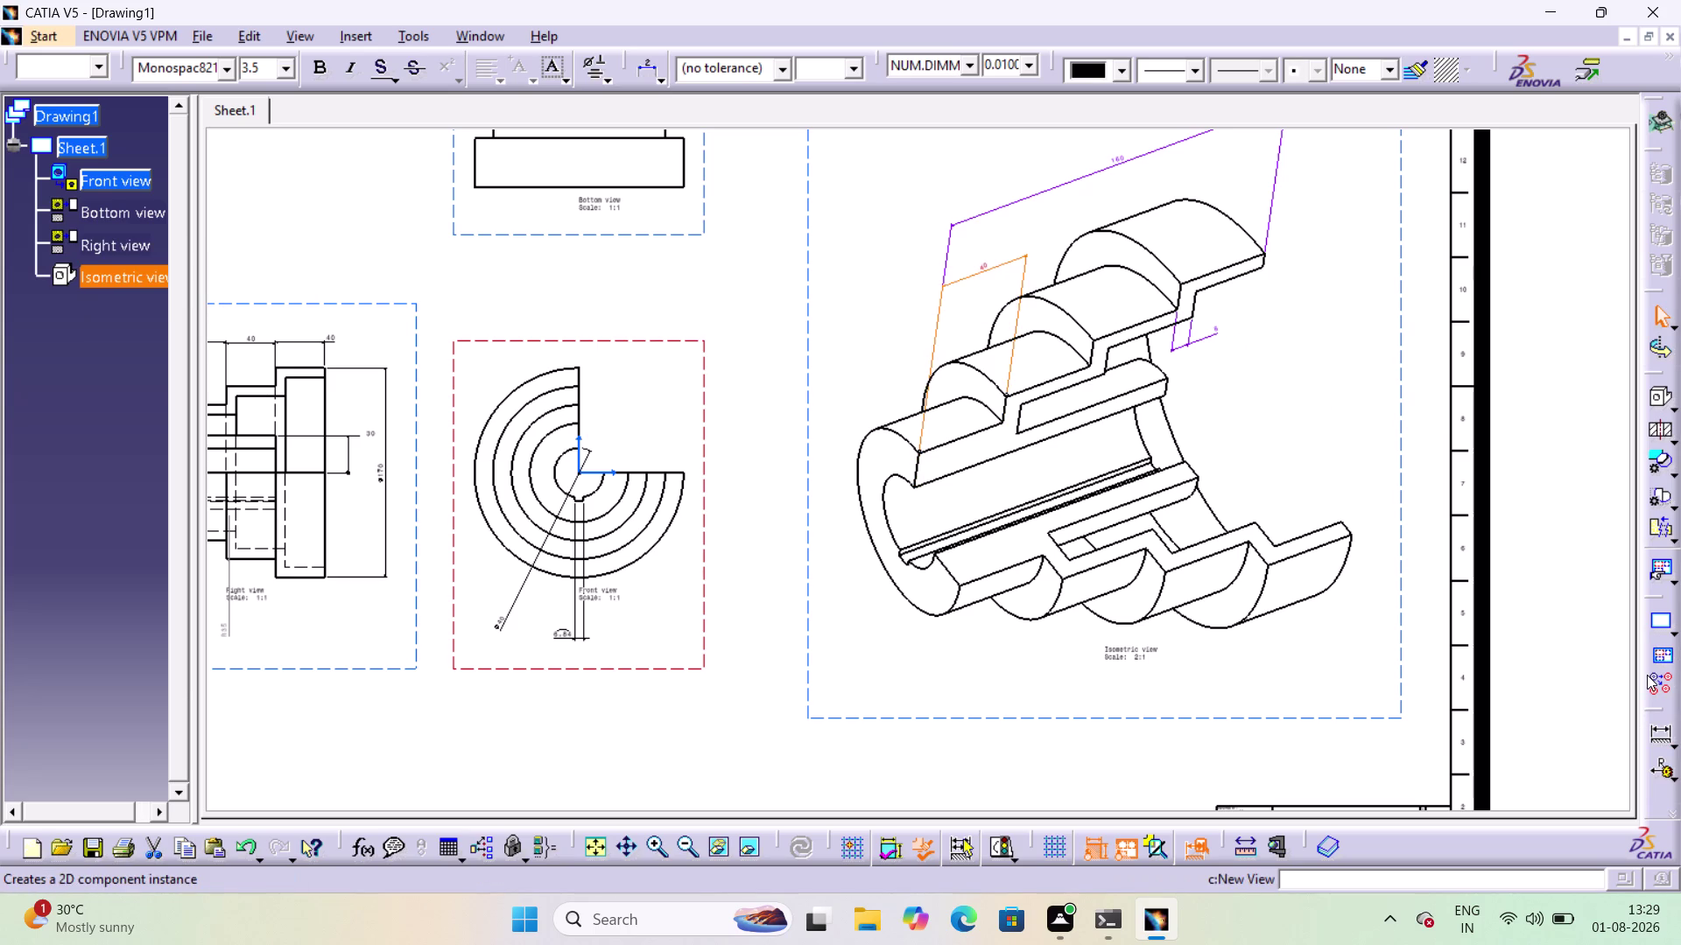
Chain the next step dimension, dismissing the Drawing Warning along the way.
click(1659, 728)
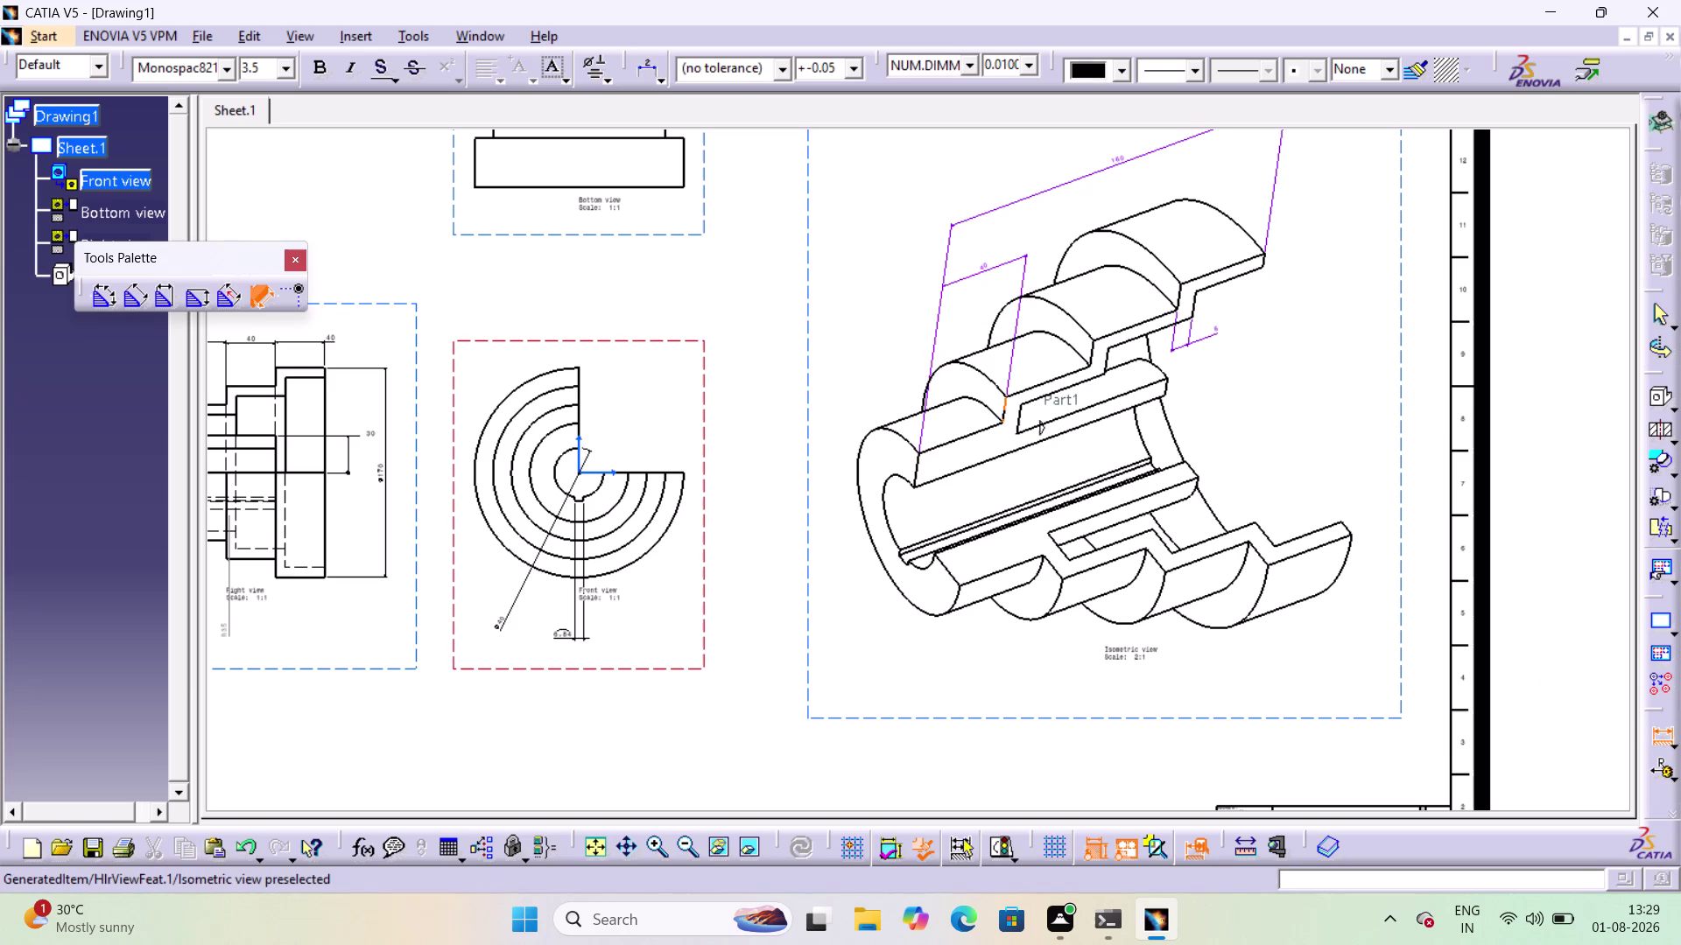
click(1005, 415)
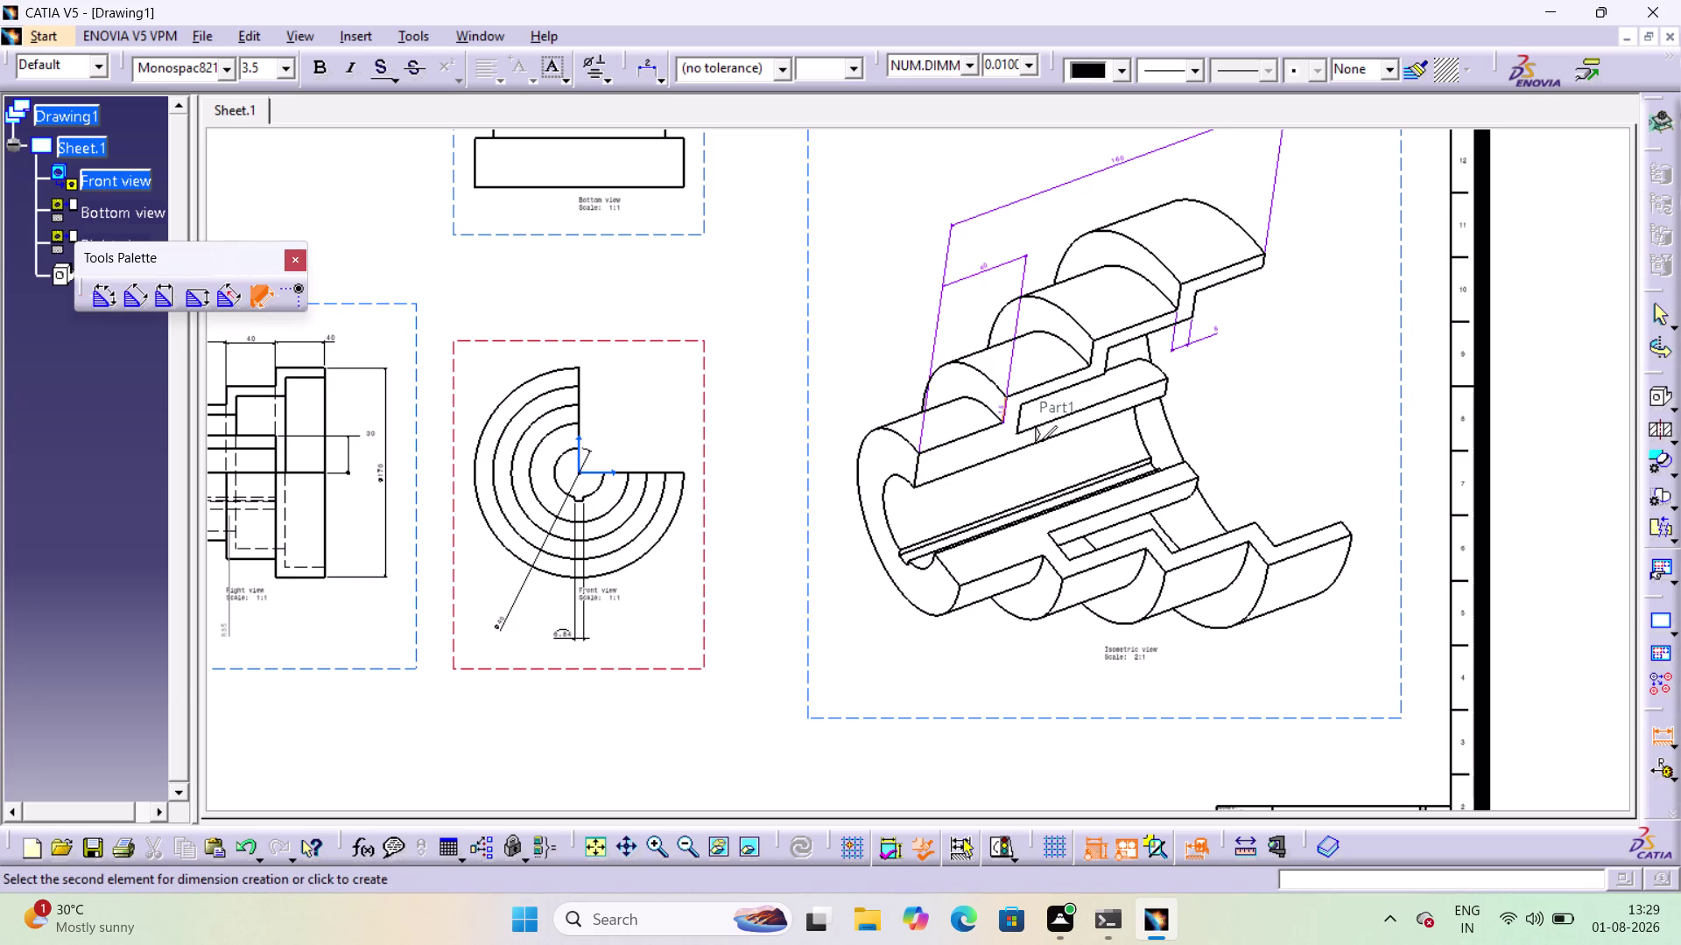
click(1096, 348)
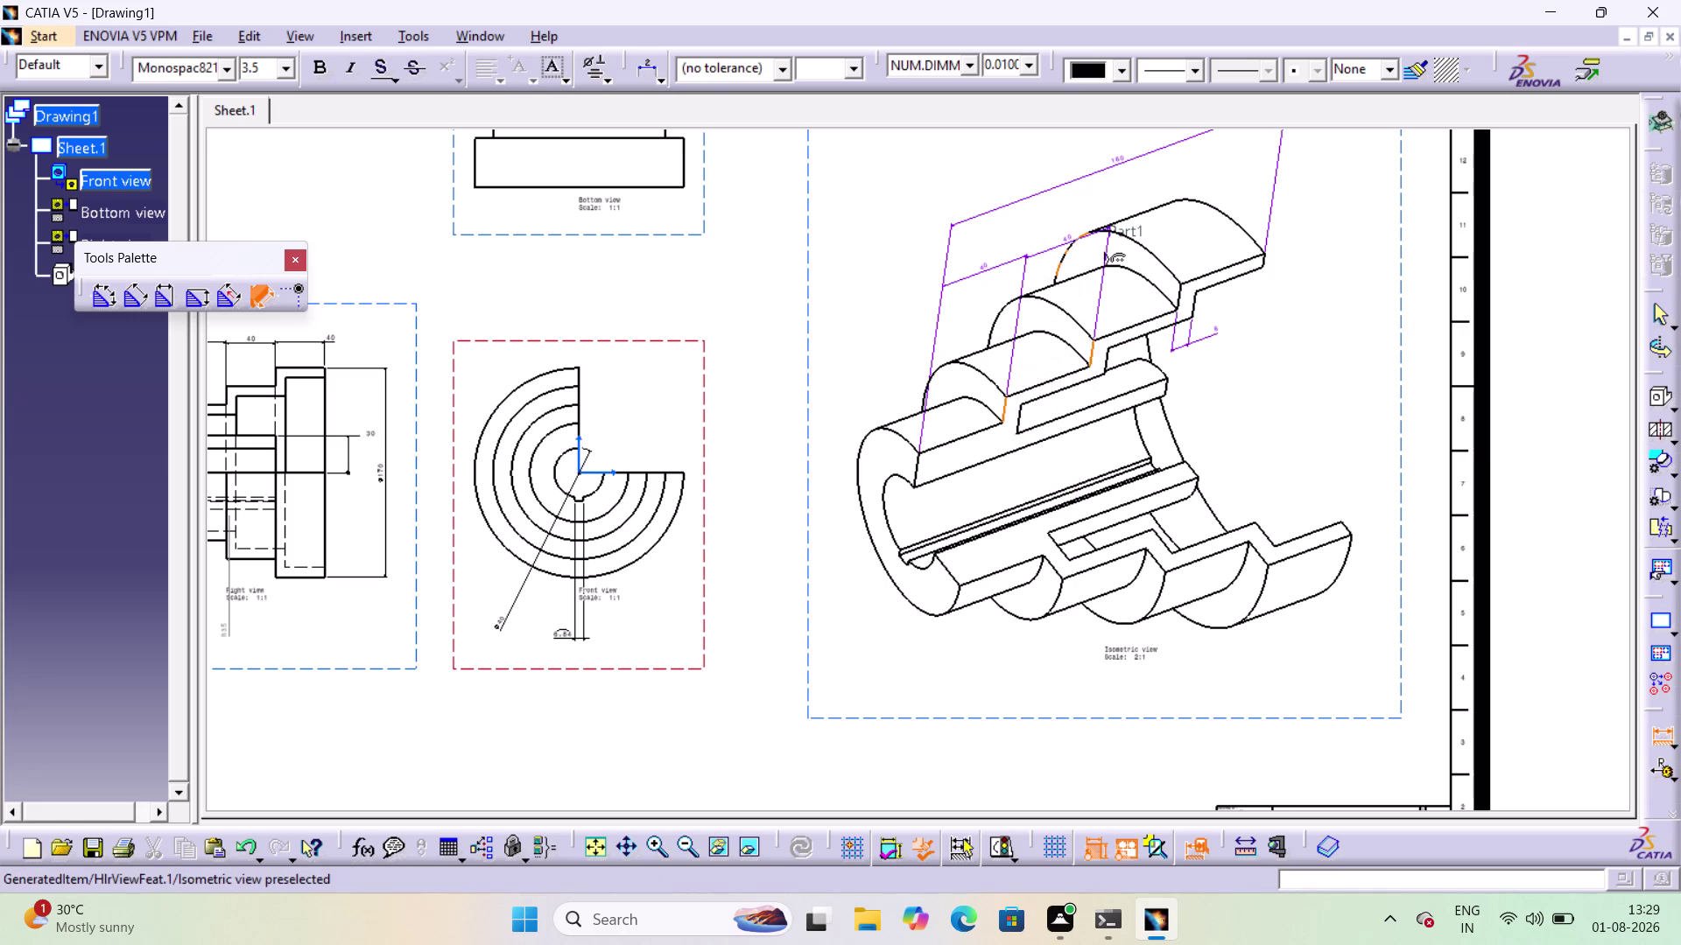
click(1073, 243)
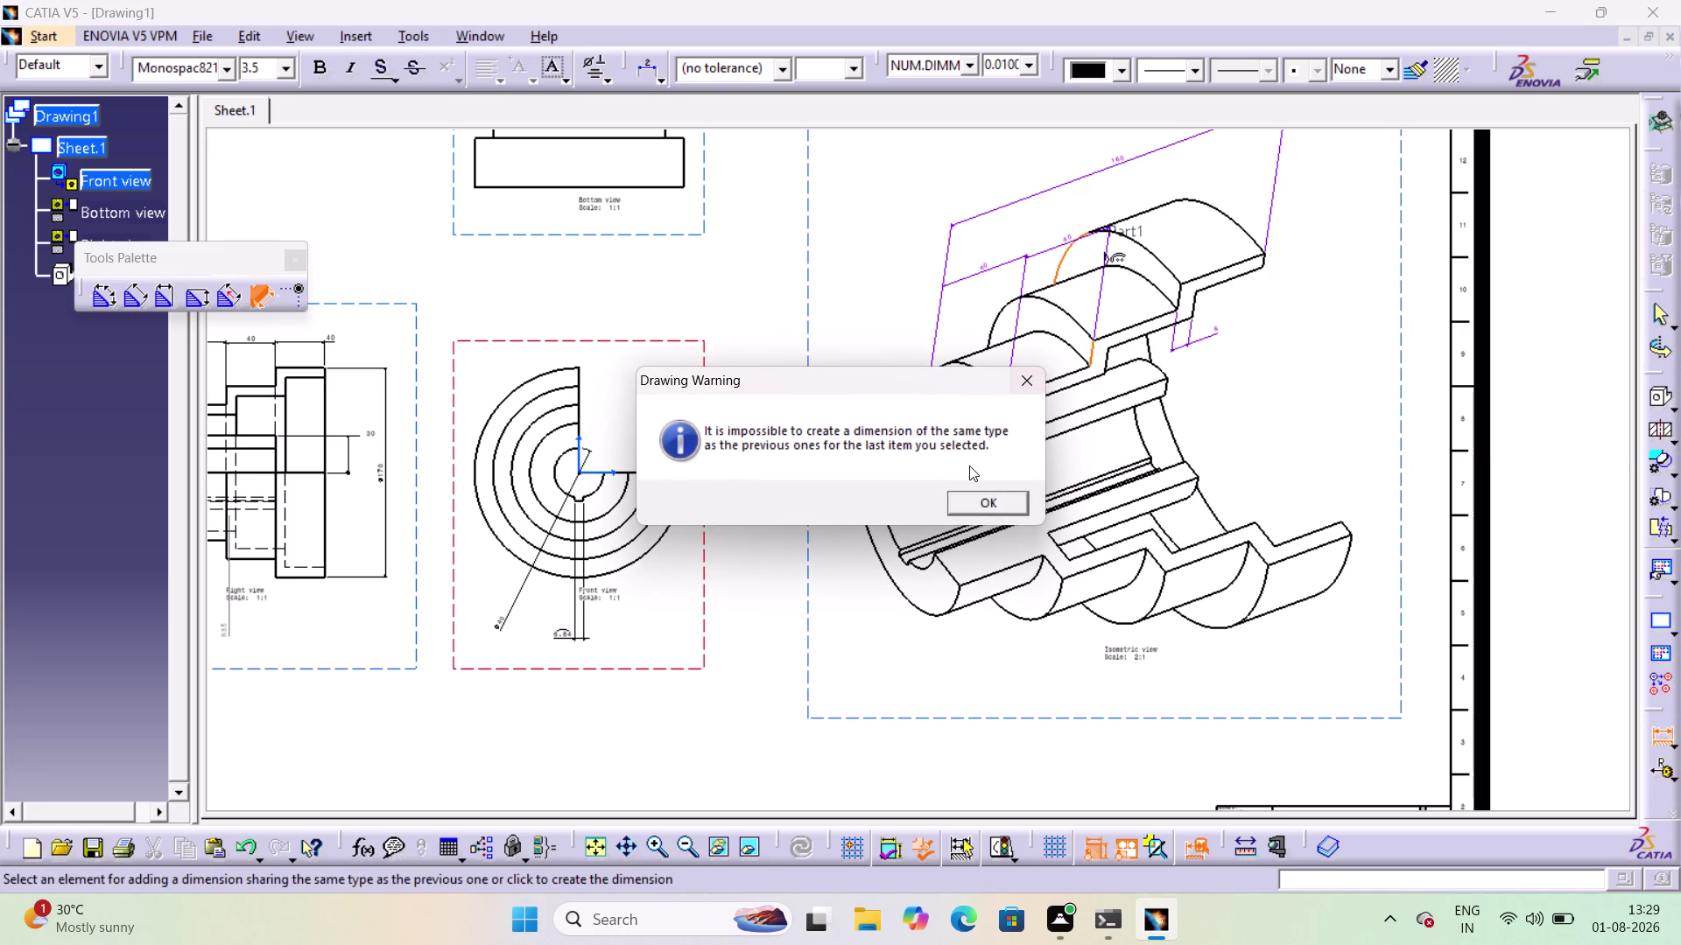
click(1001, 497)
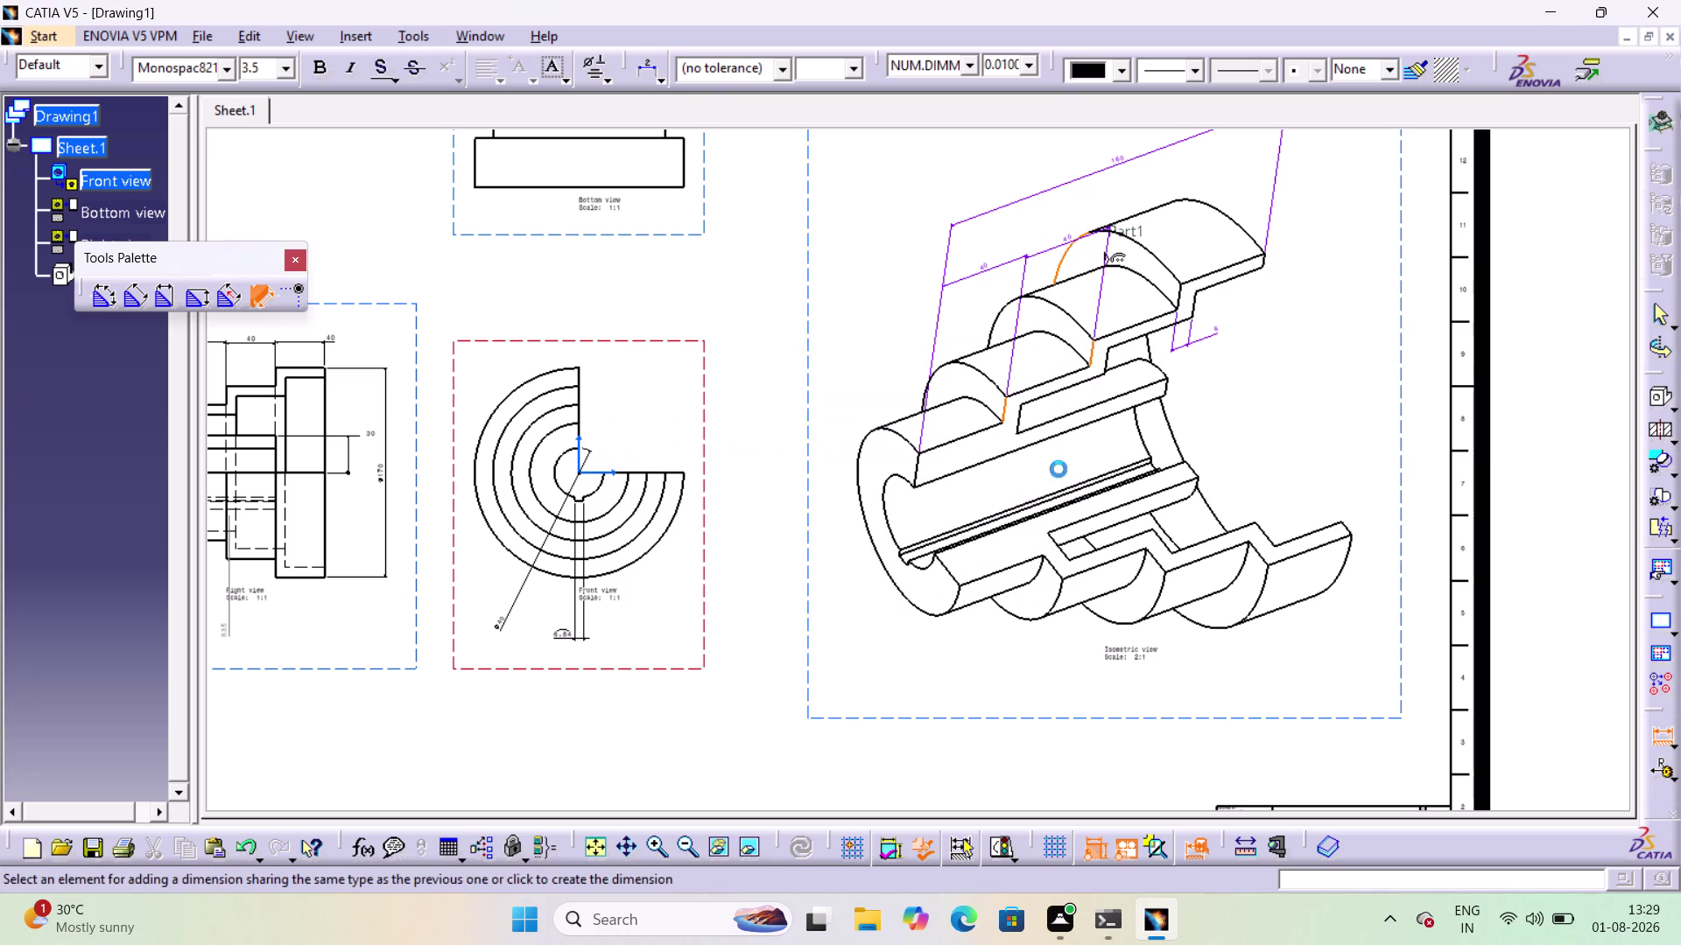
click(1050, 248)
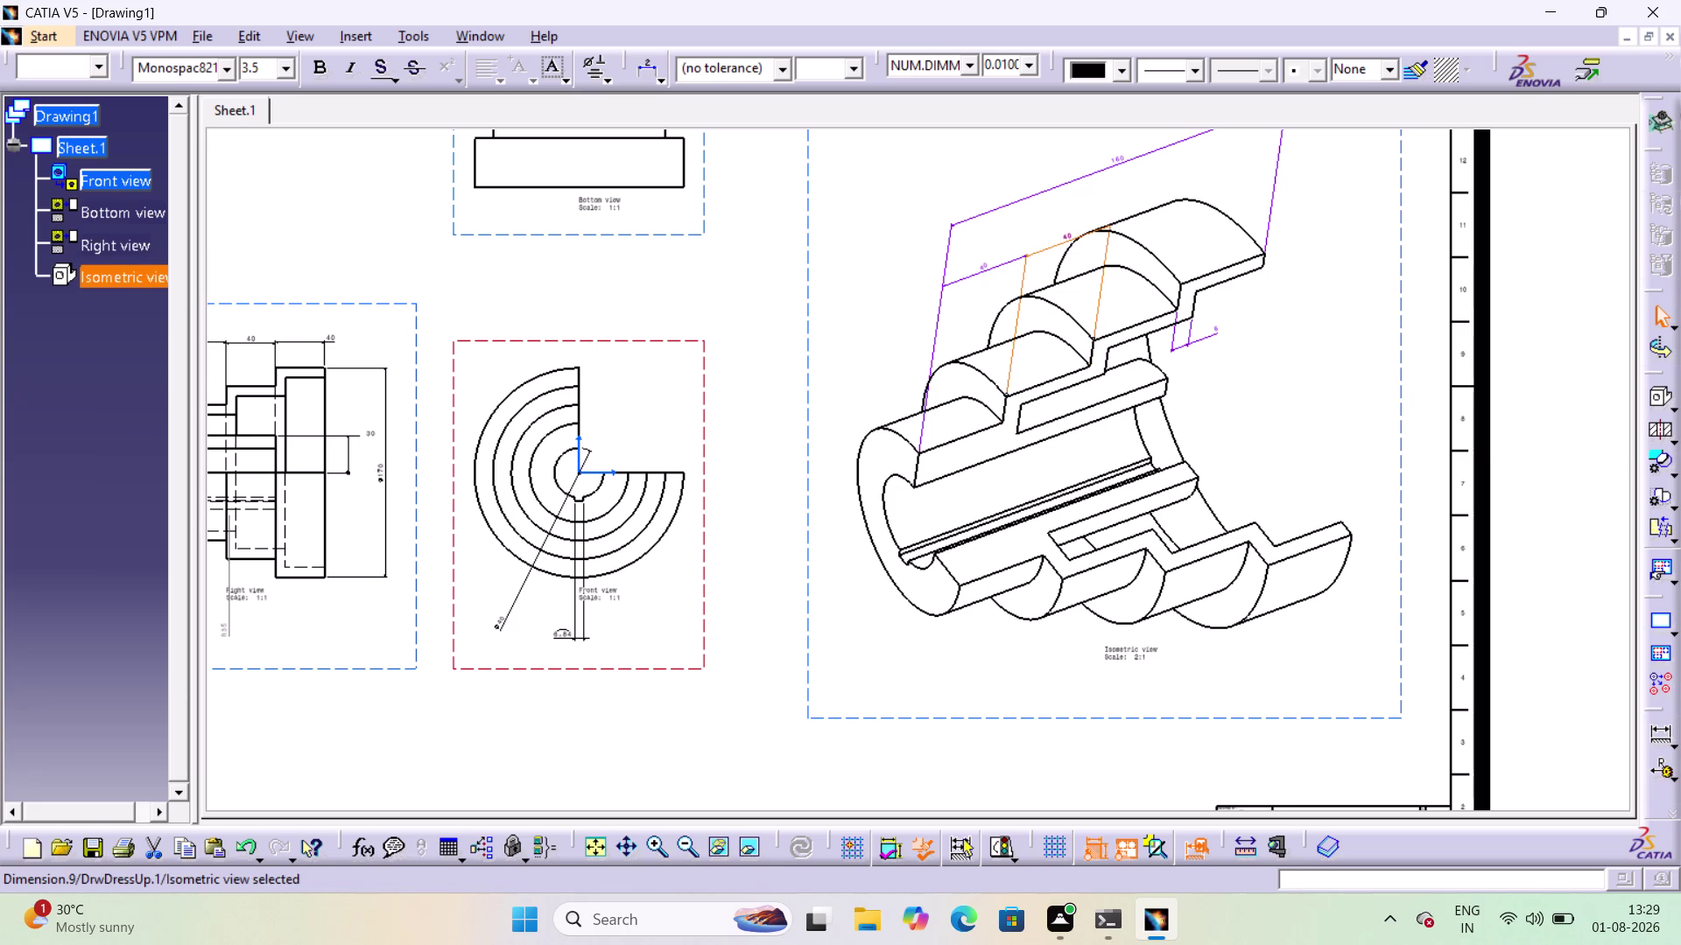
click(1300, 429)
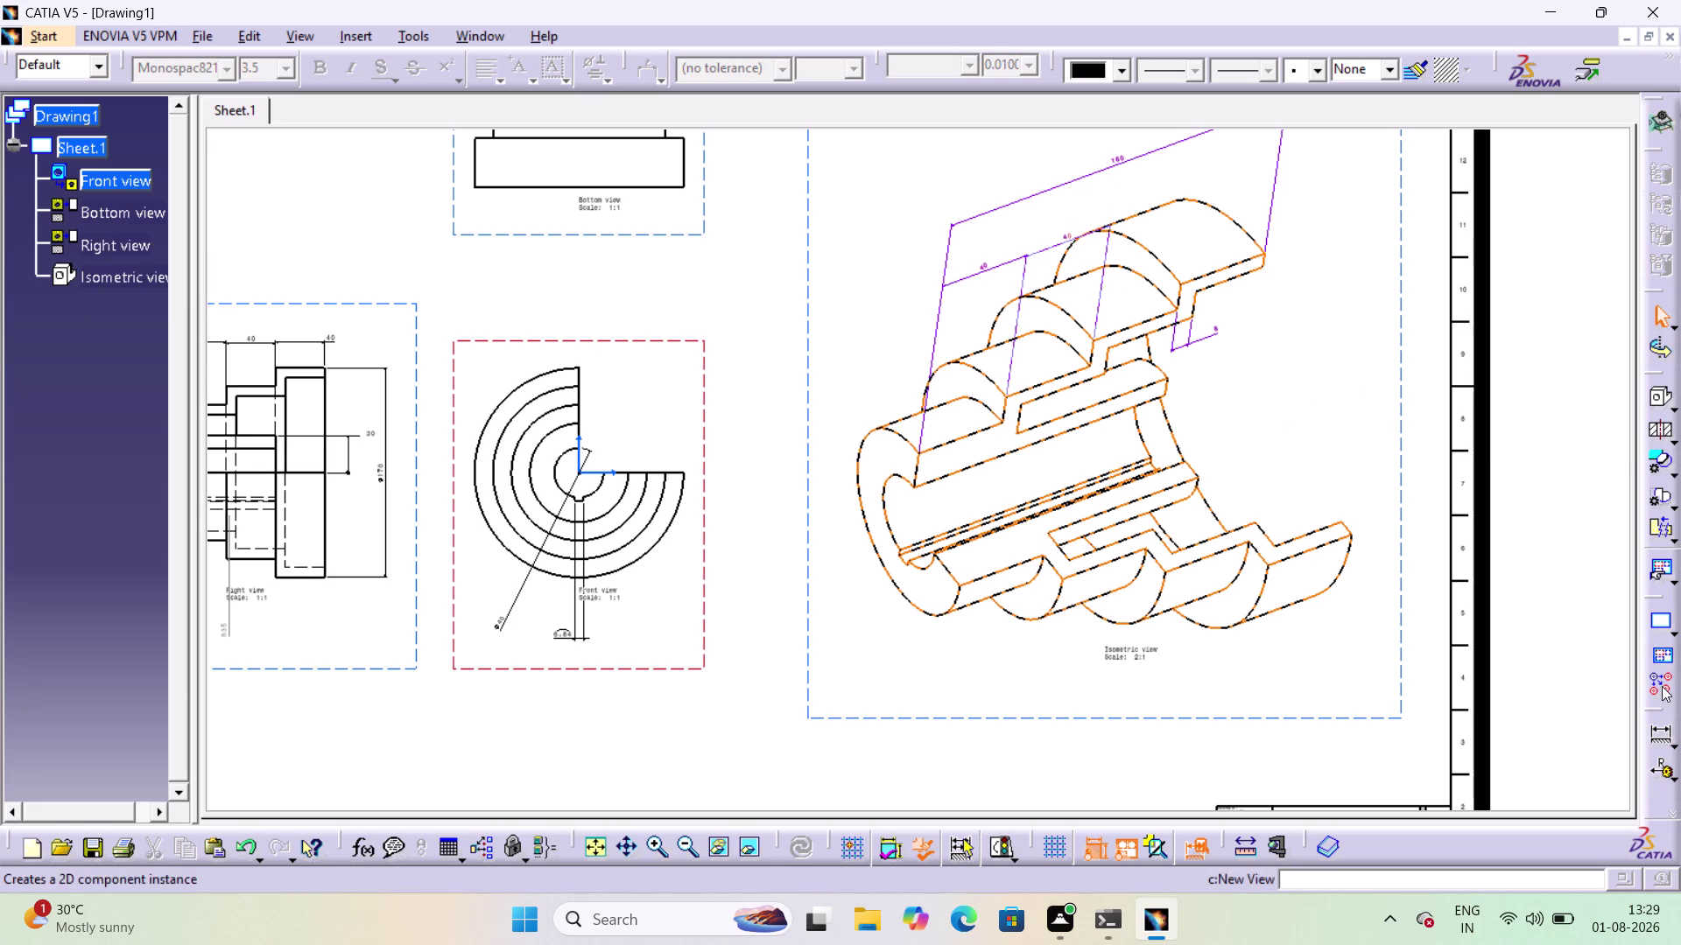
Add the chained dimension for the third step of the isometric pulley.
click(1658, 733)
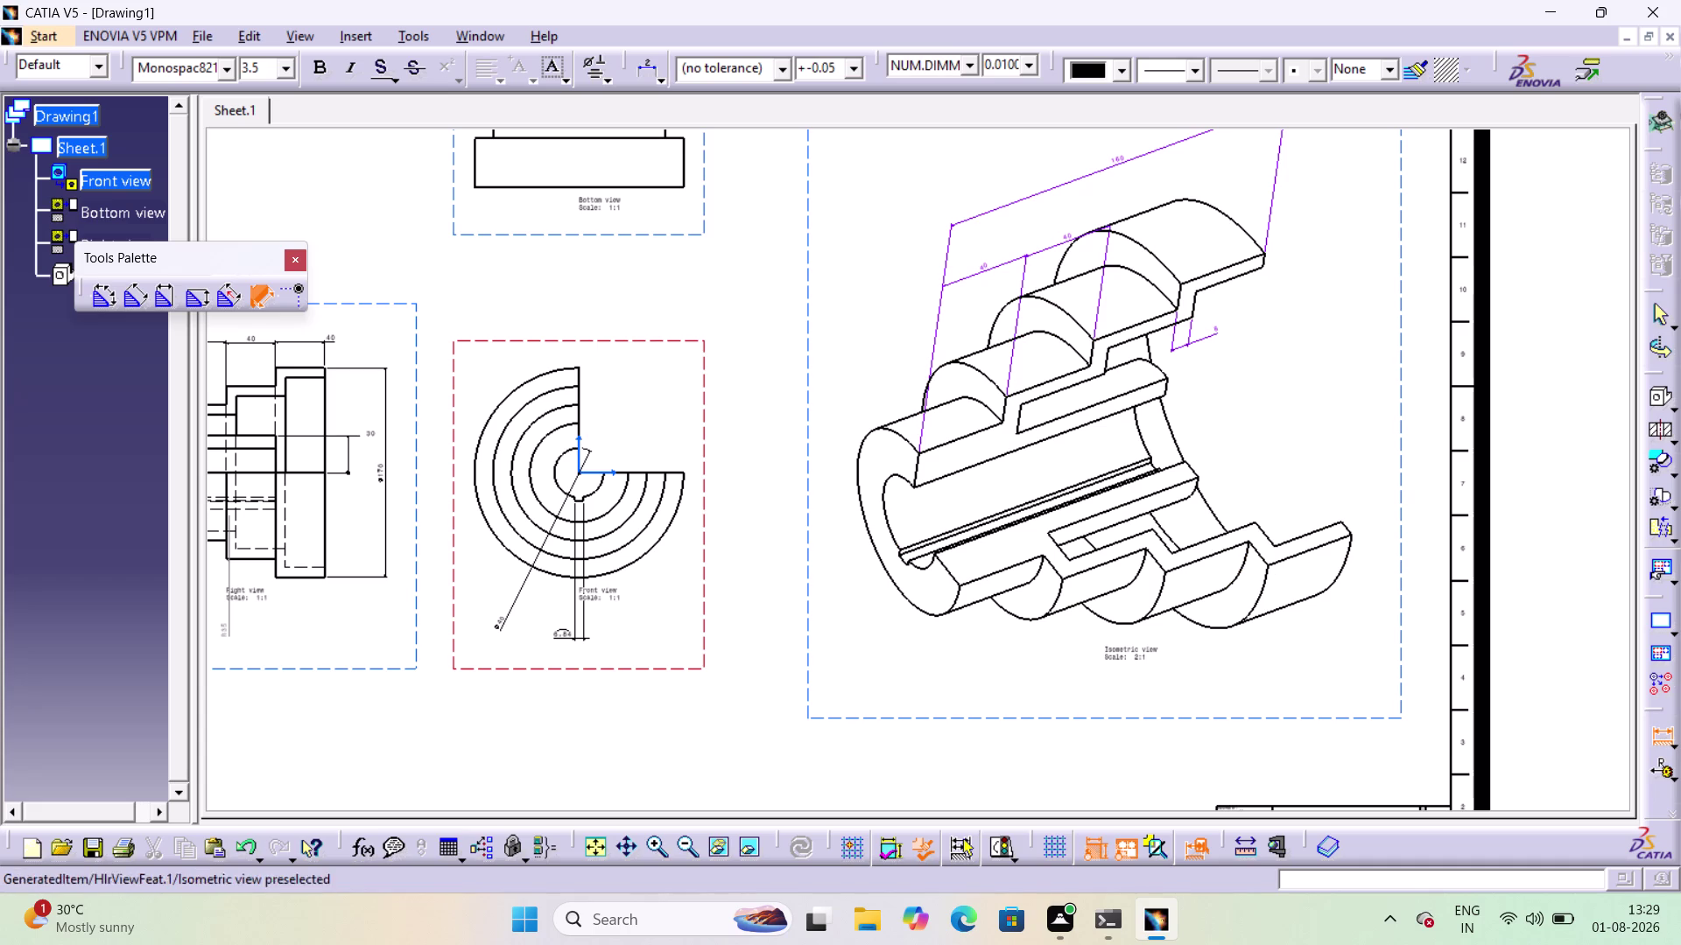
click(1092, 353)
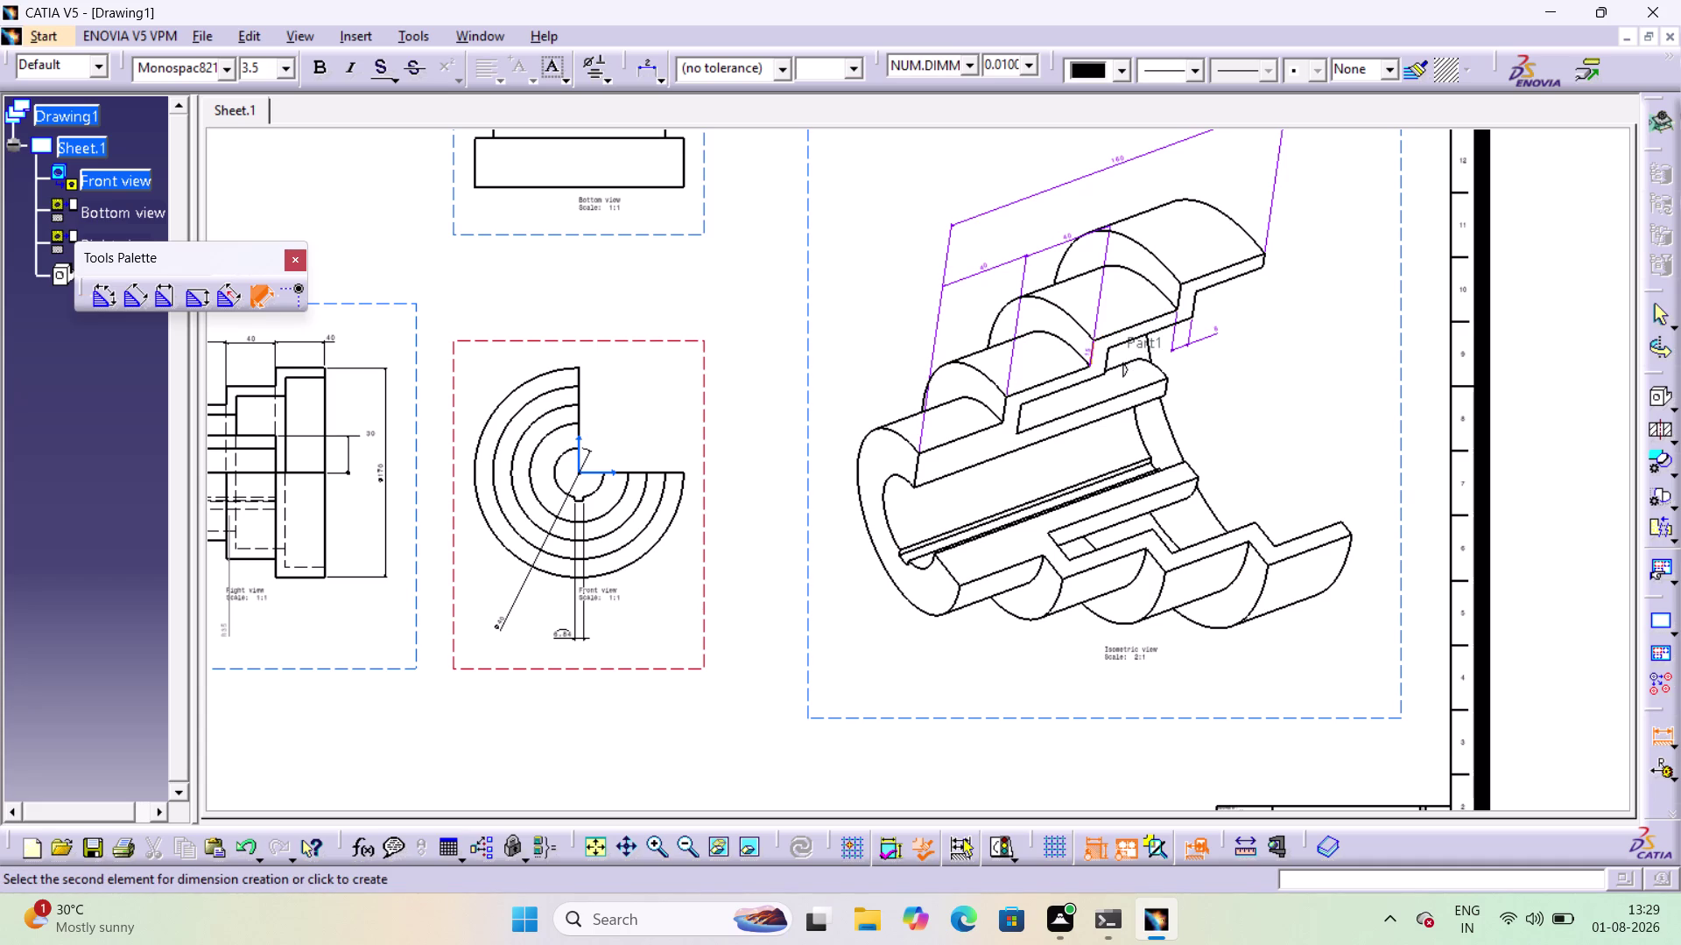
click(1177, 288)
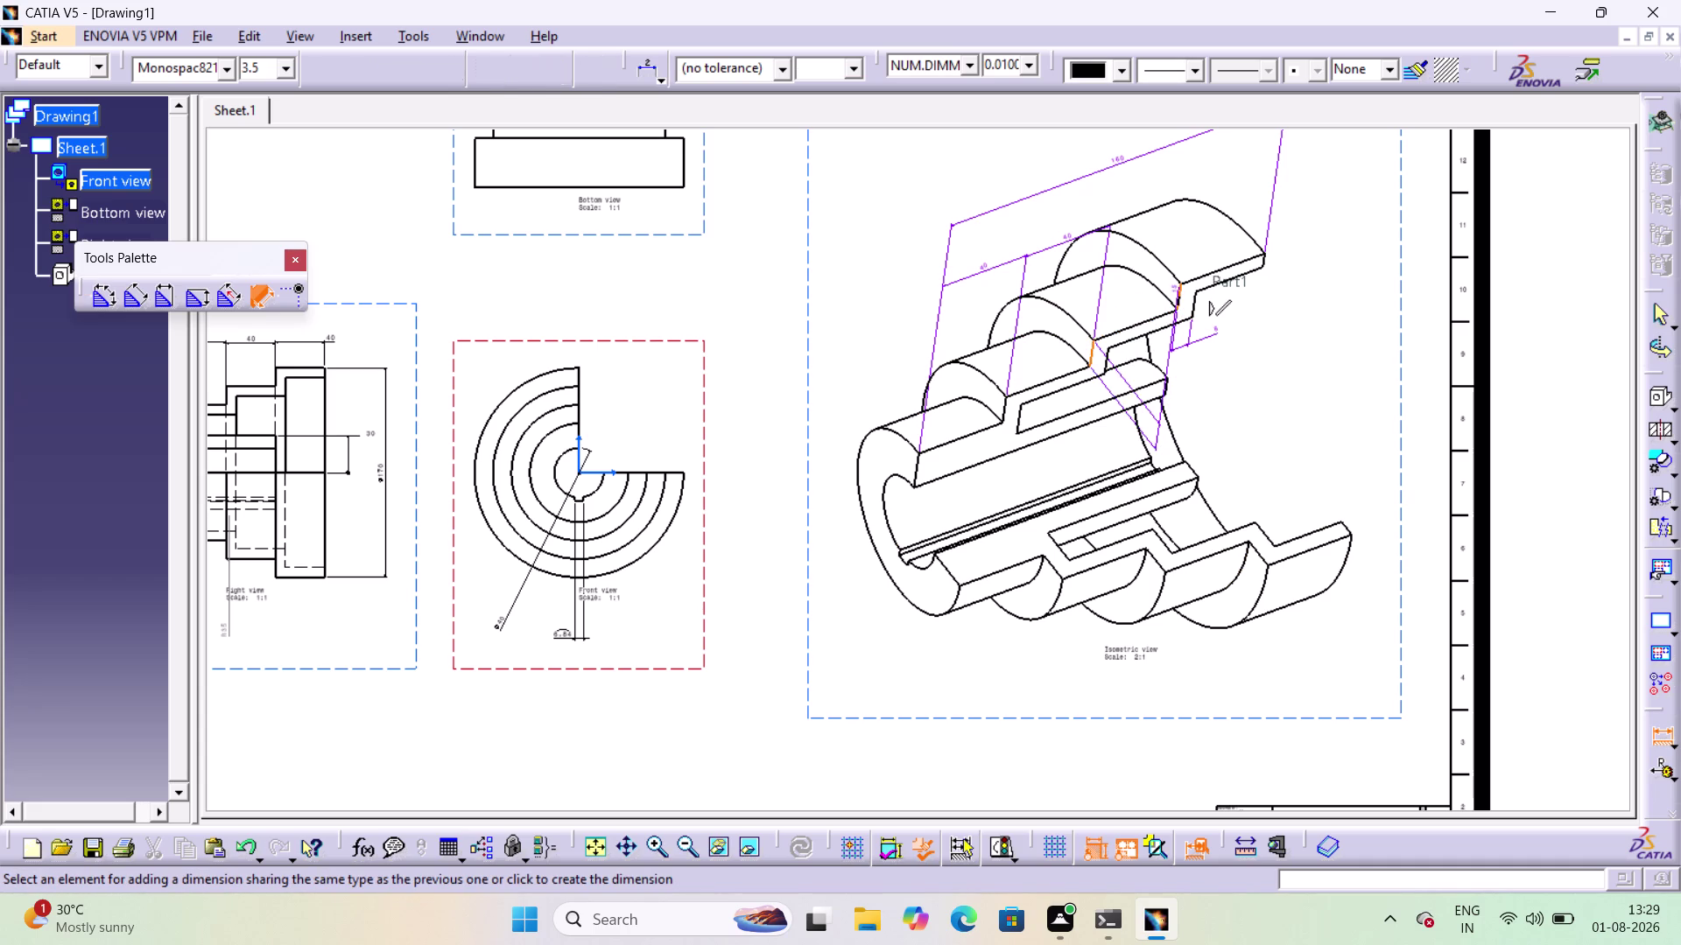
click(1150, 205)
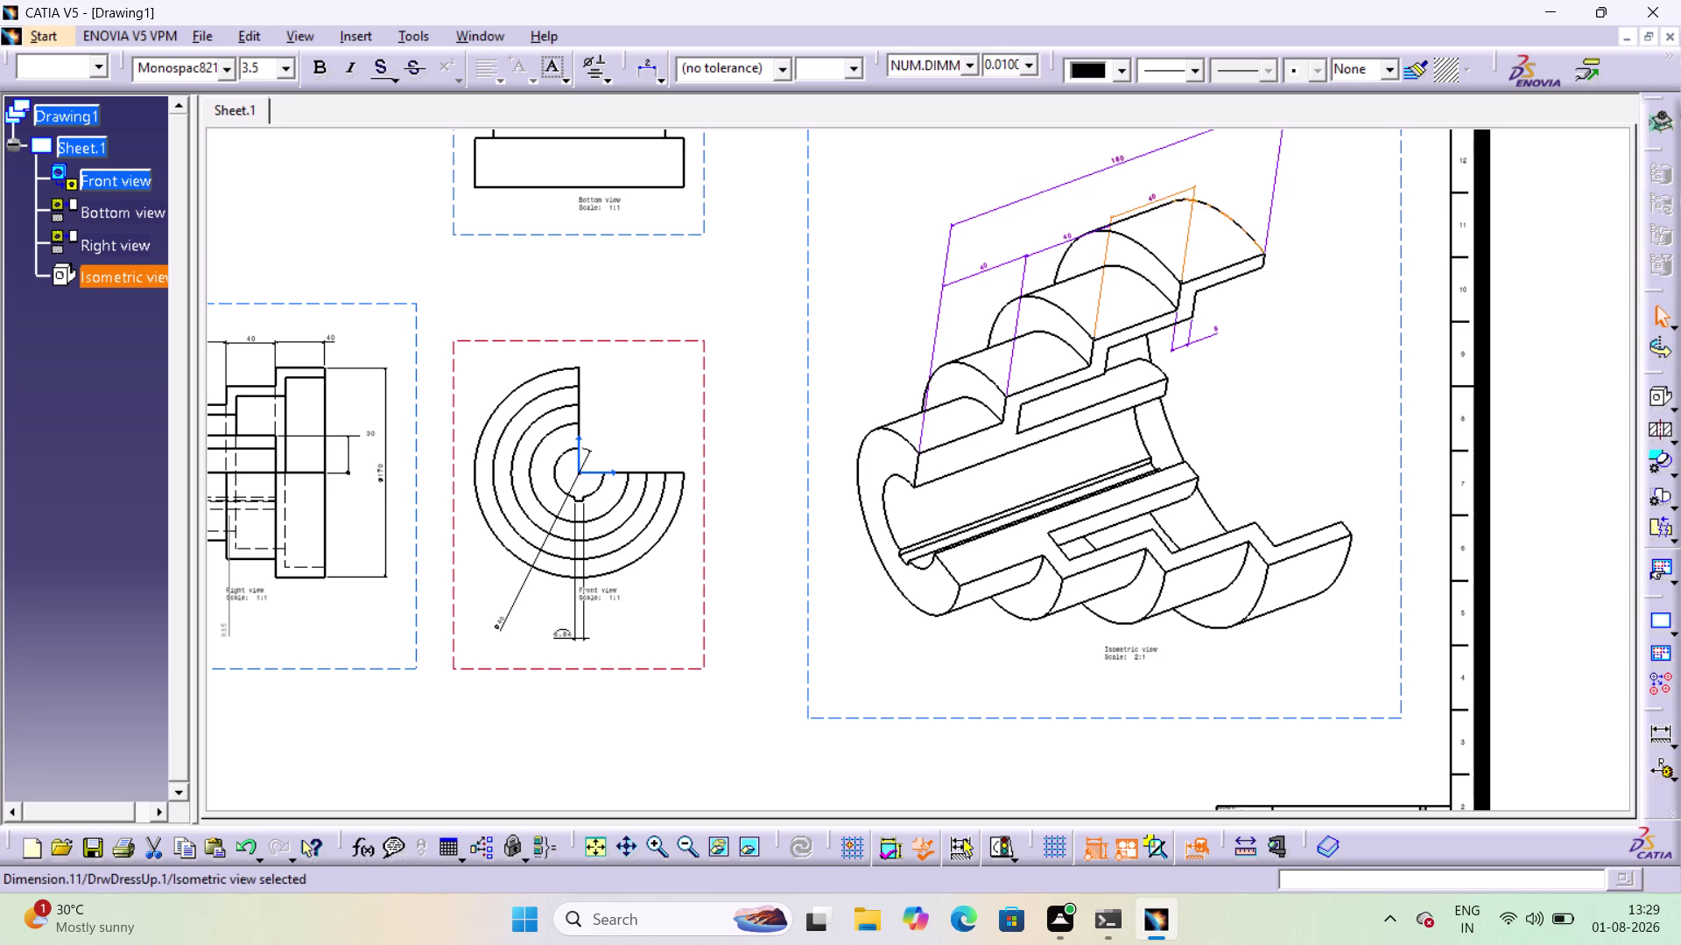
click(1274, 336)
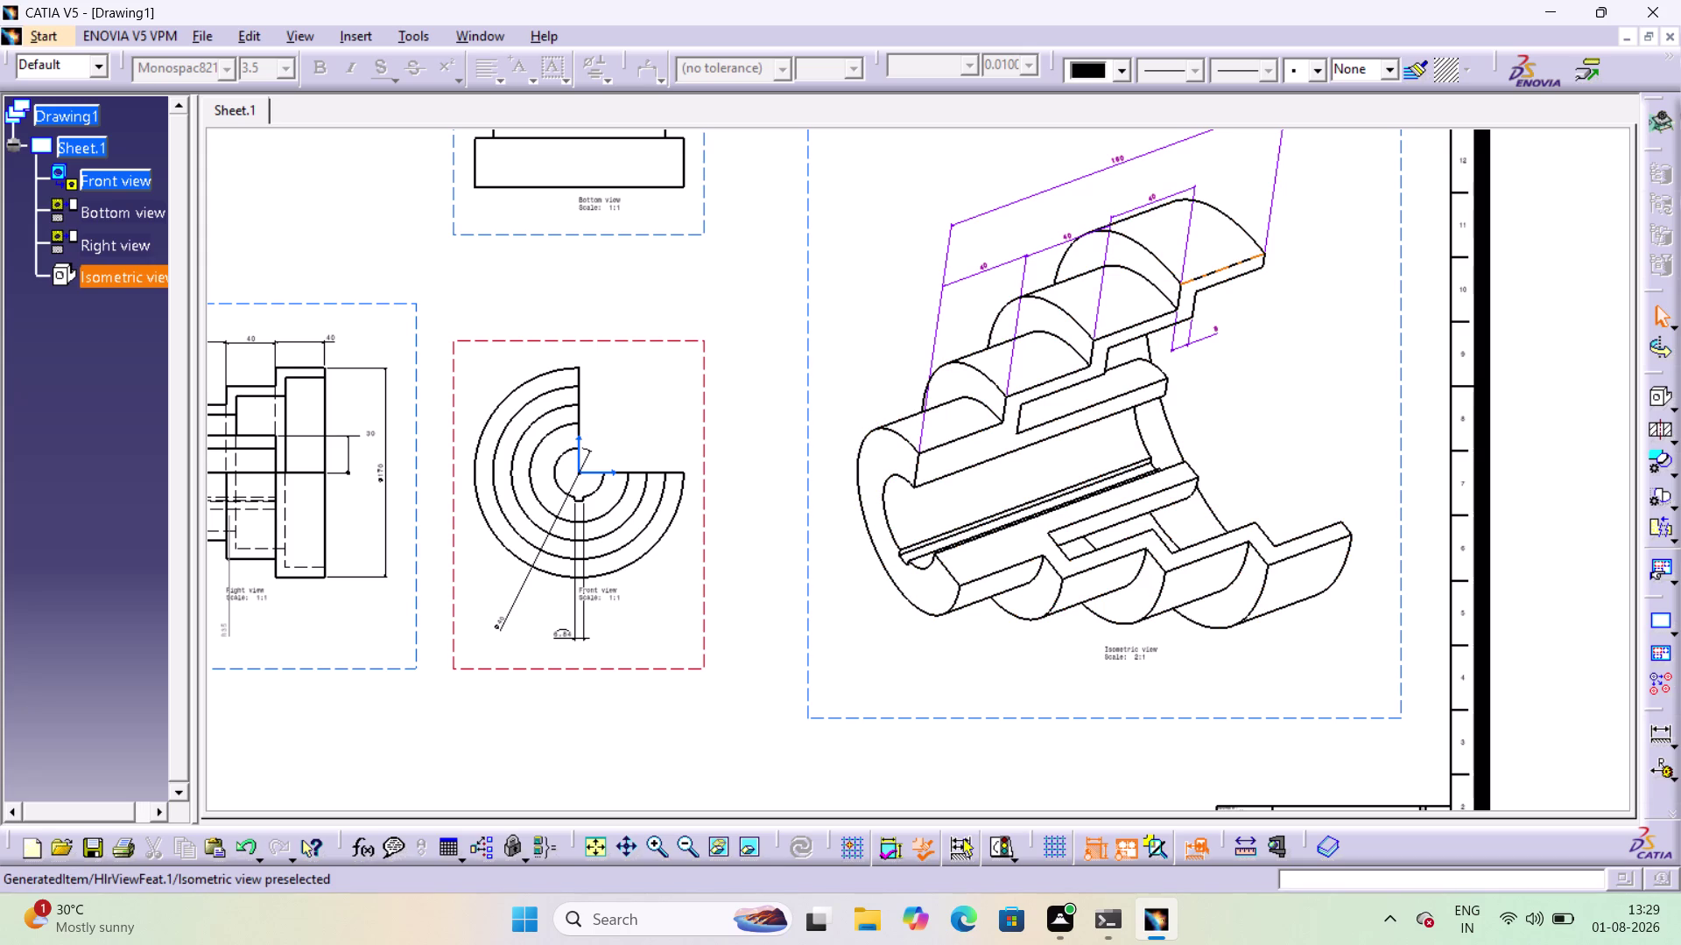
Dimension the rightmost end step of the isometric pulley.
double_click(1657, 727)
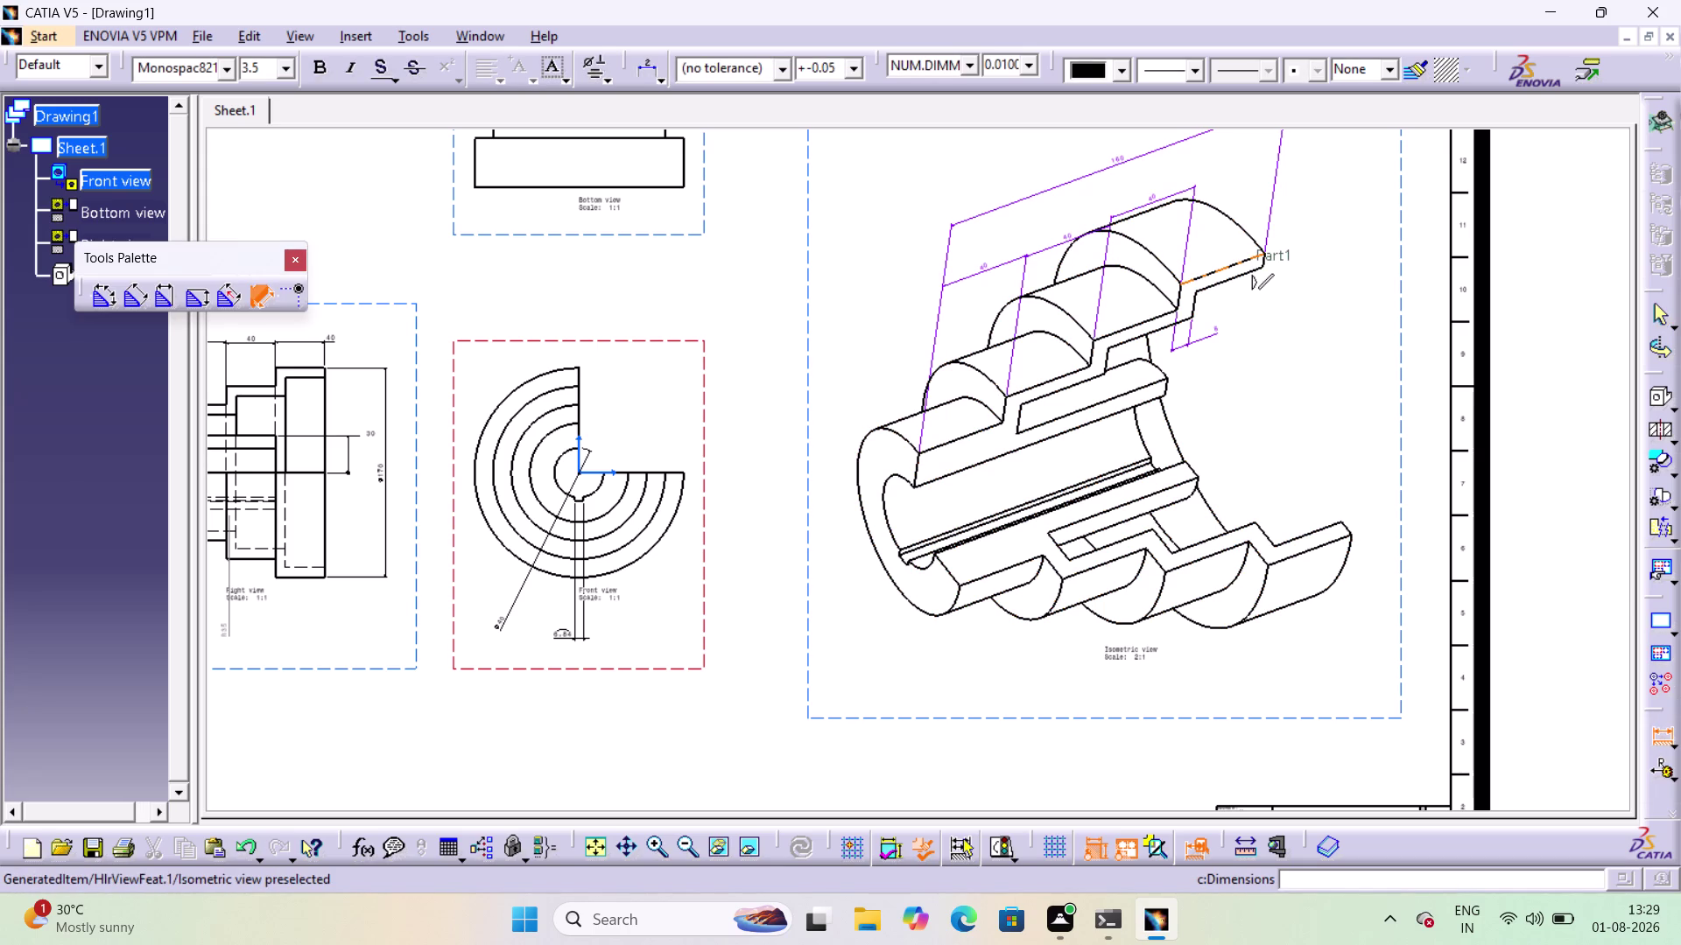
click(1221, 264)
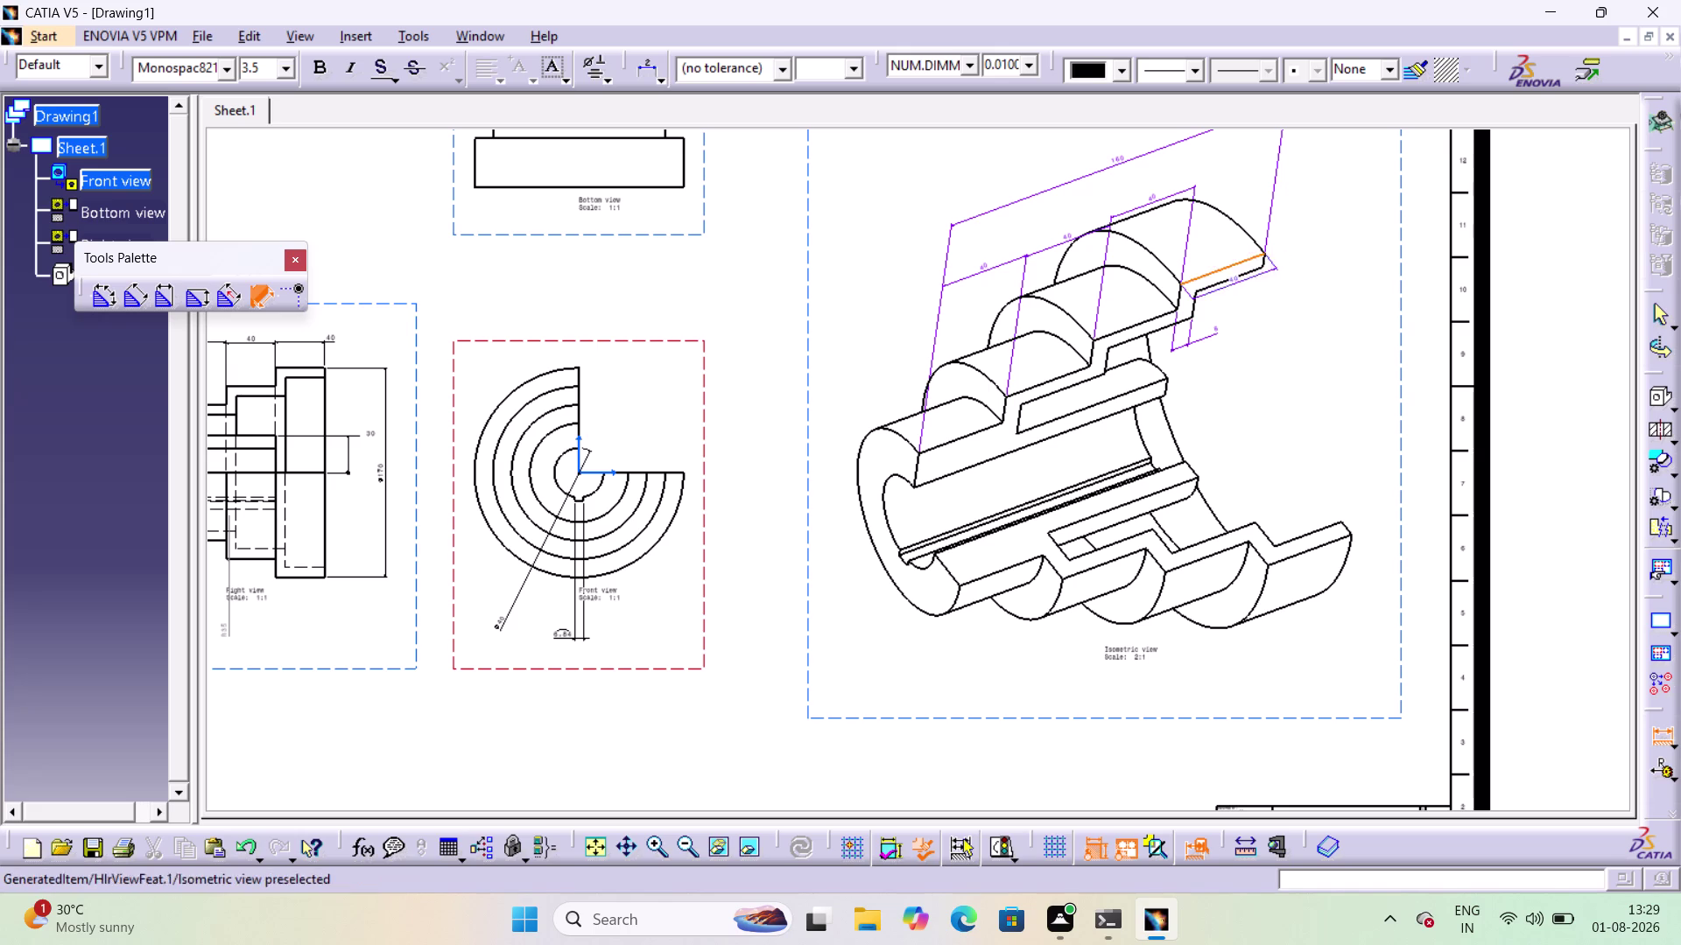
click(1236, 278)
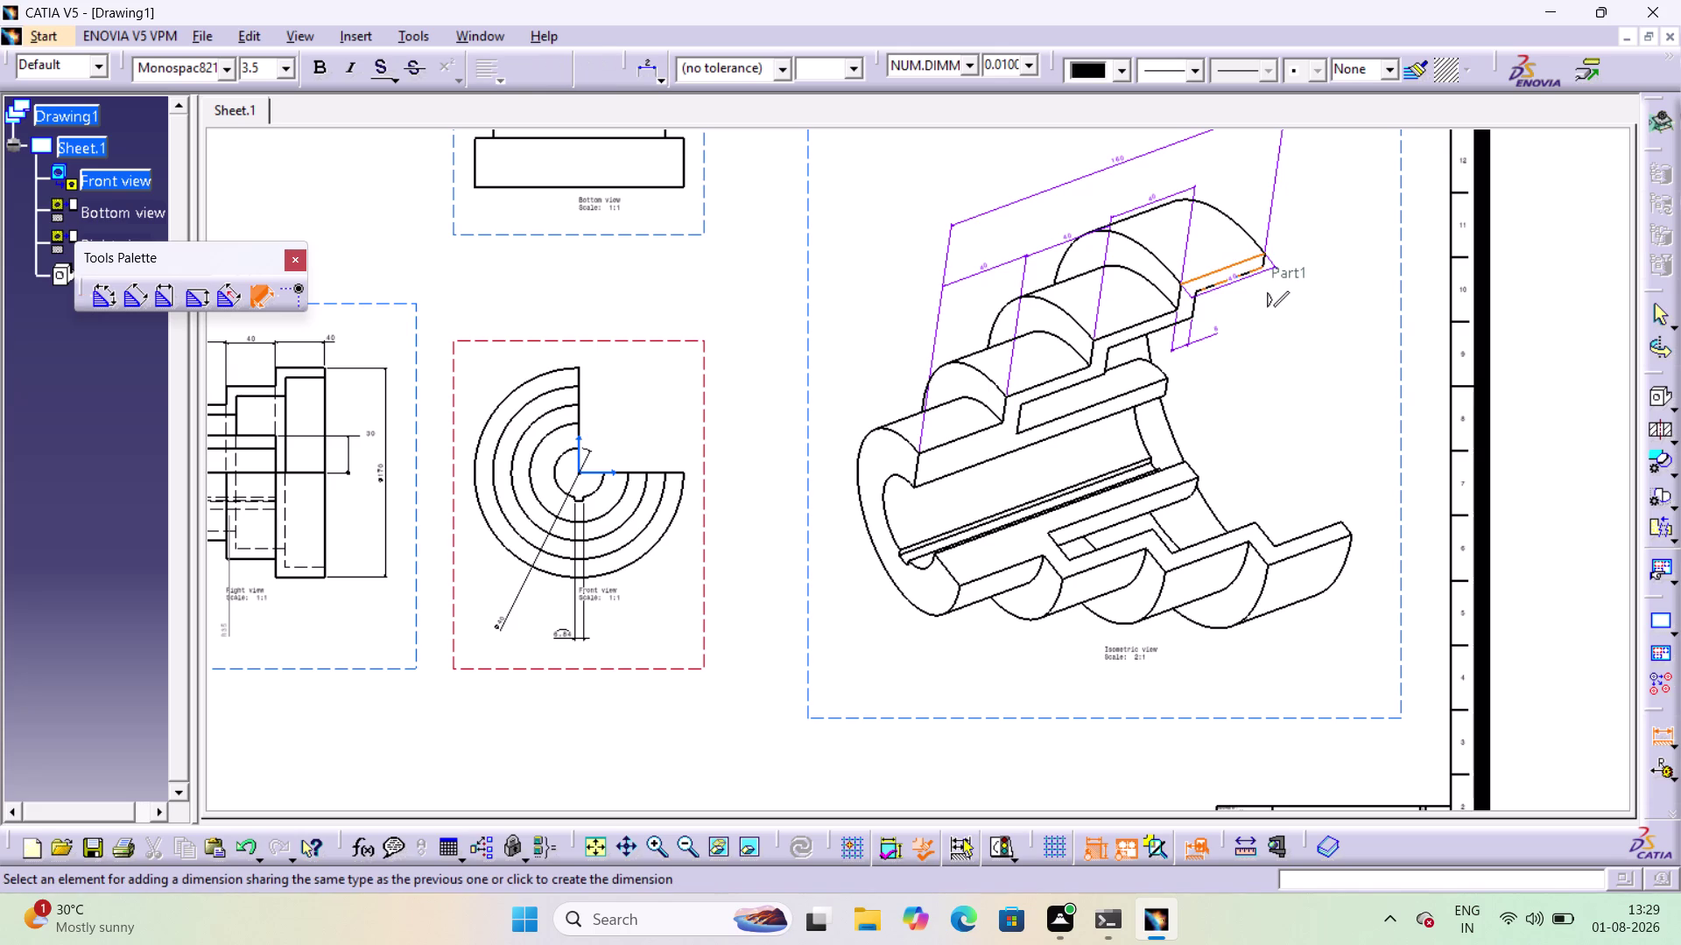
click(1300, 263)
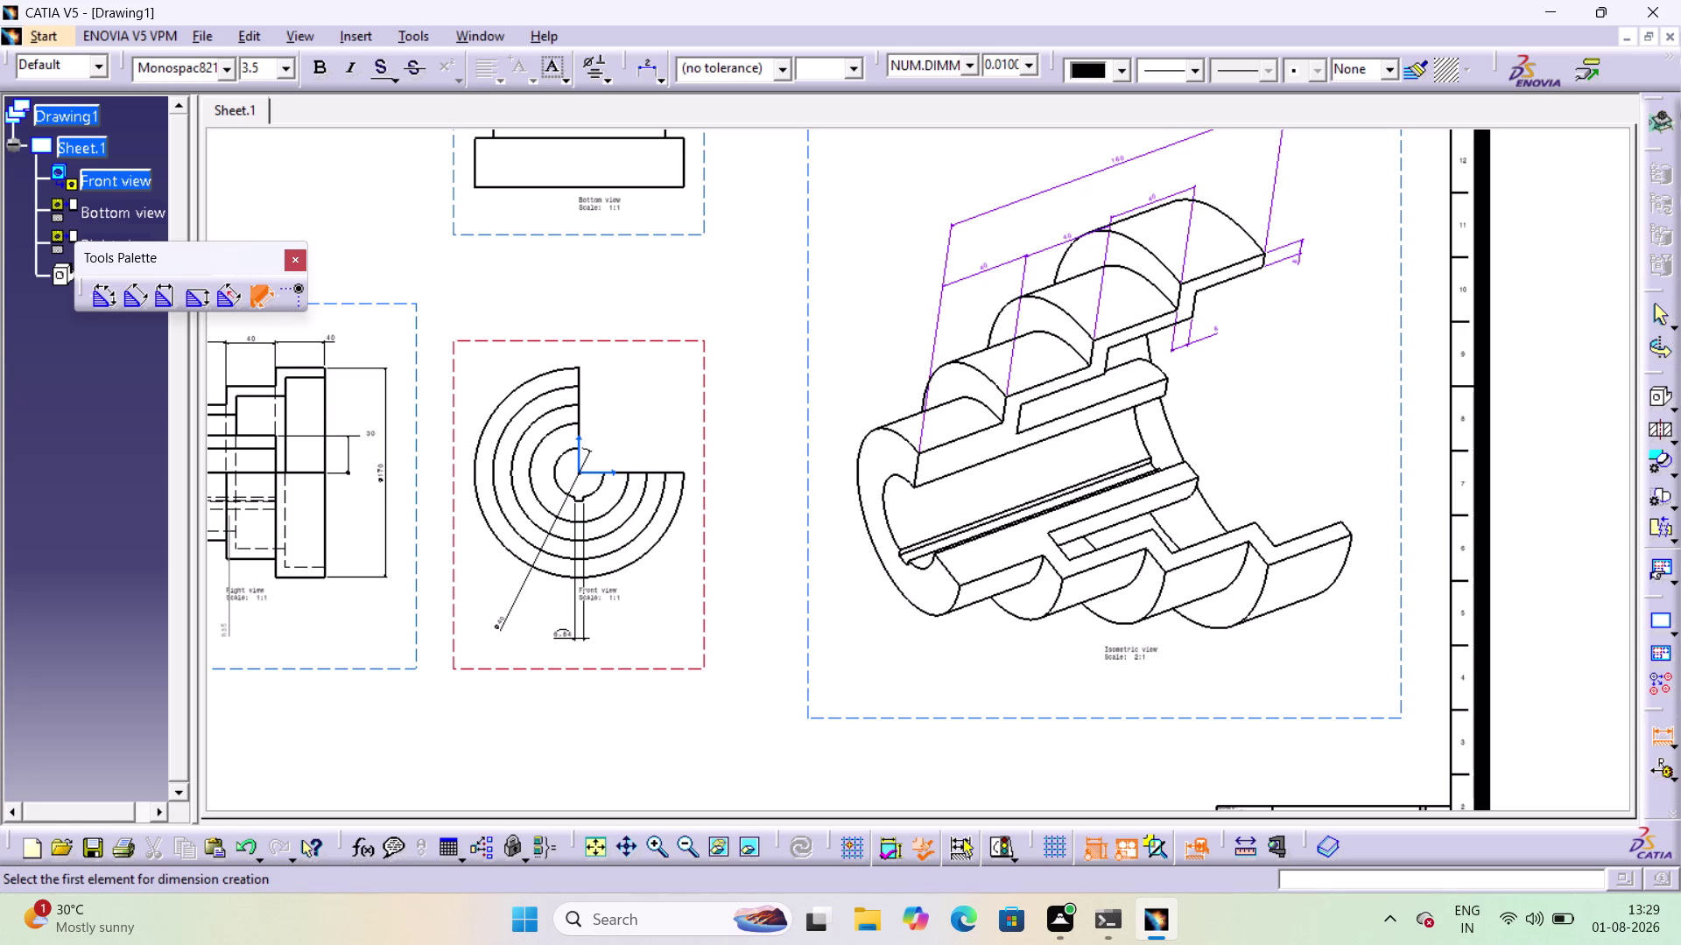
click(1664, 749)
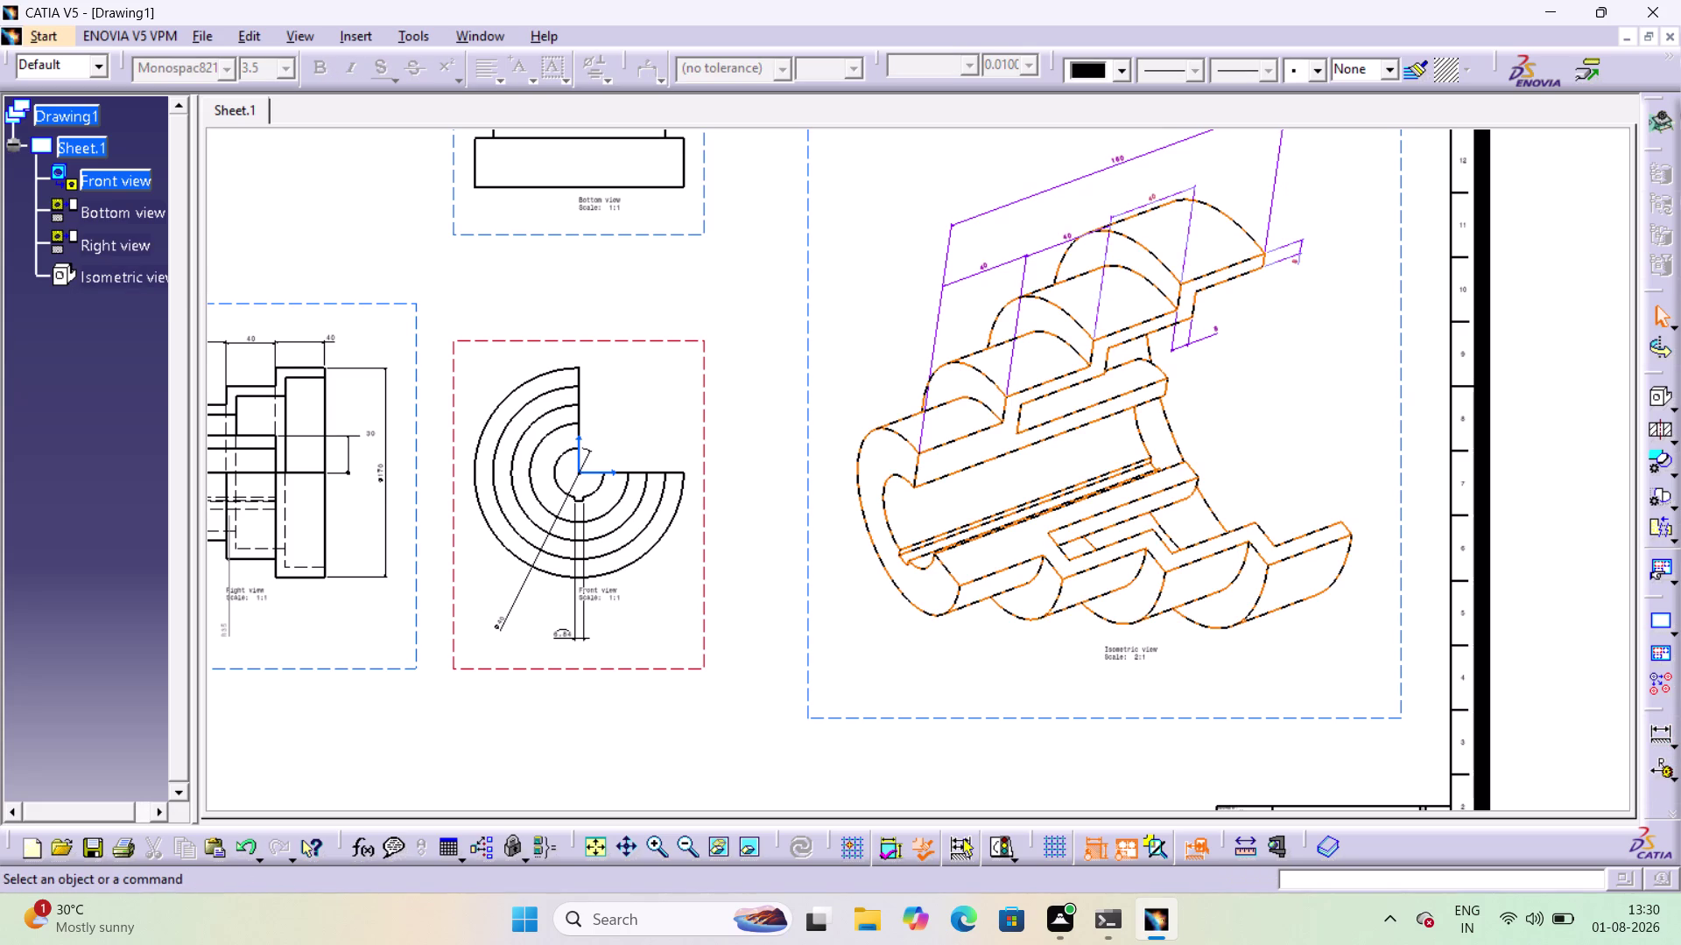
Enable center lines in the isometric view's properties.
right_click(1400, 660)
click(1481, 324)
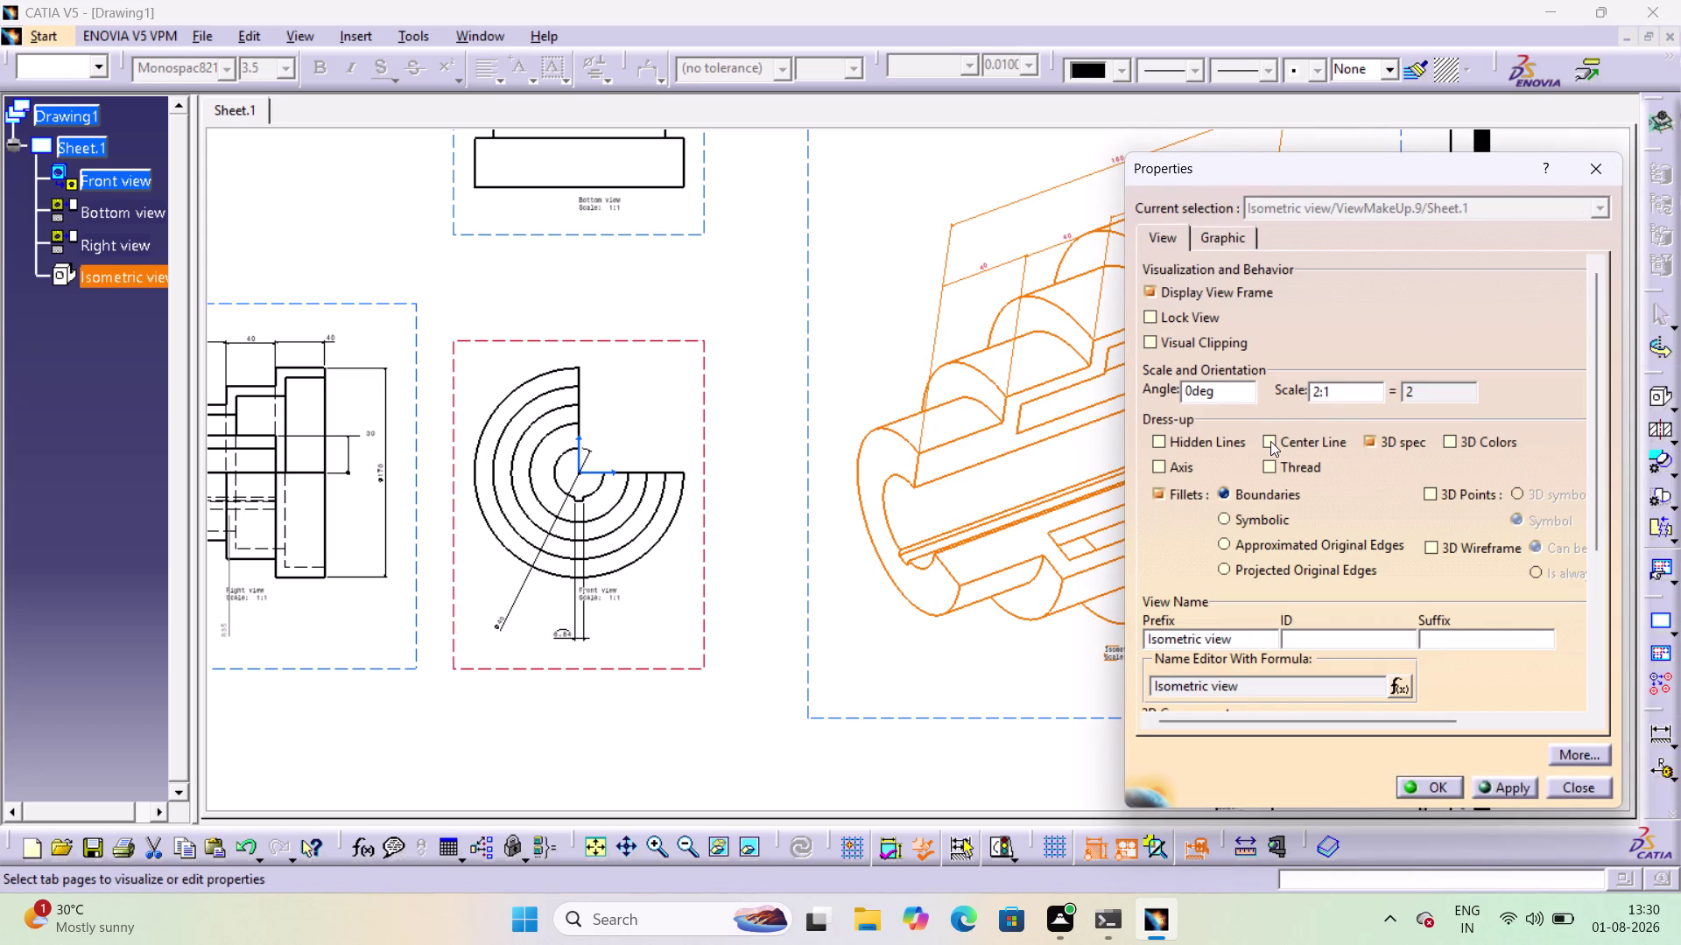
click(1270, 441)
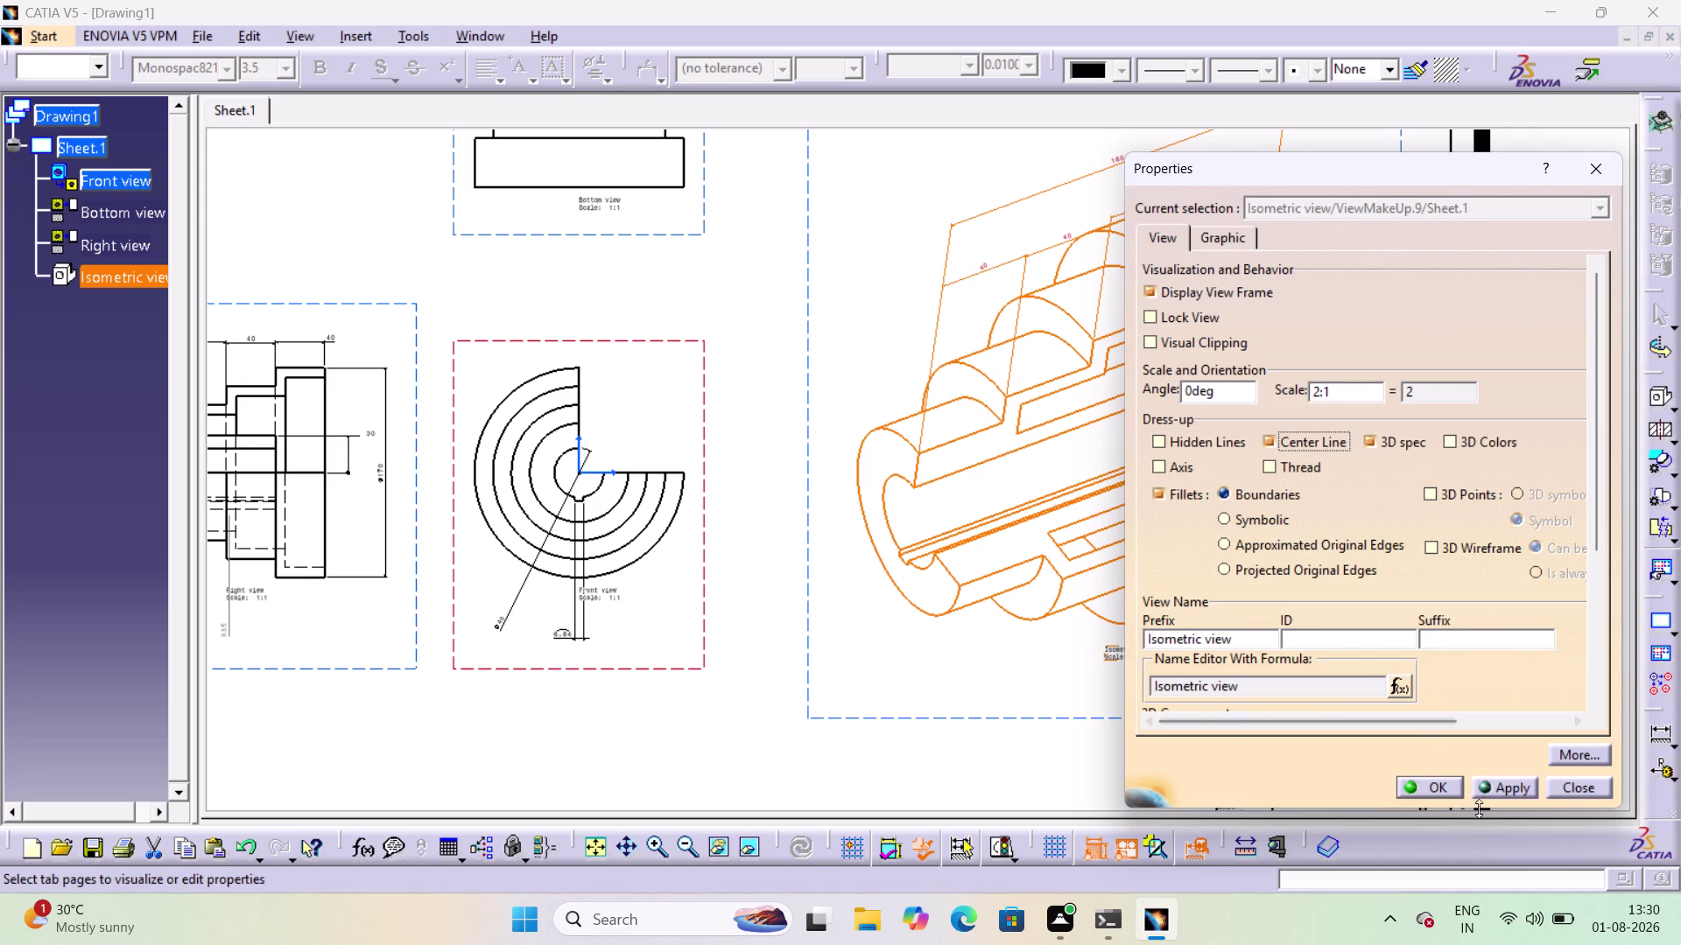
click(1452, 784)
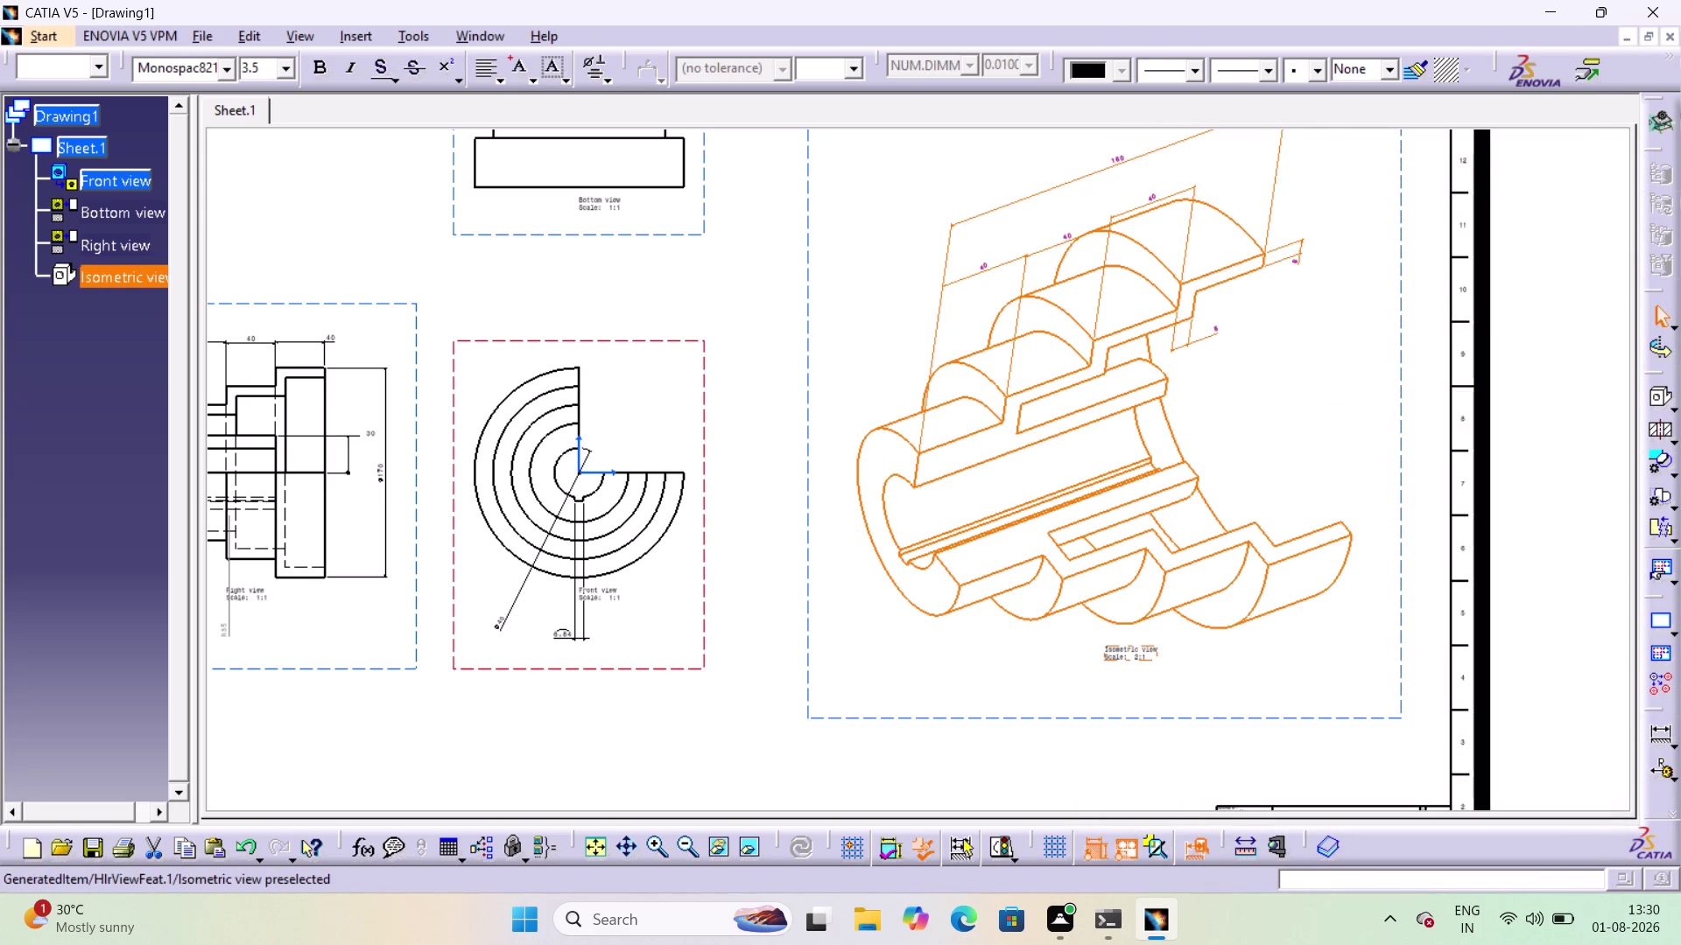
click(1320, 364)
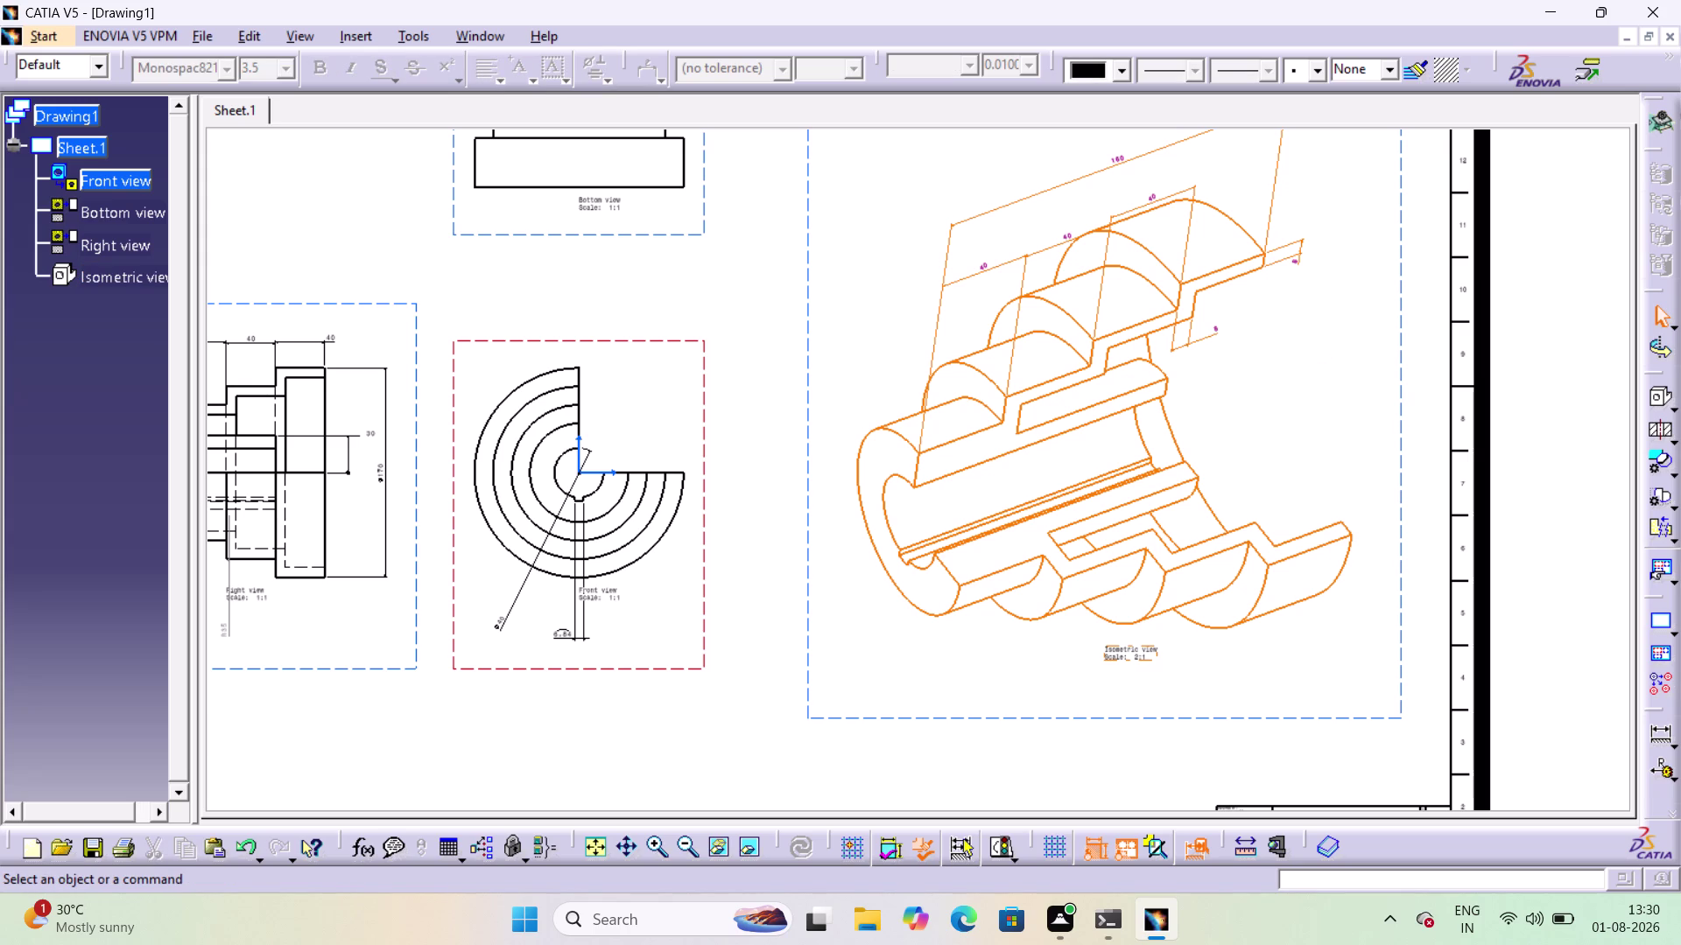
Switch the isometric view's dress-up from center lines to axis.
right_click(1402, 401)
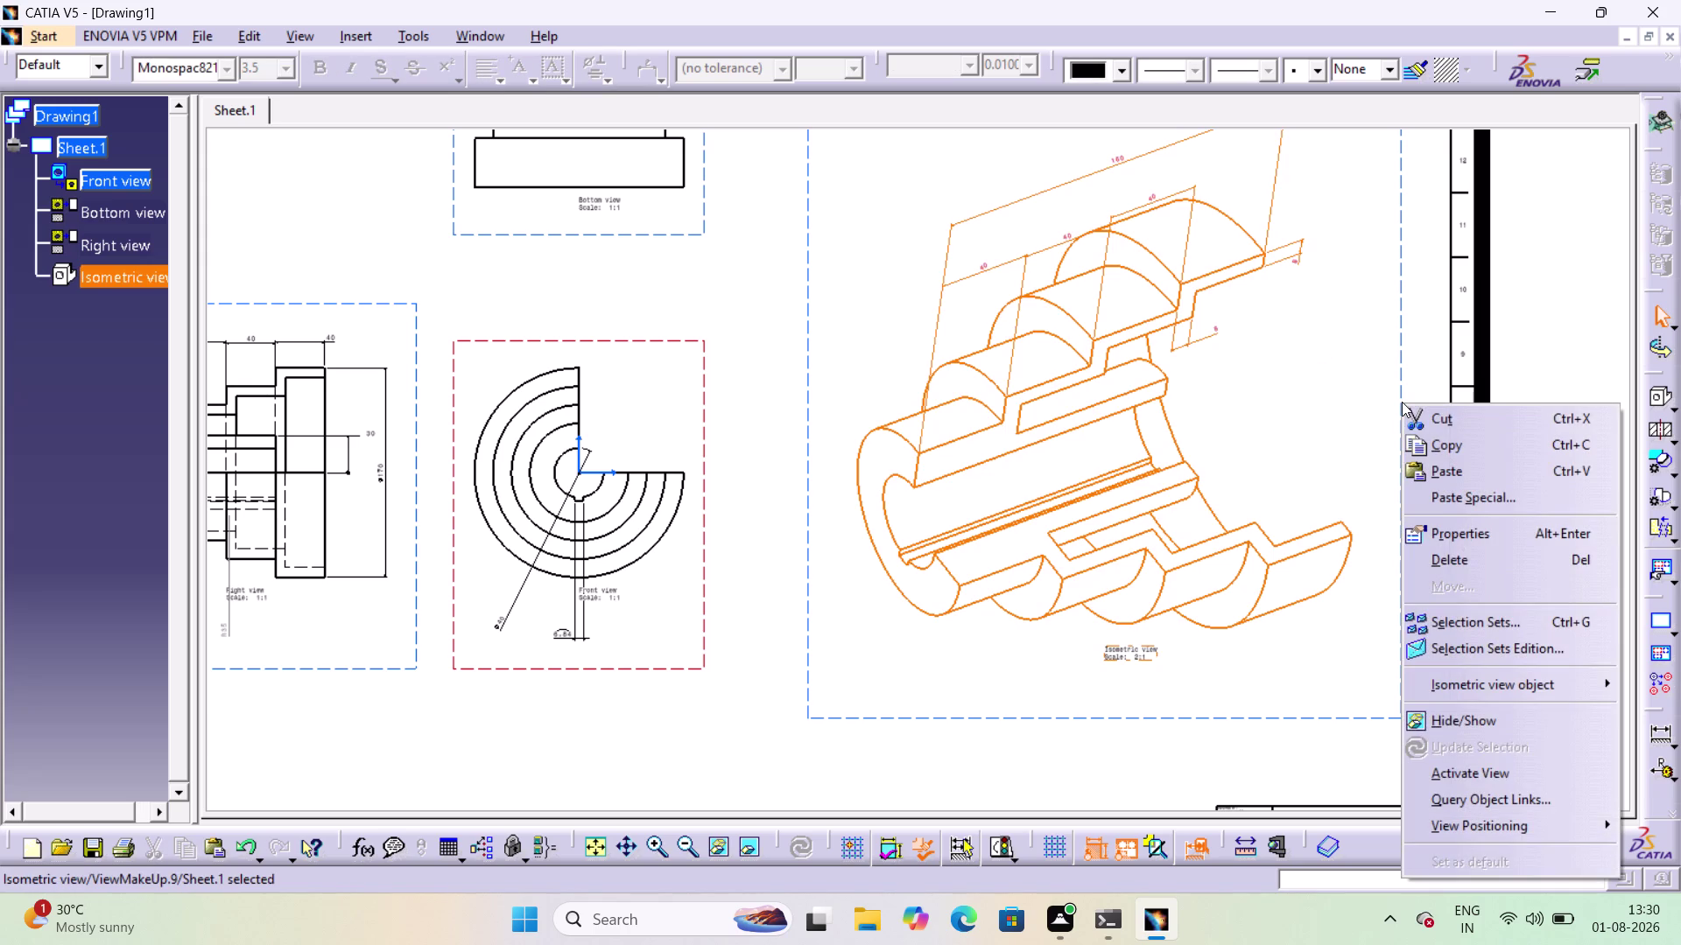
click(1482, 542)
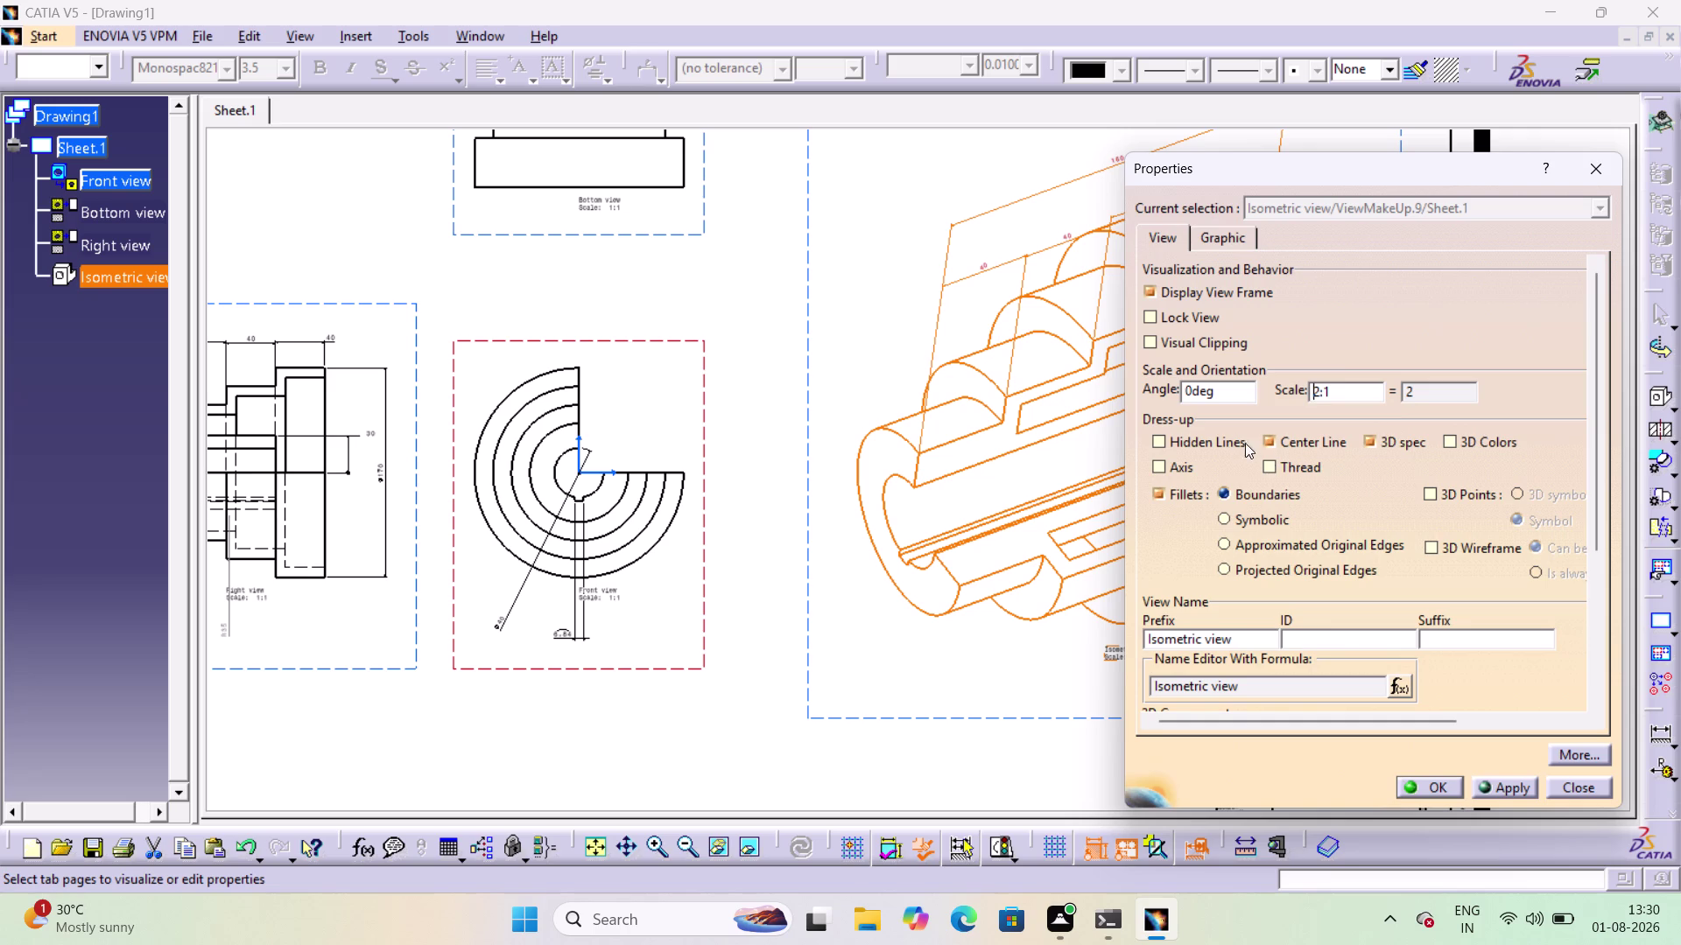
click(1157, 460)
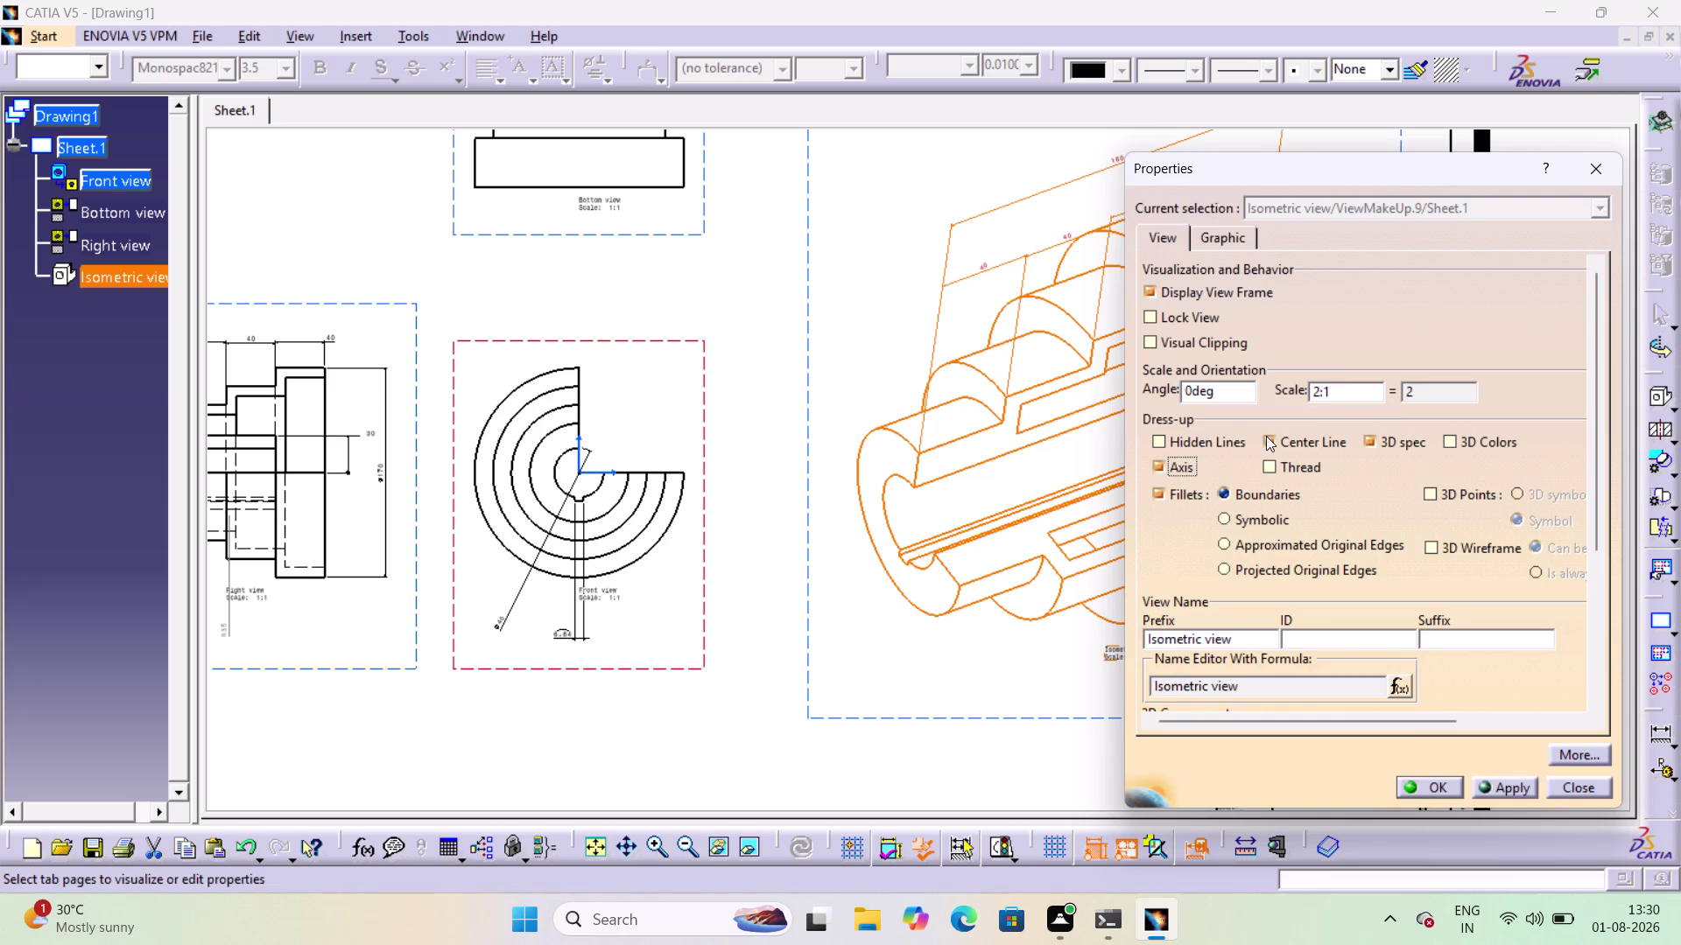
click(1265, 436)
click(1436, 789)
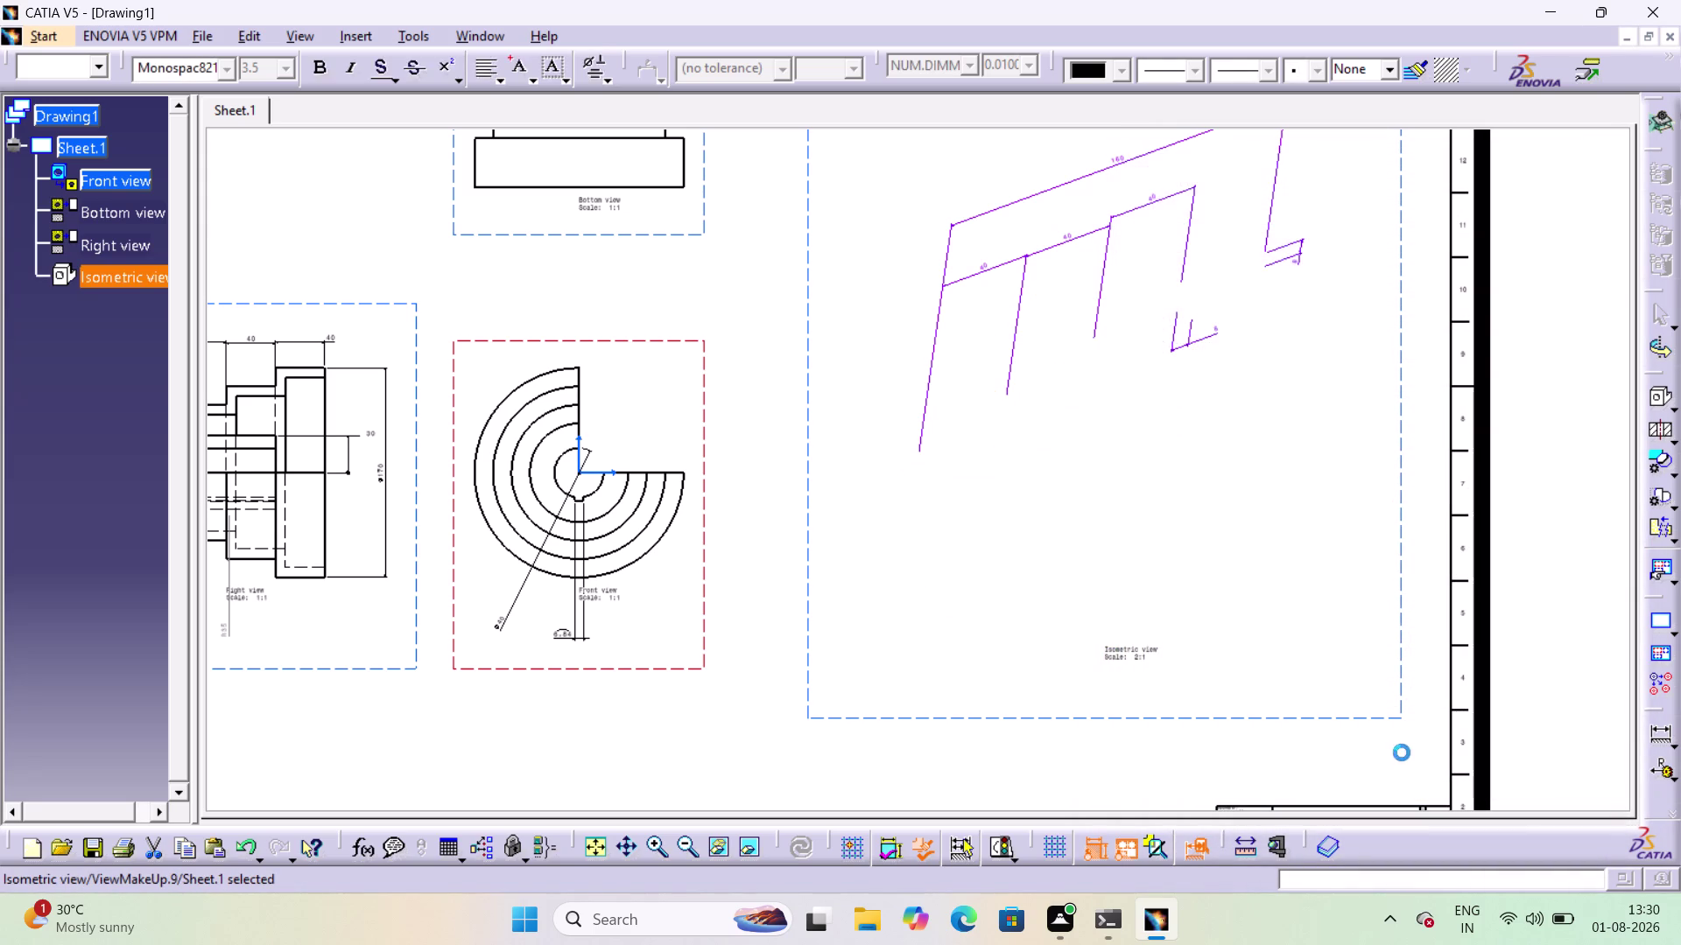
click(1279, 413)
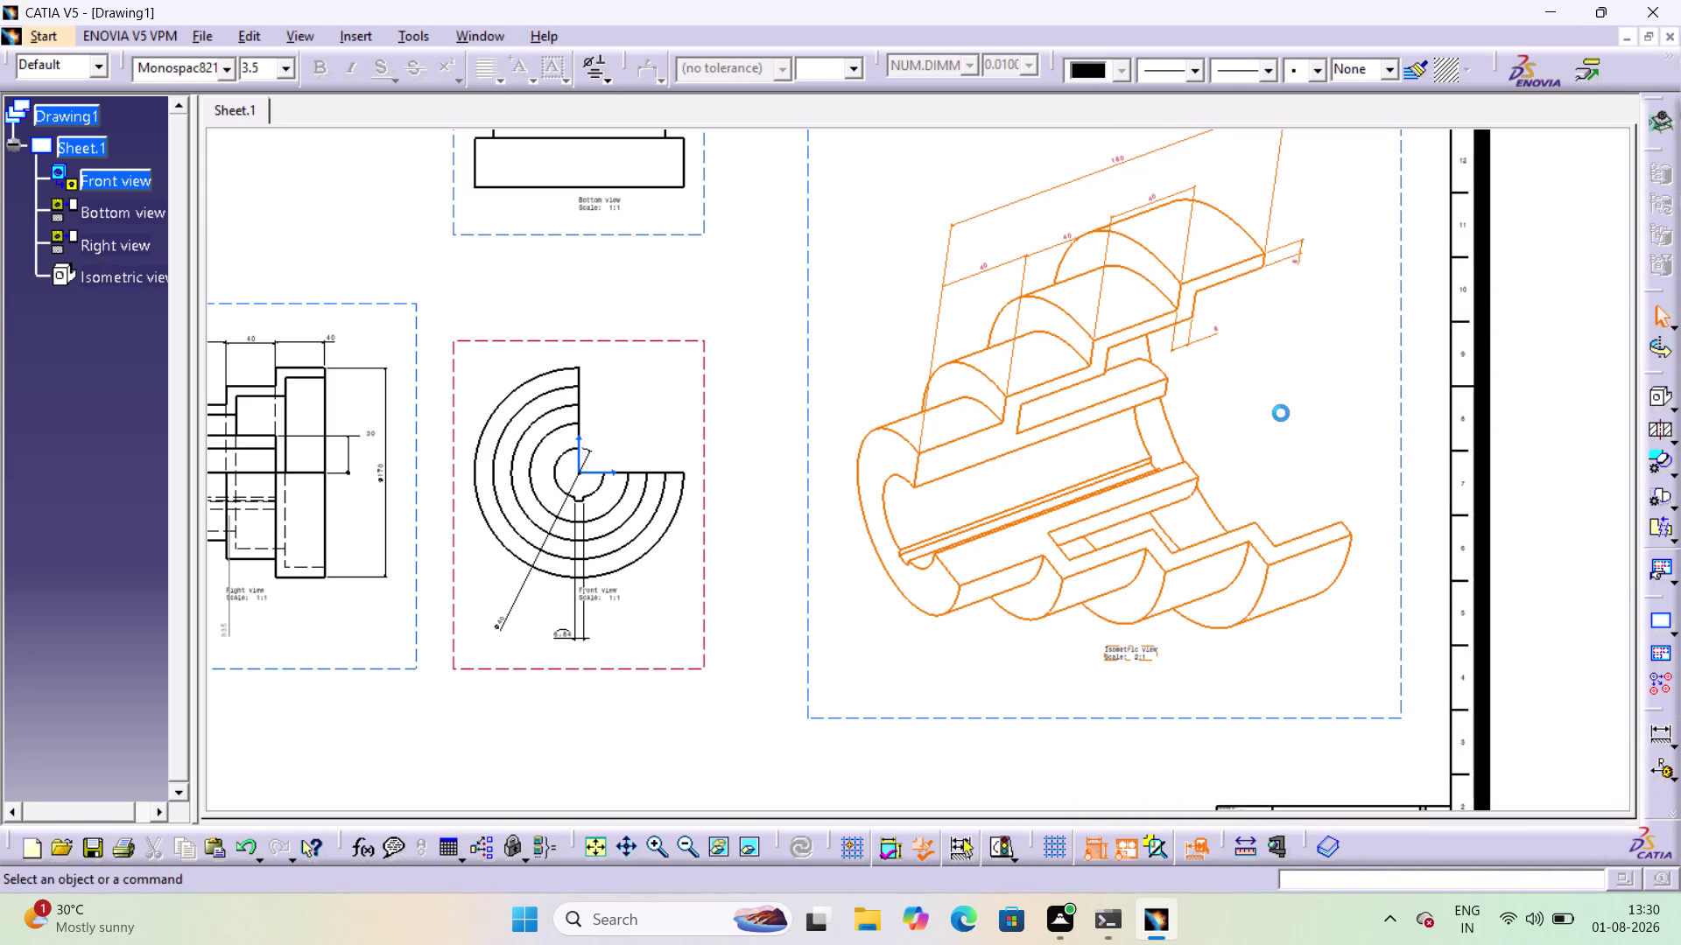
middle_drag(1272, 487, 1266, 401)
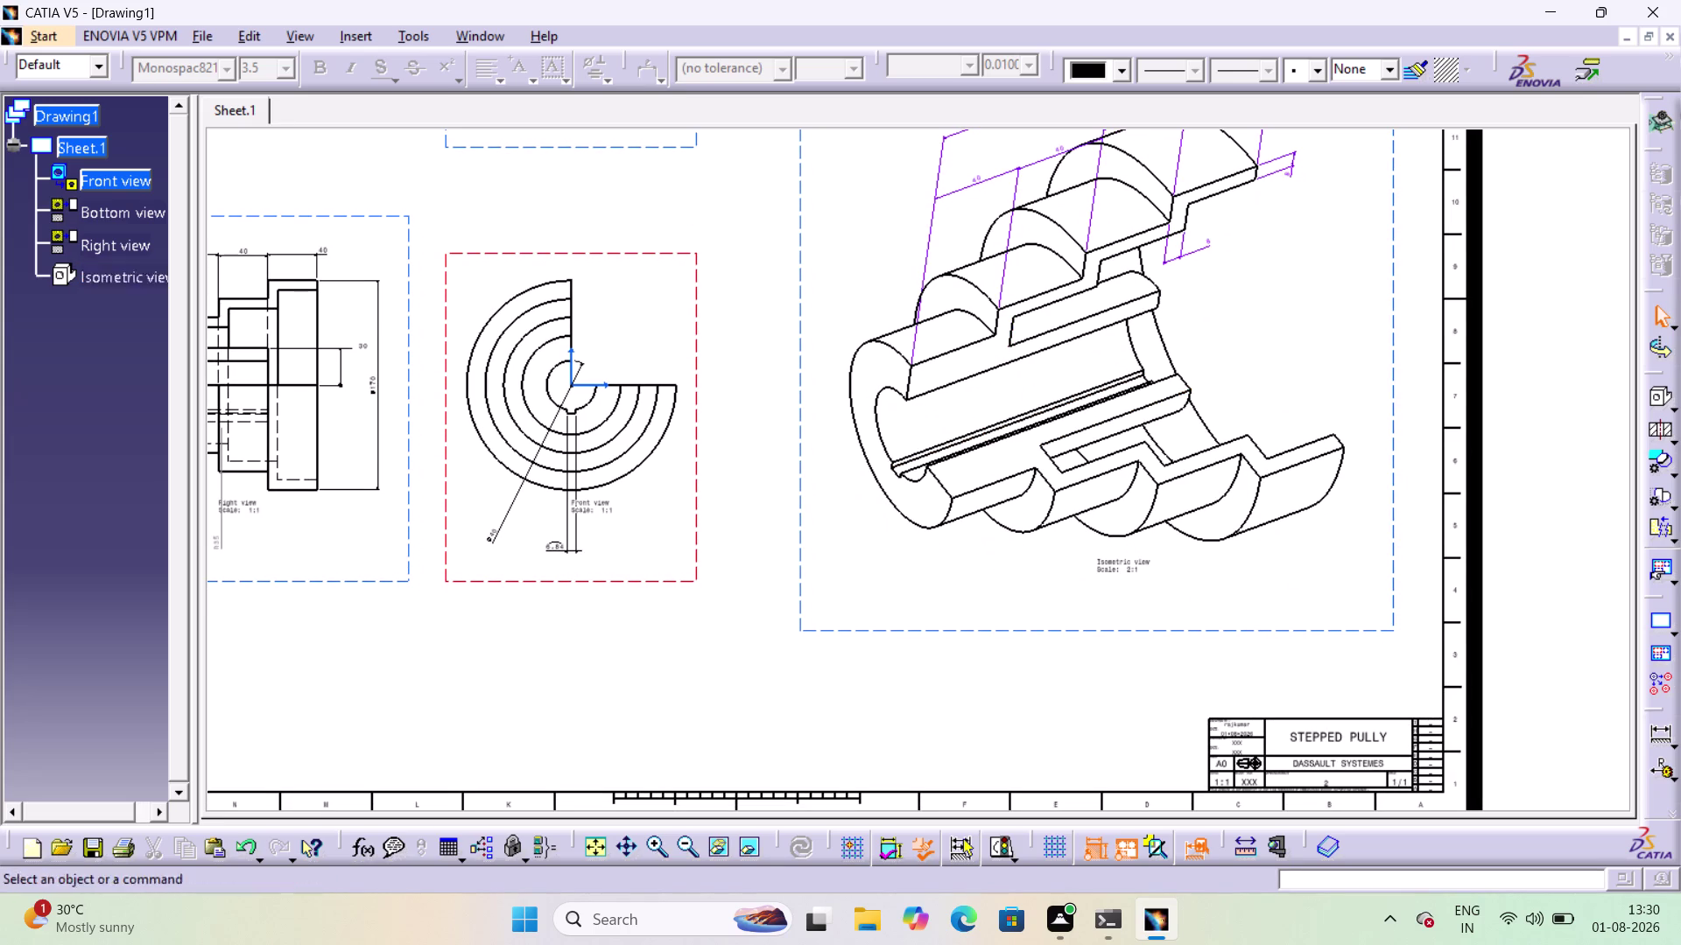
middle_drag(1180, 616, 1226, 583)
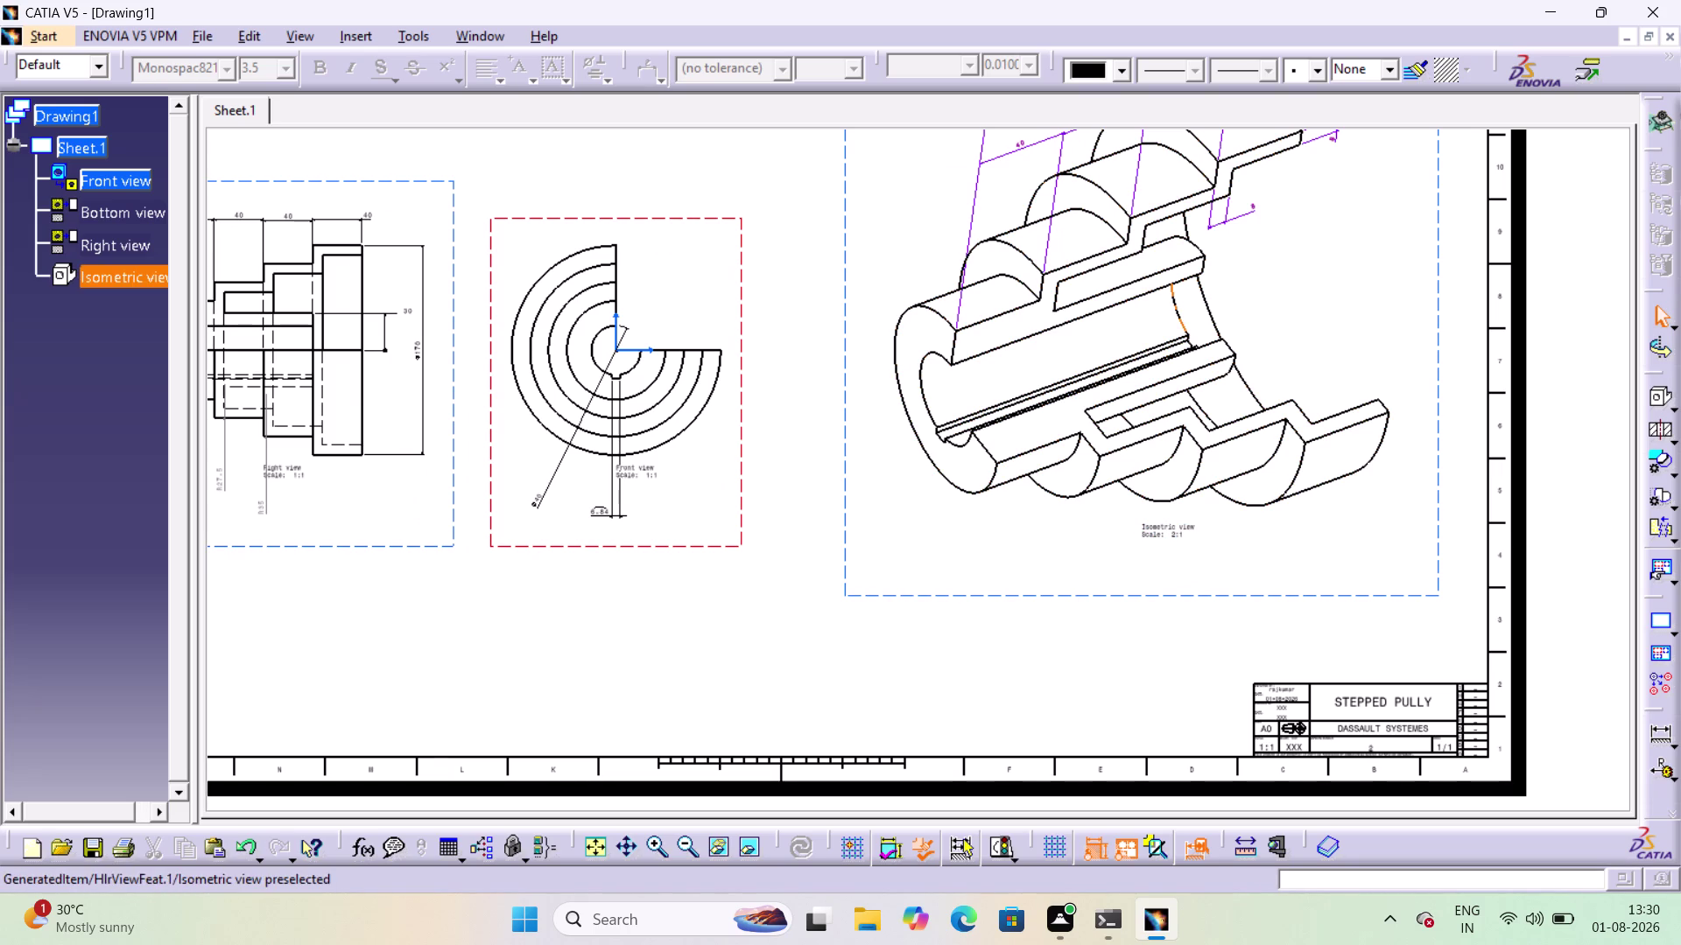
right_click(1435, 492)
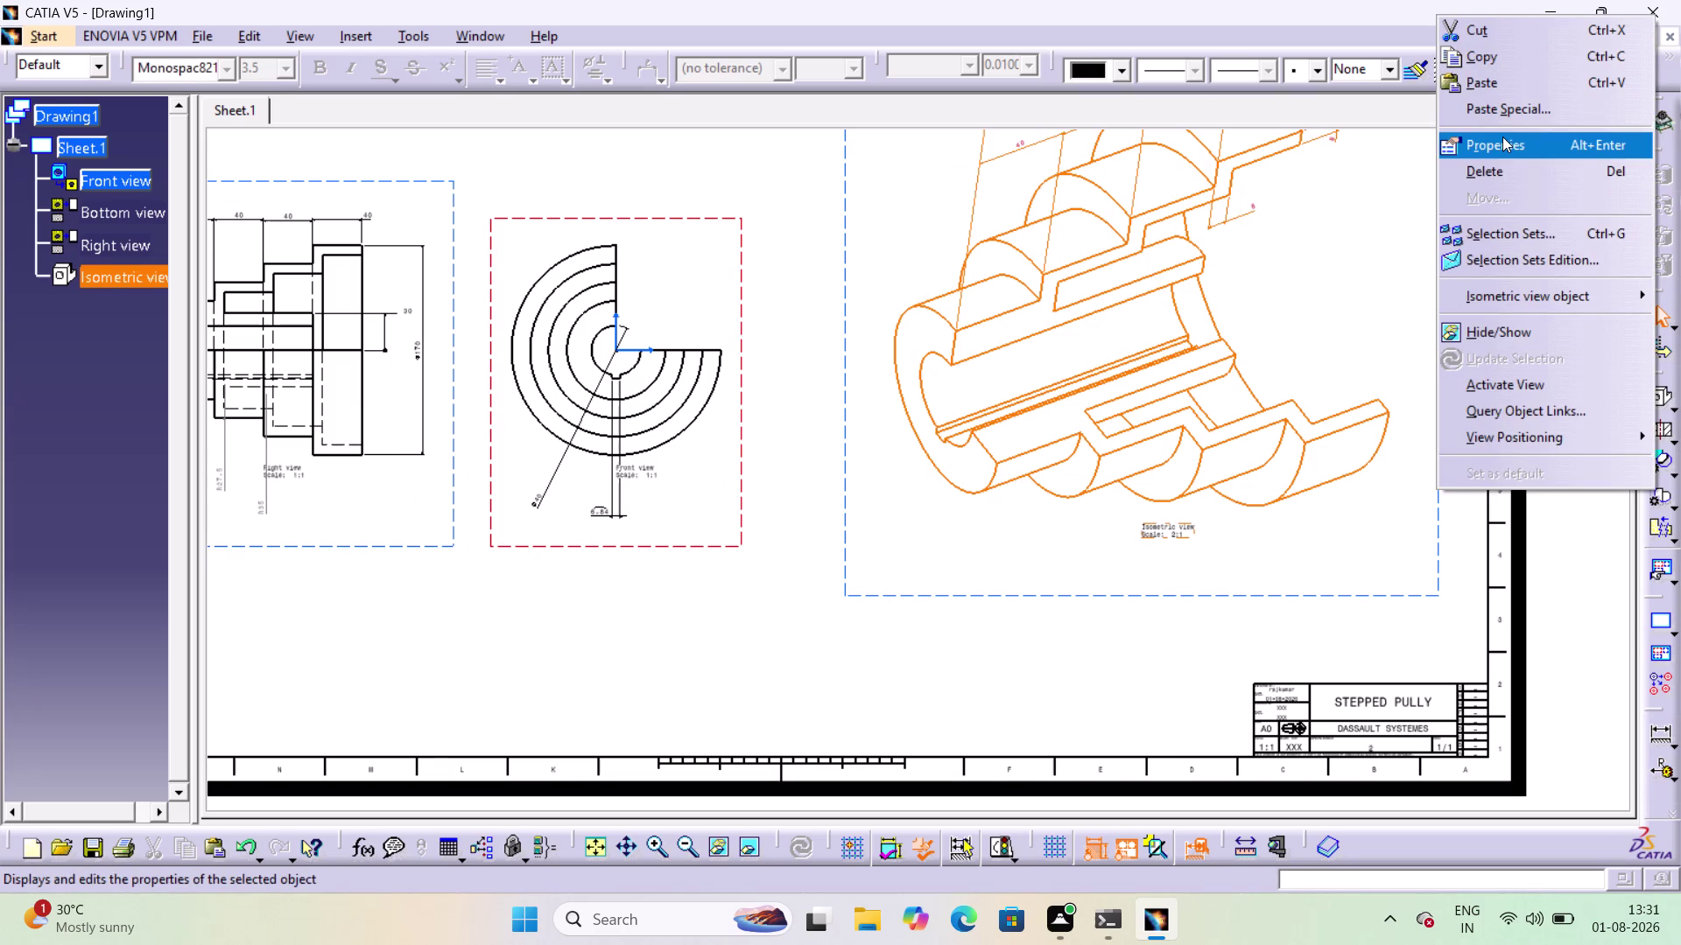
click(1503, 136)
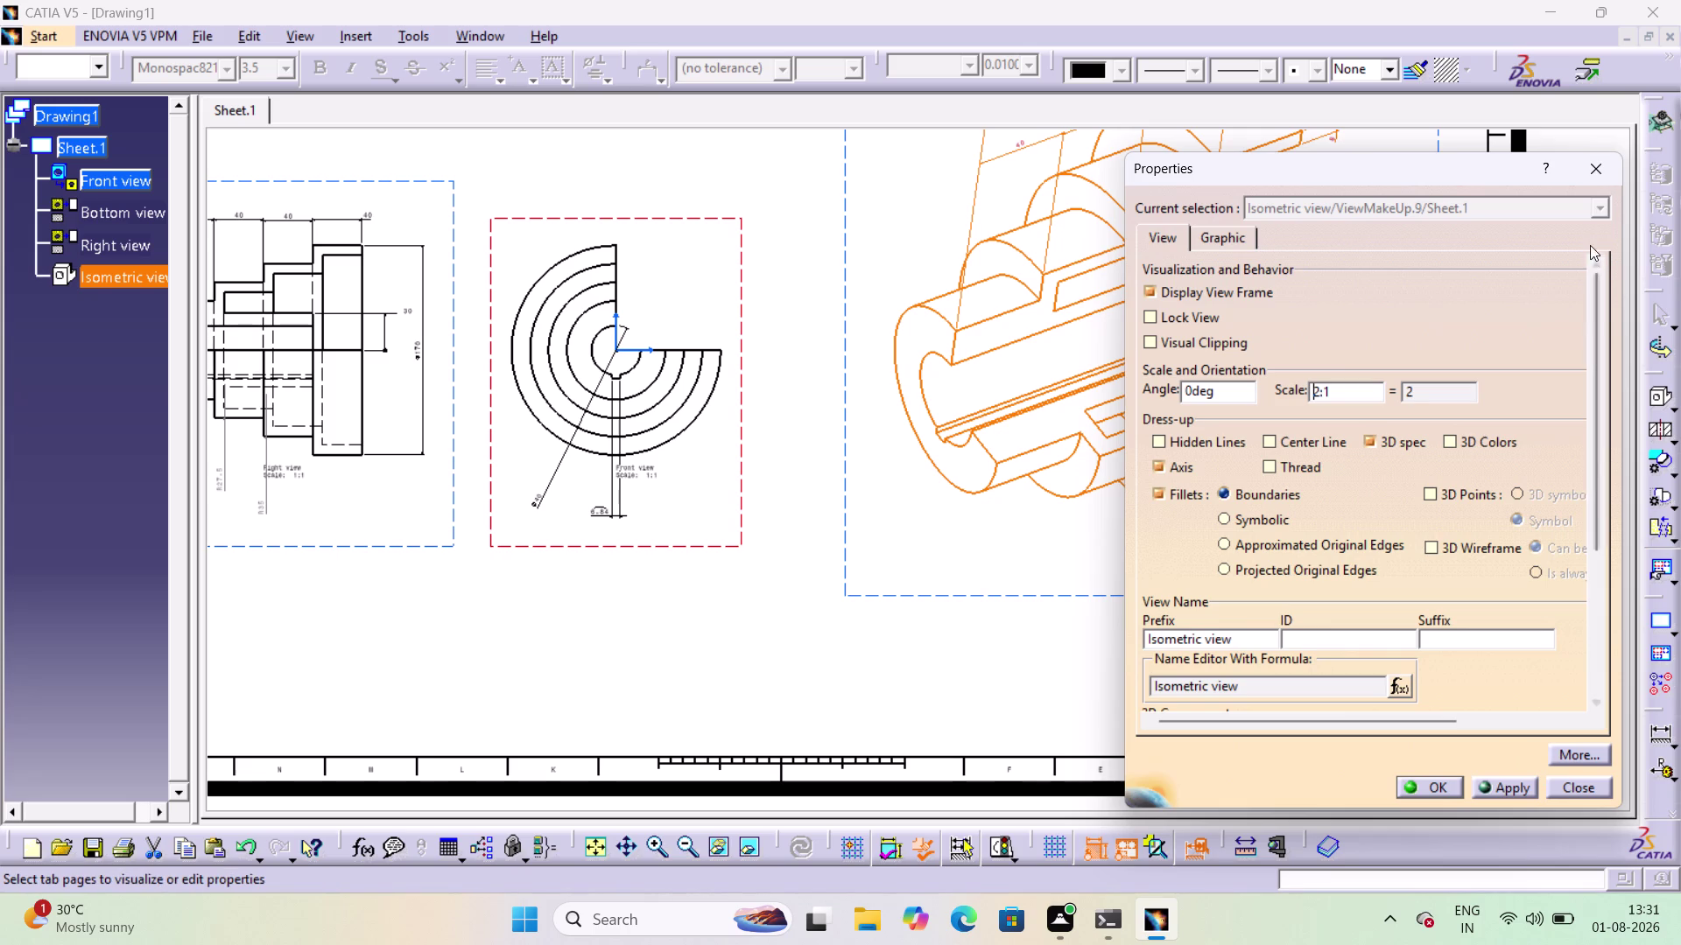
click(1606, 154)
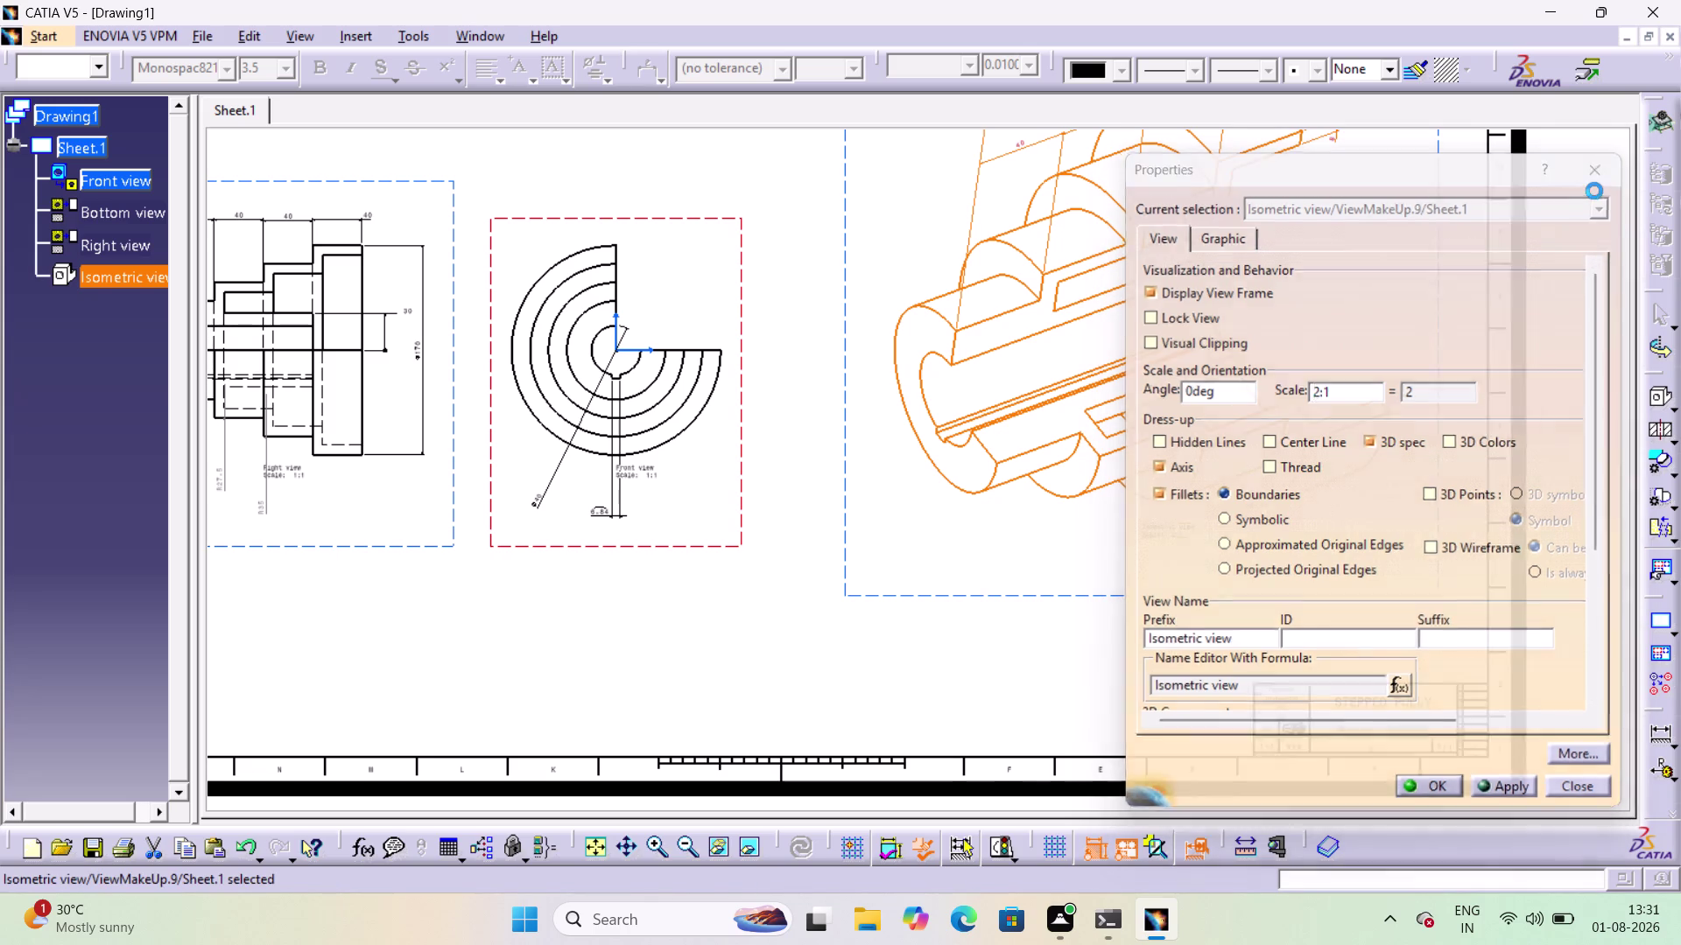
click(1413, 338)
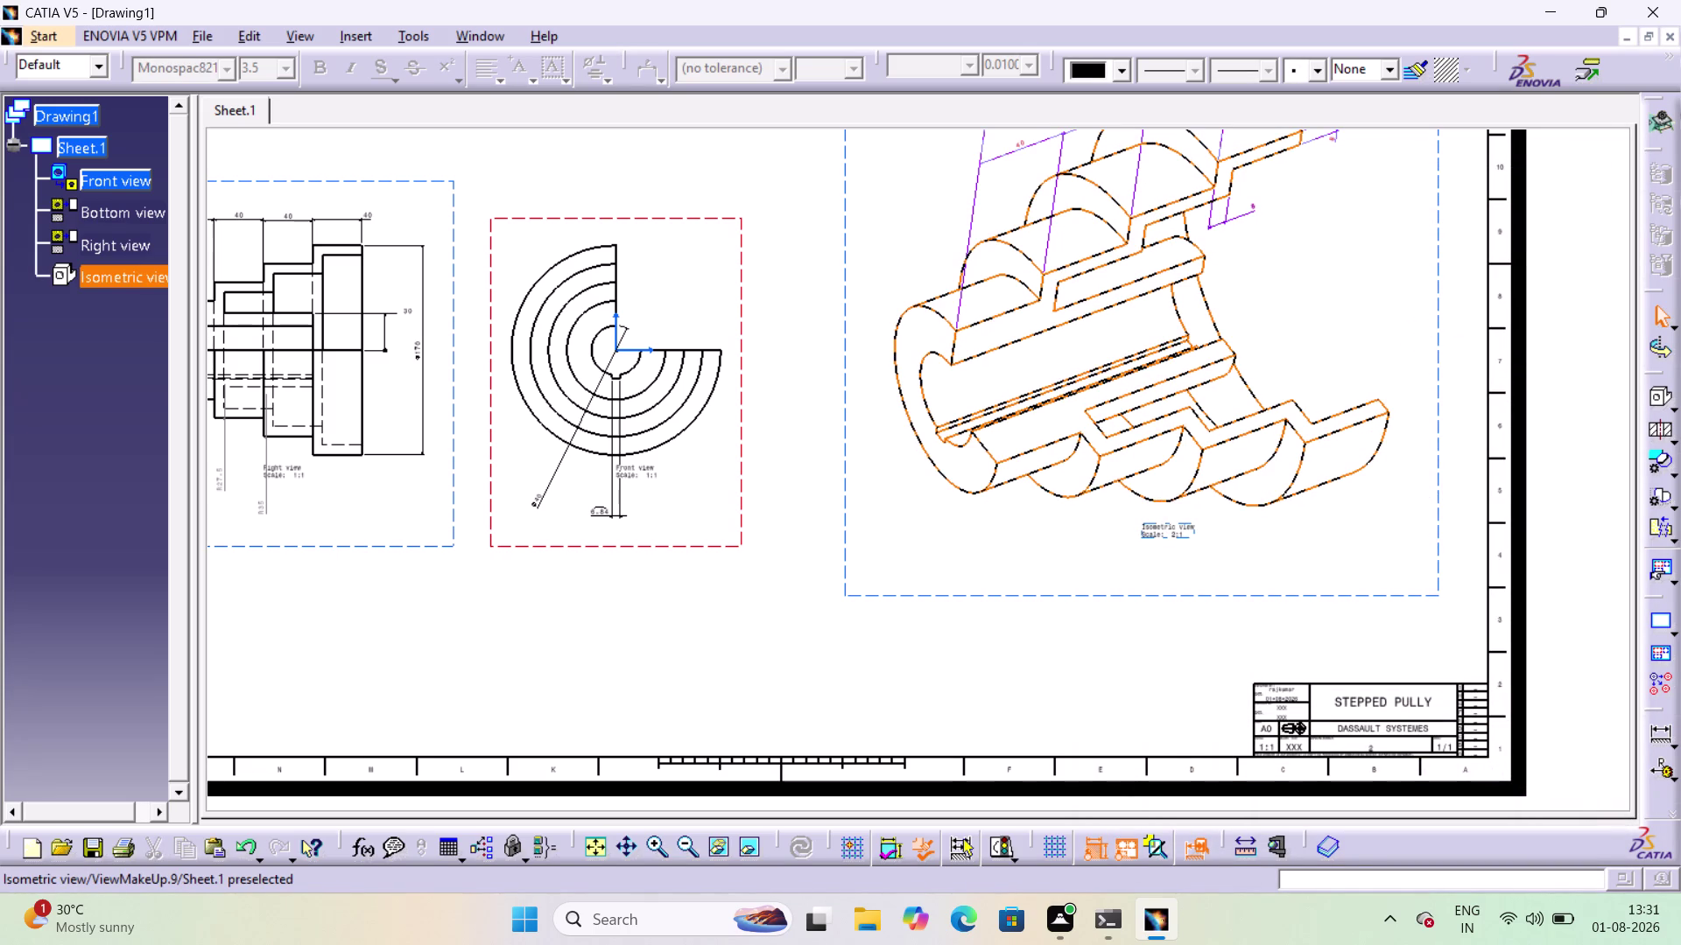
click(1467, 335)
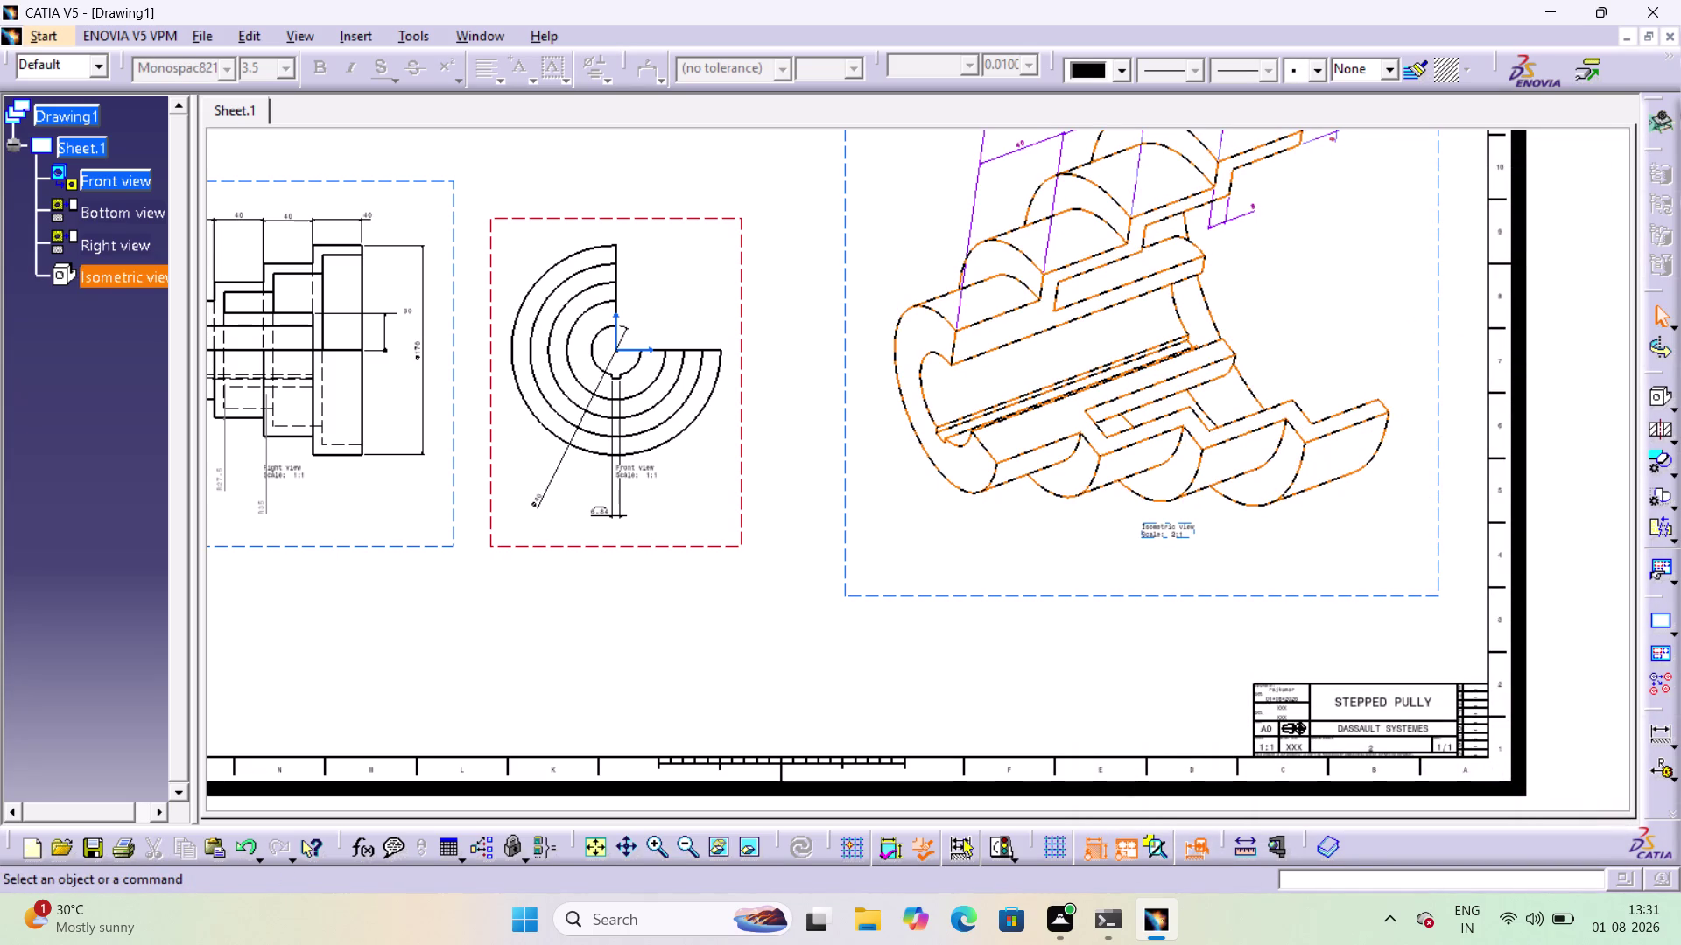